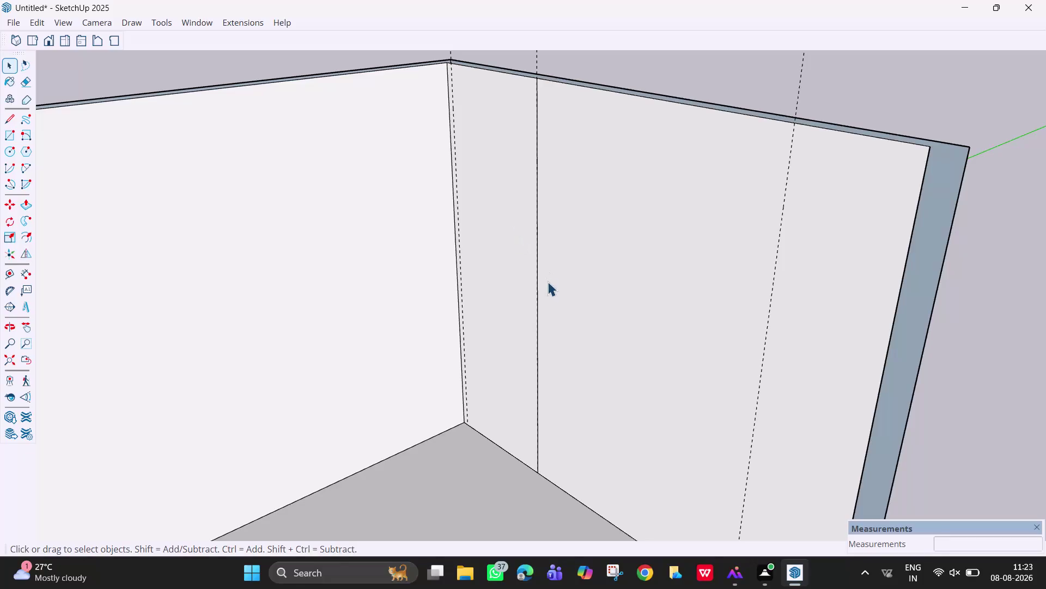
Push/Pull the narrow corner strip out 2 inches from the wall.
middle_drag(575, 302, 623, 335)
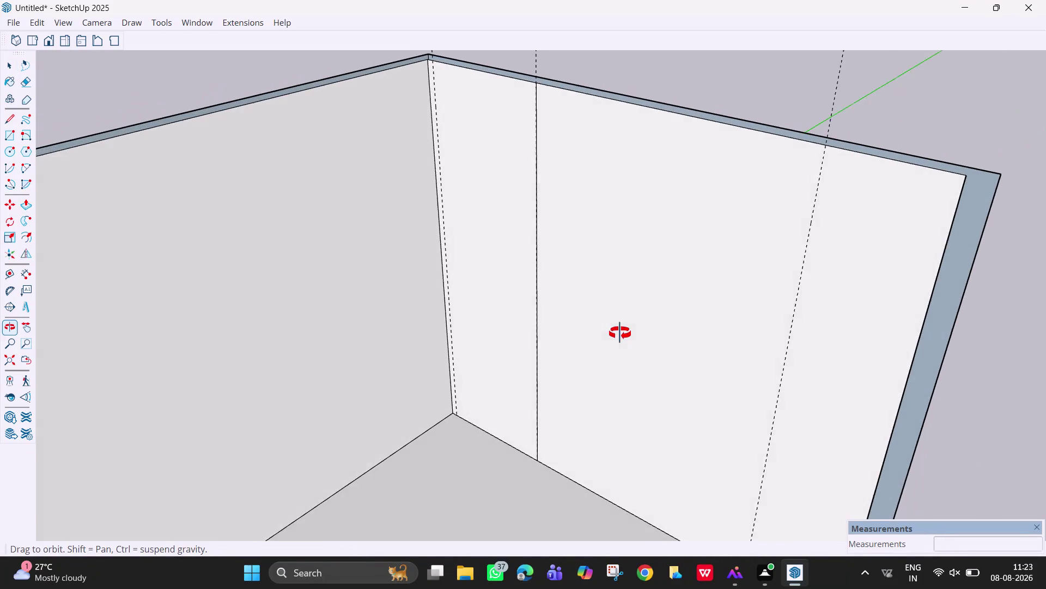
middle_drag(623, 335, 638, 334)
key(p)
drag(496, 264, 490, 264)
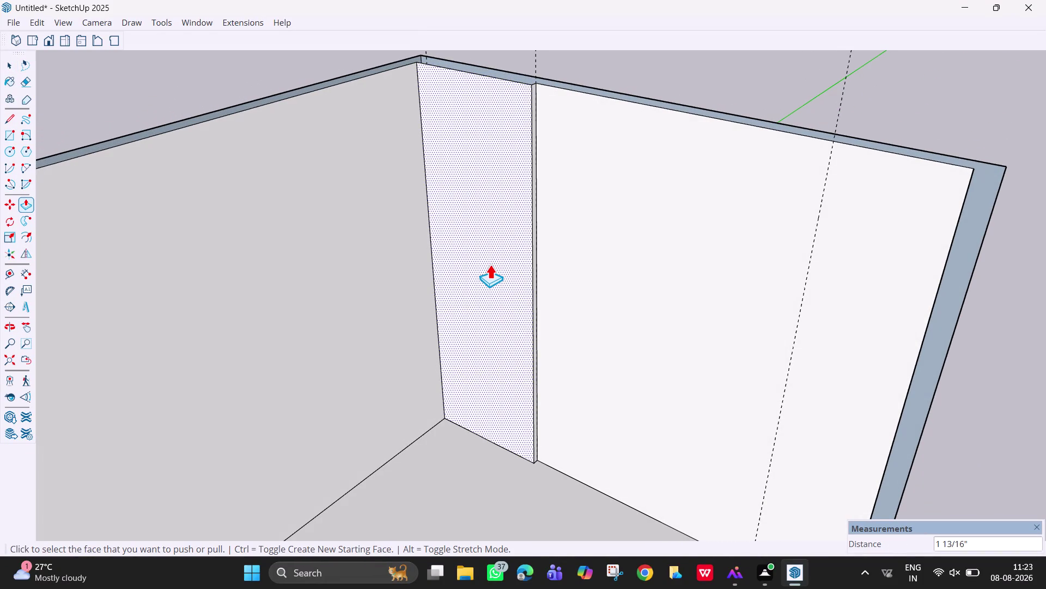
key(2)
key(shift+quotedbl)
key(Return)
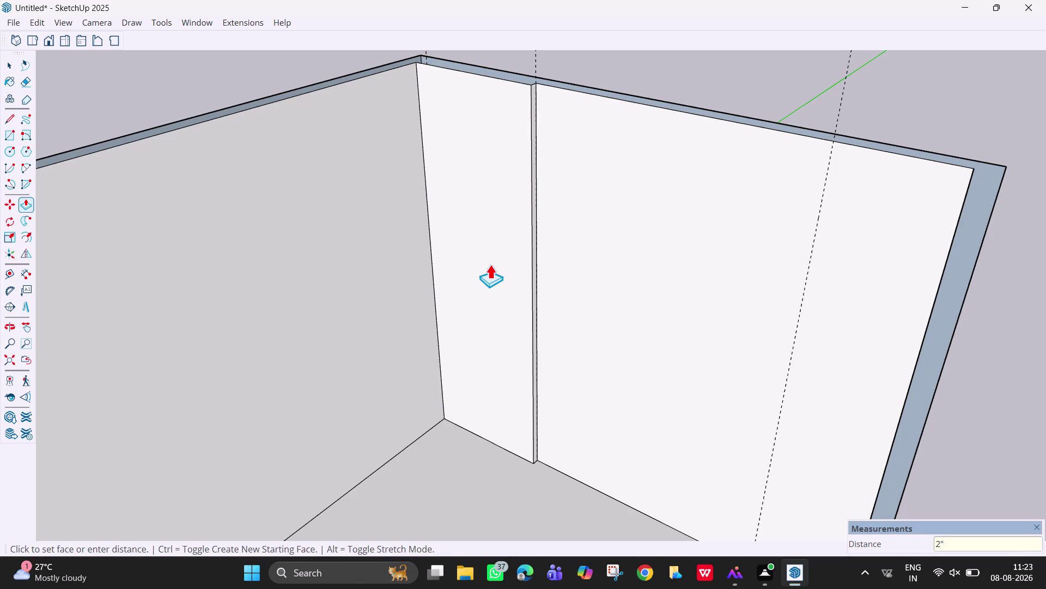
Orbit along the back wall to inspect the thickened strip's edge.
middle_drag(626, 228, 730, 190)
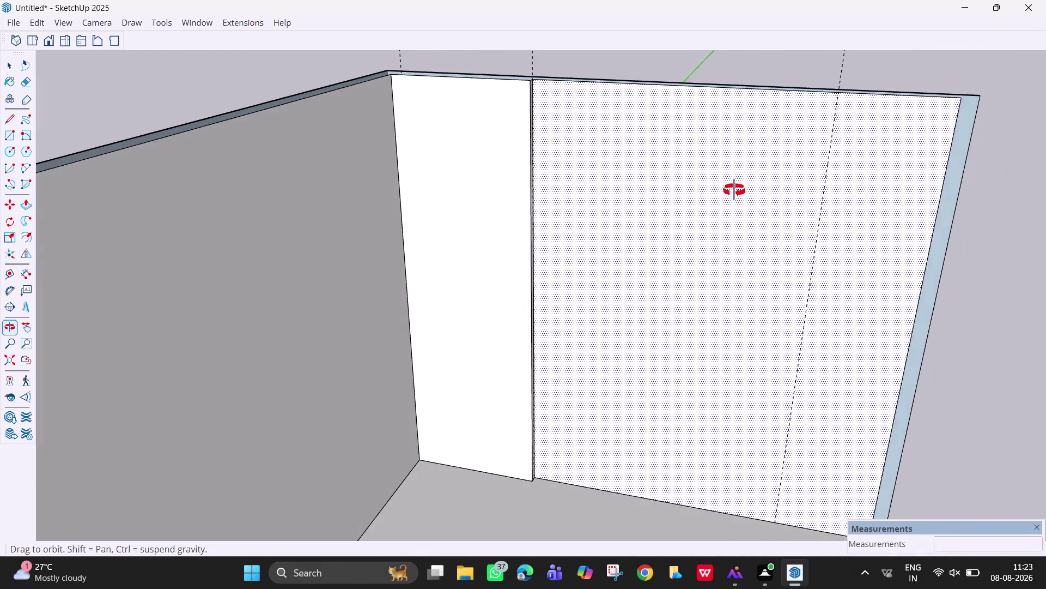
middle_drag(730, 190, 779, 196)
middle_click(780, 196)
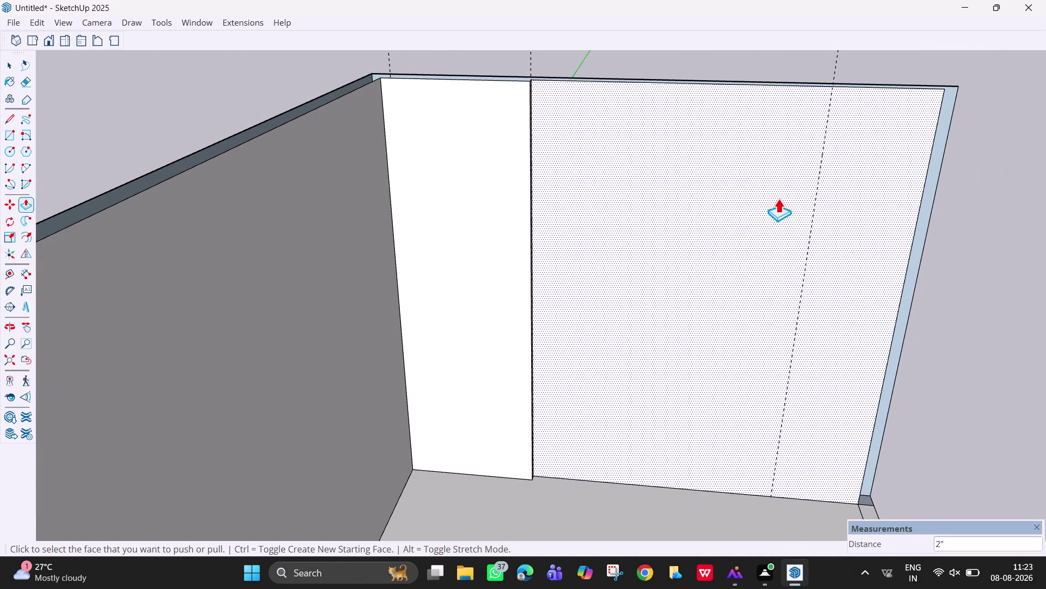
key(Escape)
middle_drag(577, 223, 513, 225)
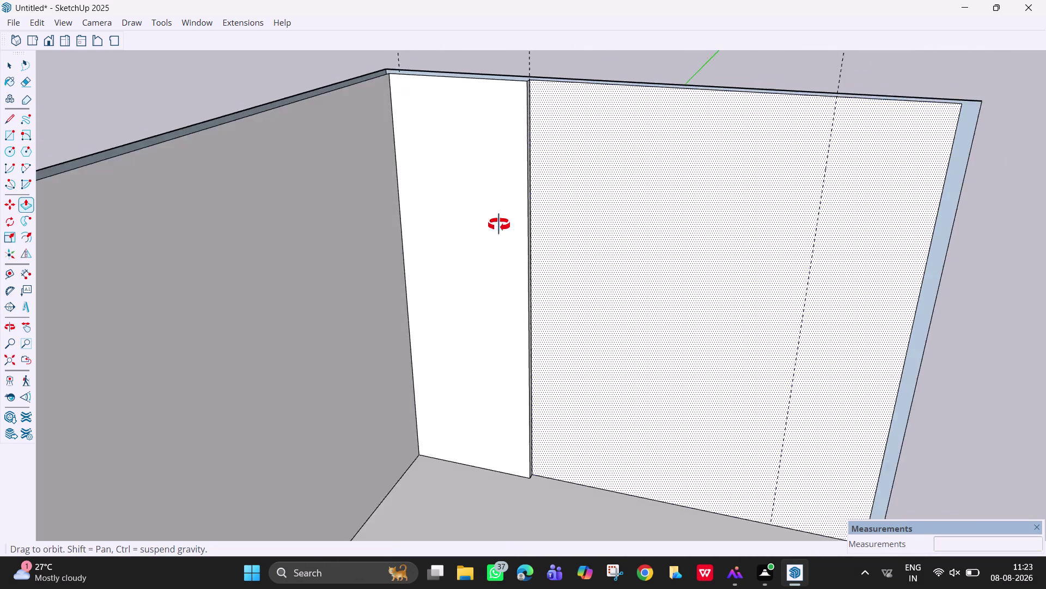
middle_drag(512, 224, 528, 234)
middle_drag(711, 168, 704, 167)
key(Escape)
key(r)
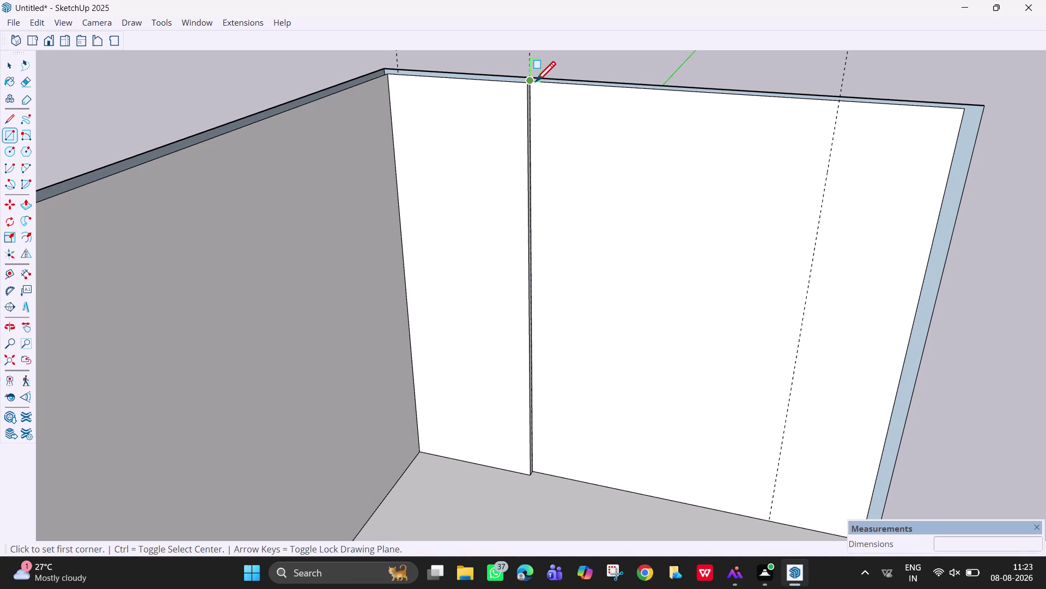
Draw a rectangle from the strip's top corner to the right guide line's base.
click(535, 83)
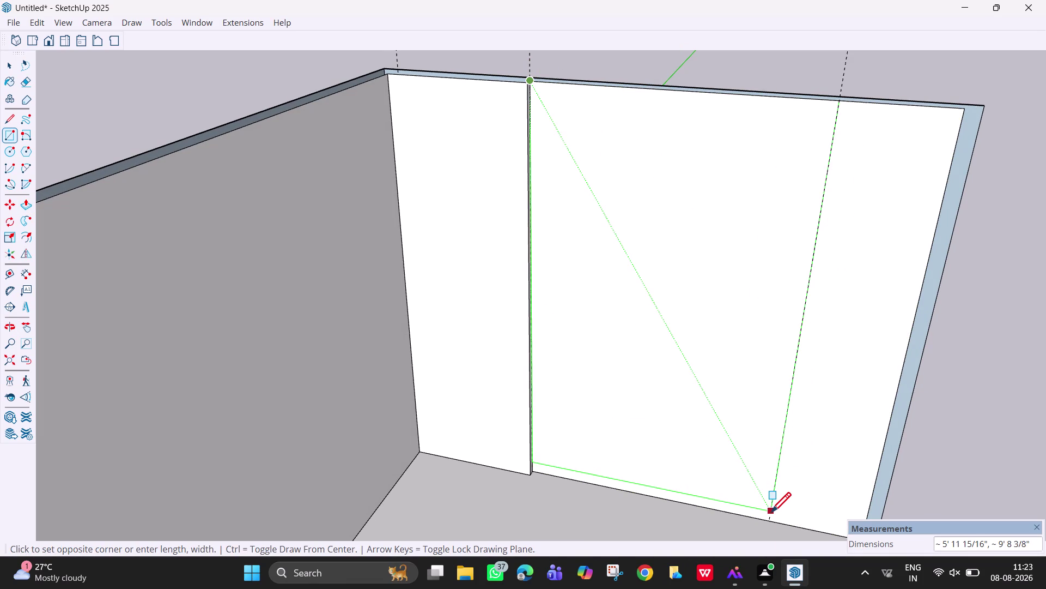
click(770, 518)
middle_drag(699, 317, 703, 319)
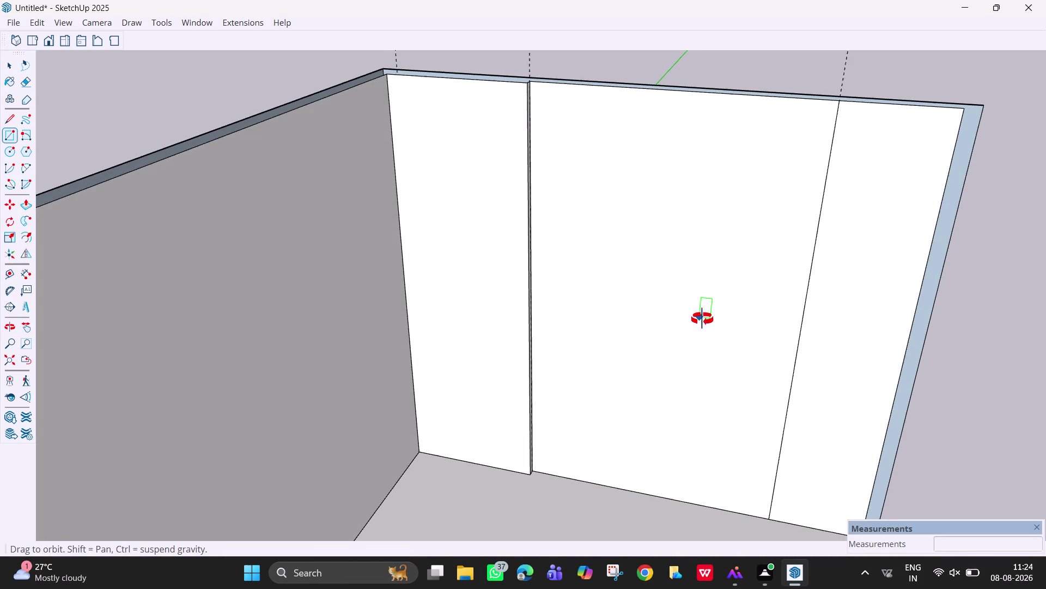
middle_drag(703, 319, 785, 304)
key(Escape)
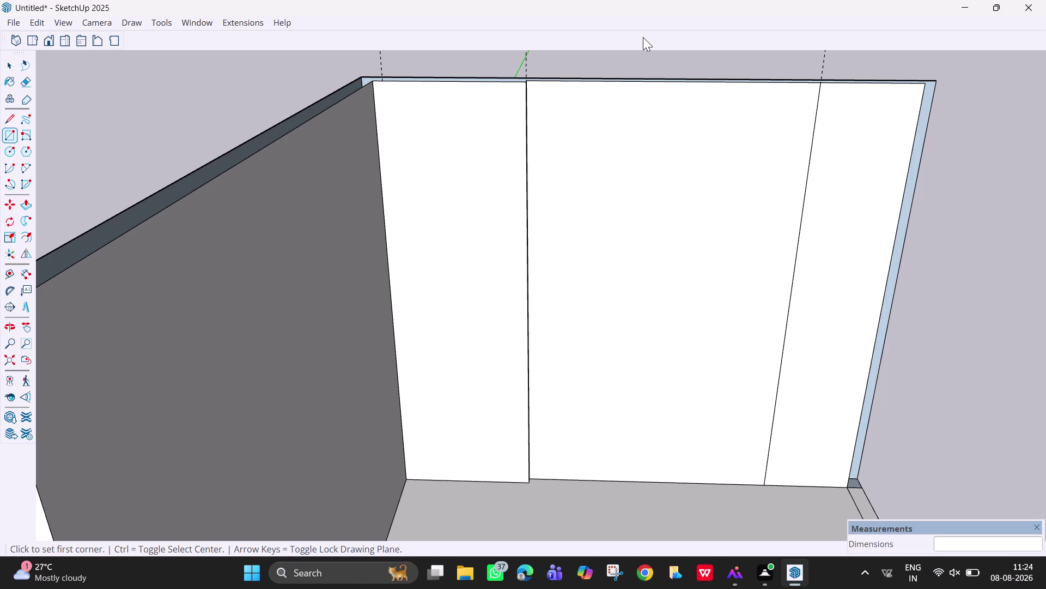
Show the 1001bit tools toolbar and dock it along the top.
right_click(644, 38)
click(663, 47)
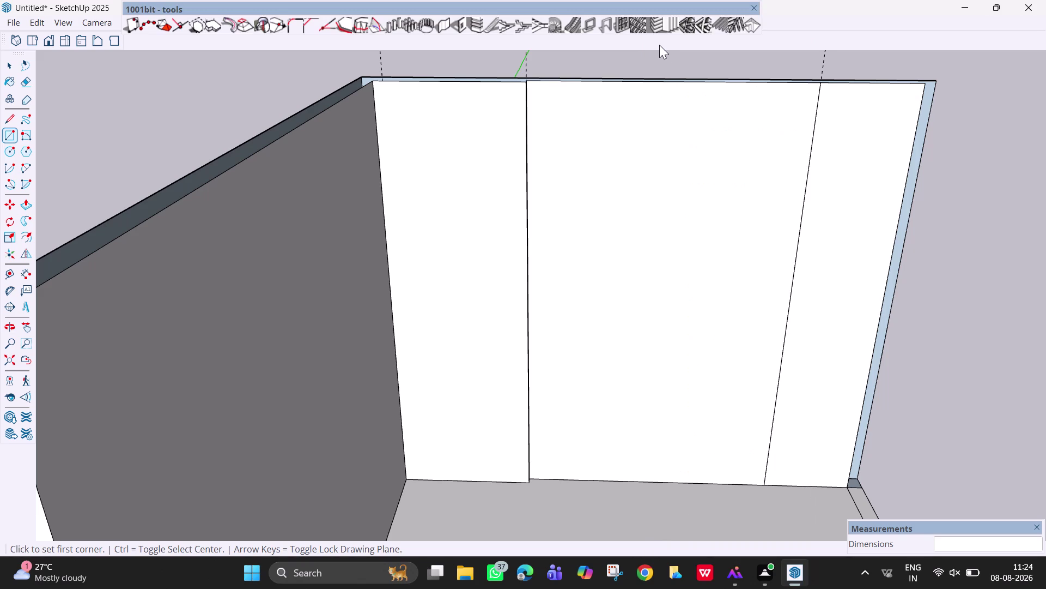
drag(620, 6, 636, 13)
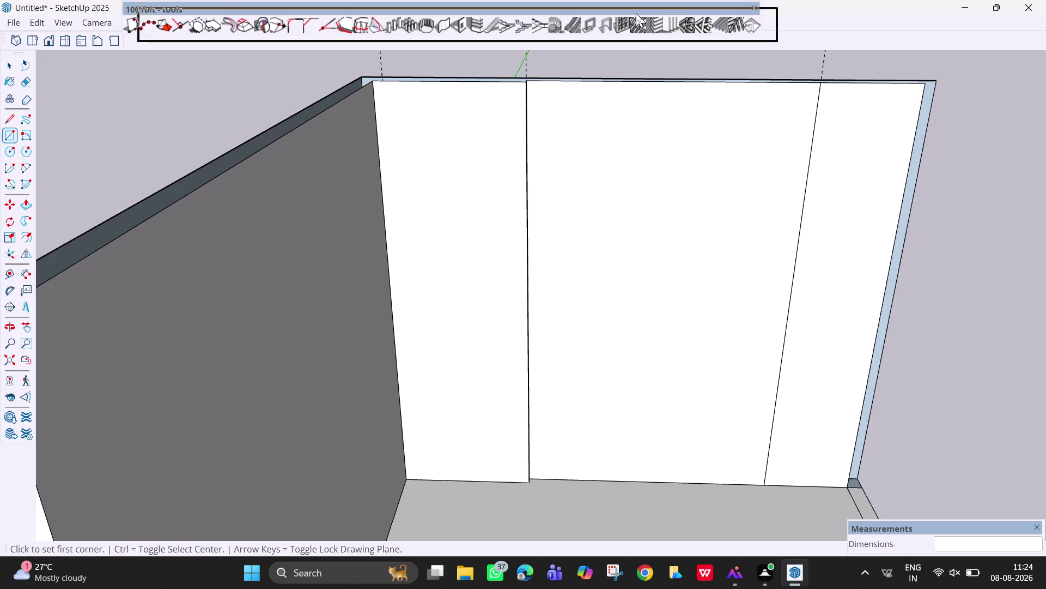
drag(636, 13, 620, 23)
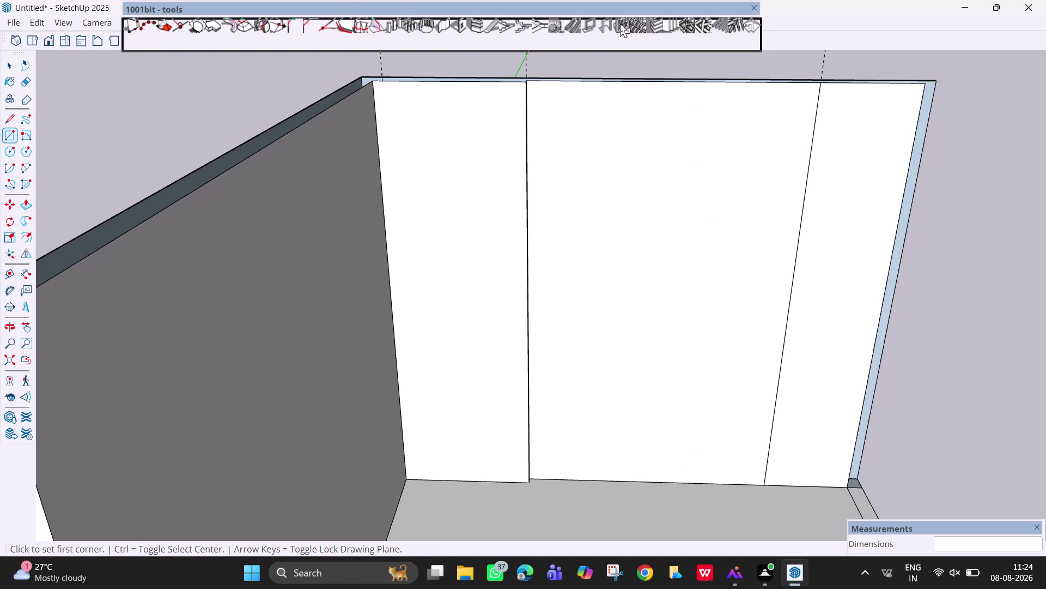
drag(620, 23, 710, 0)
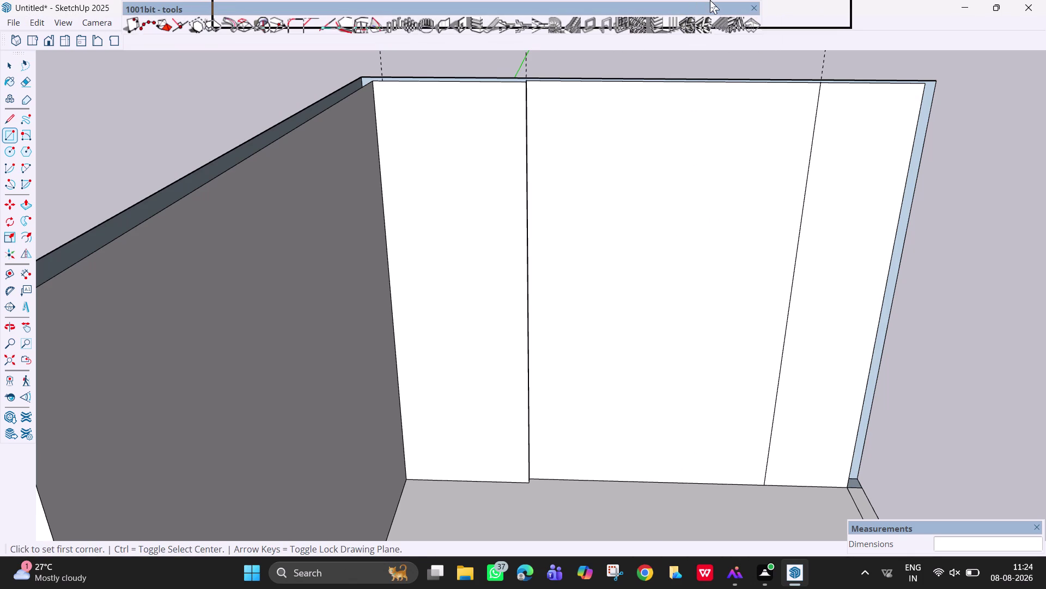
drag(710, 0, 714, 0)
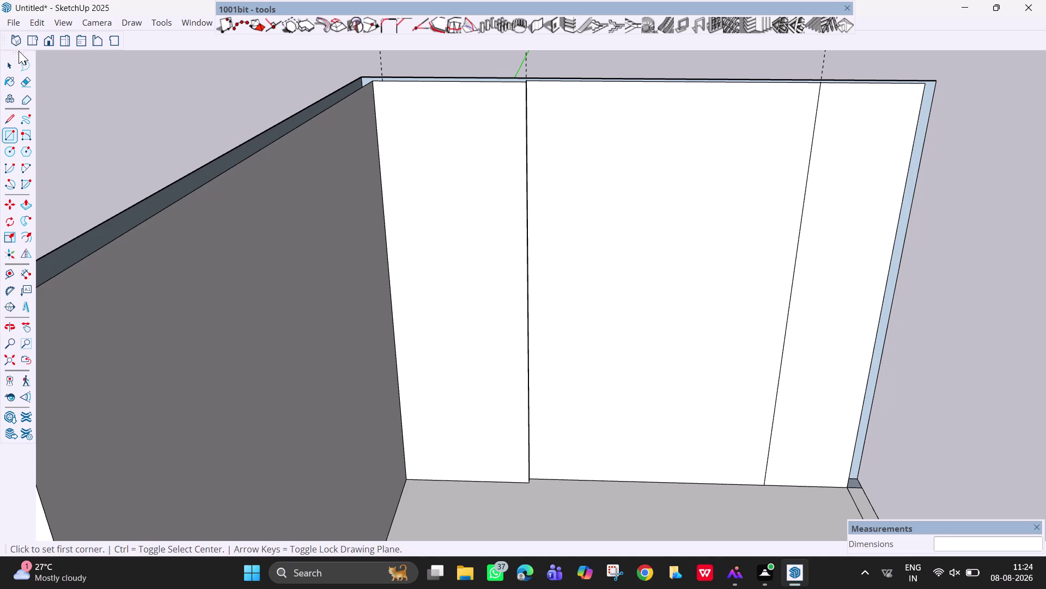
Move the Views toolbar over to the left edge.
drag(22, 53, 5, 167)
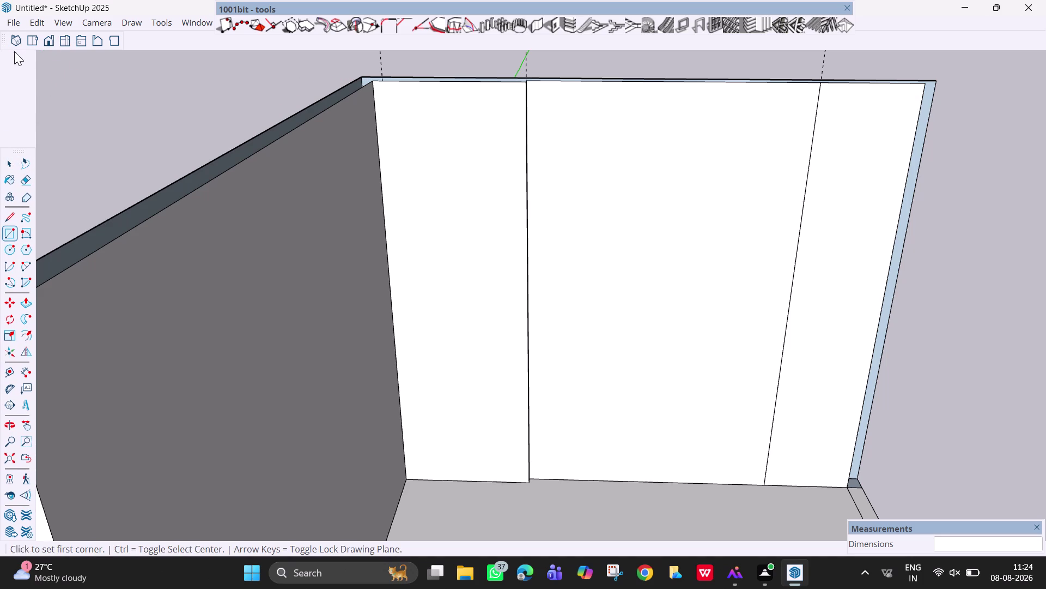
drag(4, 41, 0, 43)
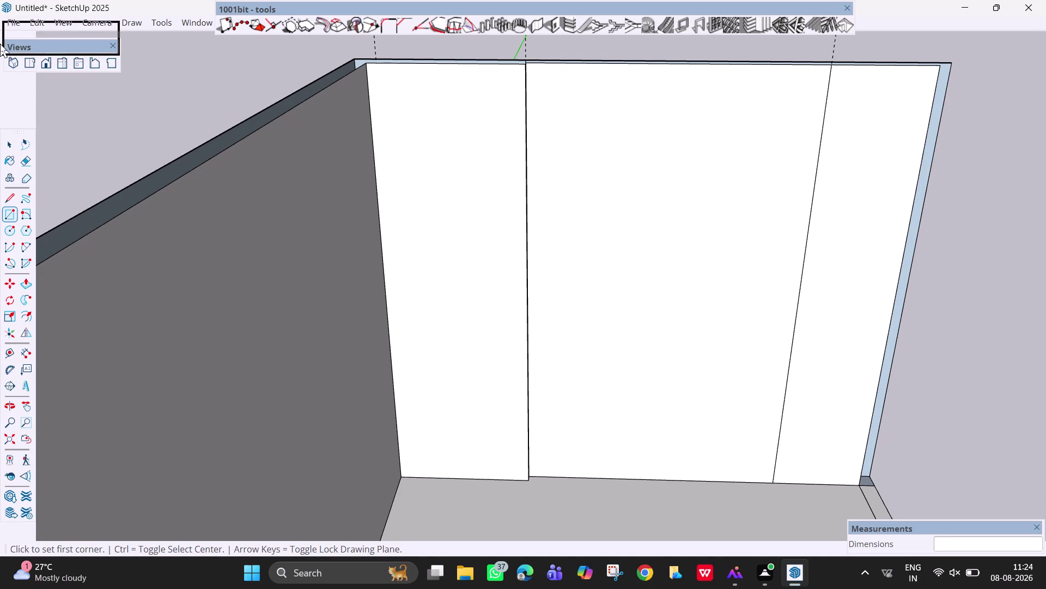
drag(0, 43, 0, 36)
drag(75, 19, 70, 31)
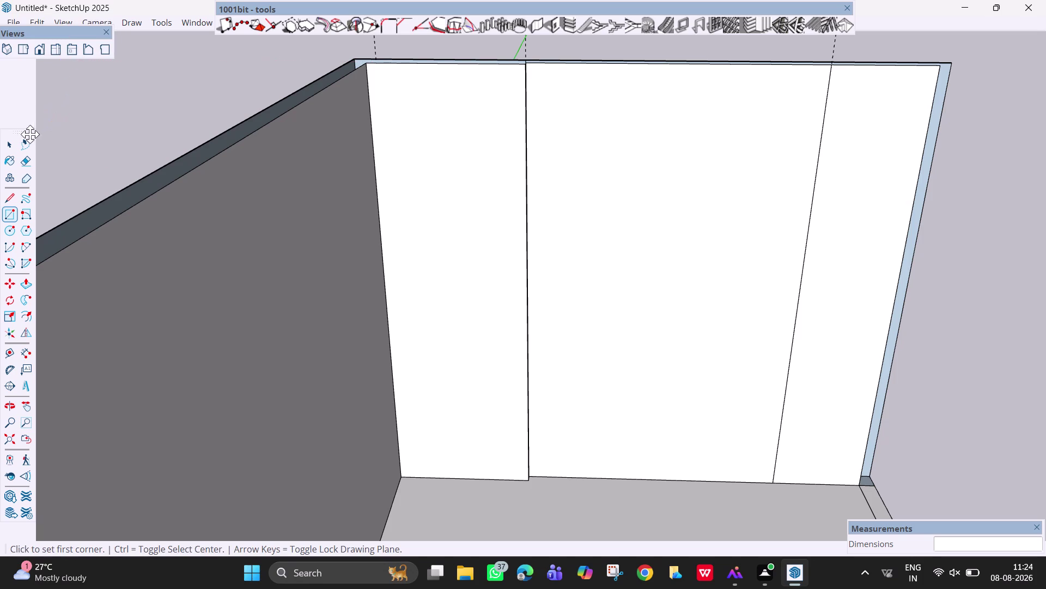
Place the Large Tool Set toolbar below the Views toolbar.
drag(18, 134, 25, 21)
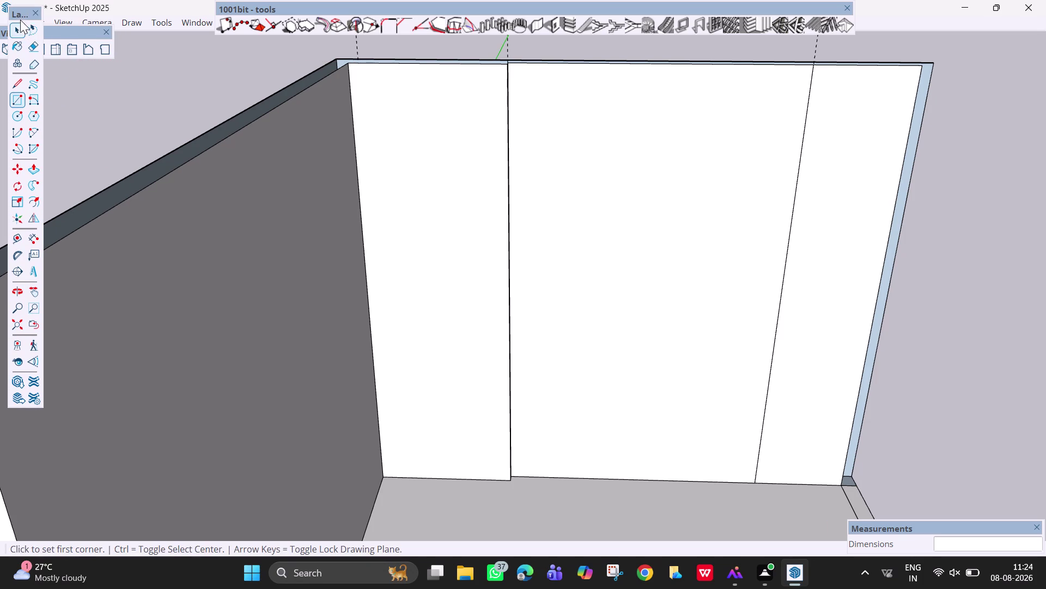
drag(20, 12, 13, 66)
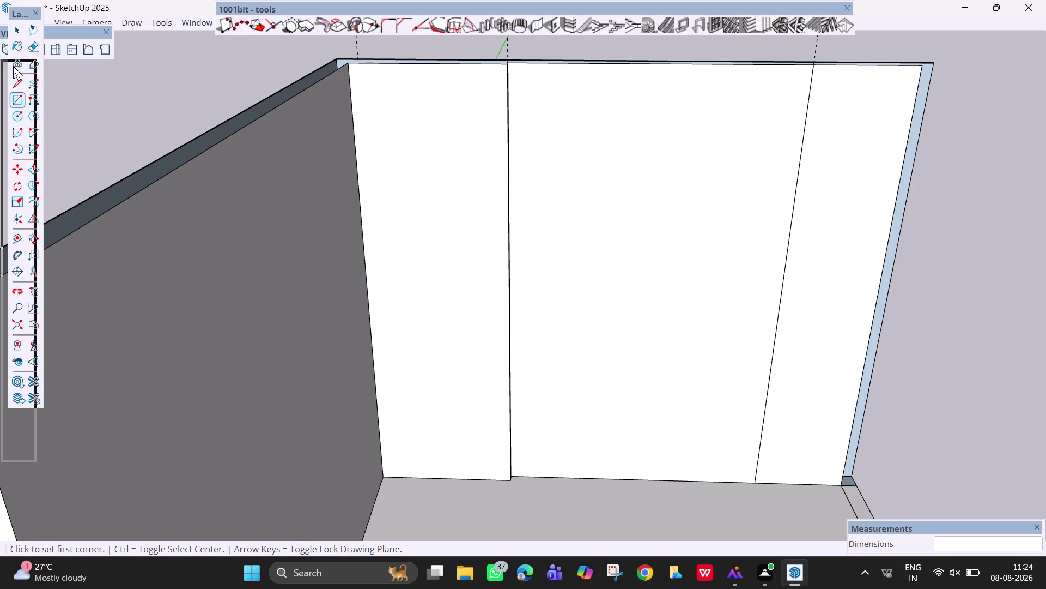
drag(13, 66, 14, 66)
drag(44, 30, 44, 41)
drag(44, 41, 48, 37)
click(49, 32)
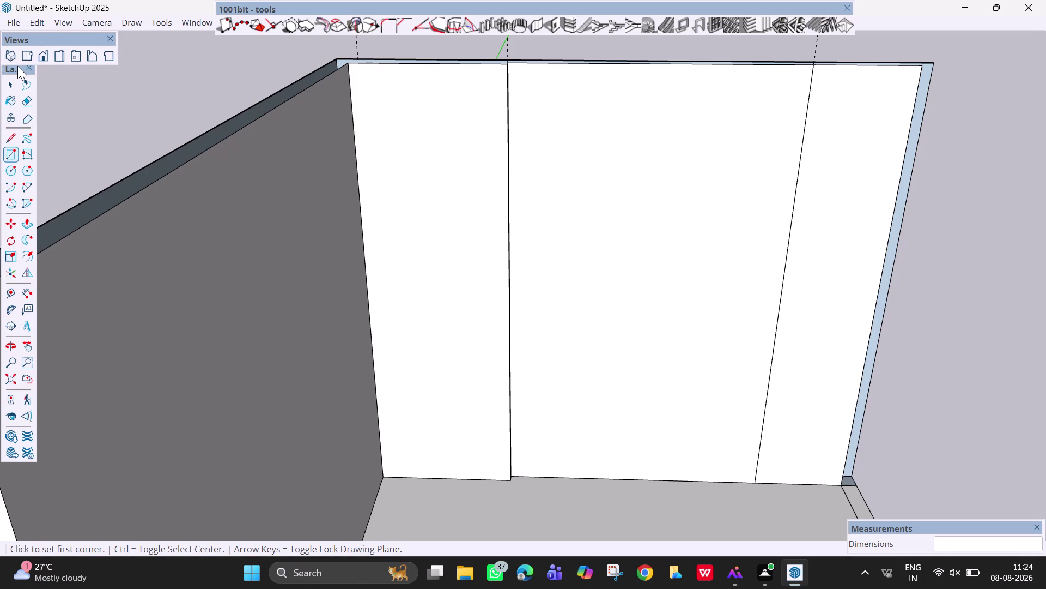
drag(17, 66, 15, 82)
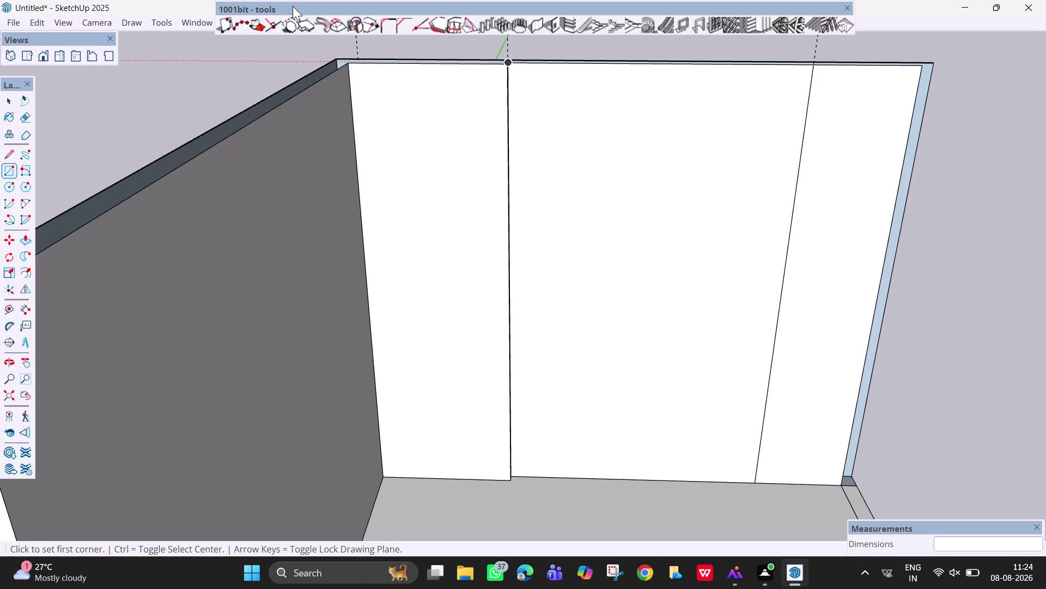
drag(918, 26, 918, 34)
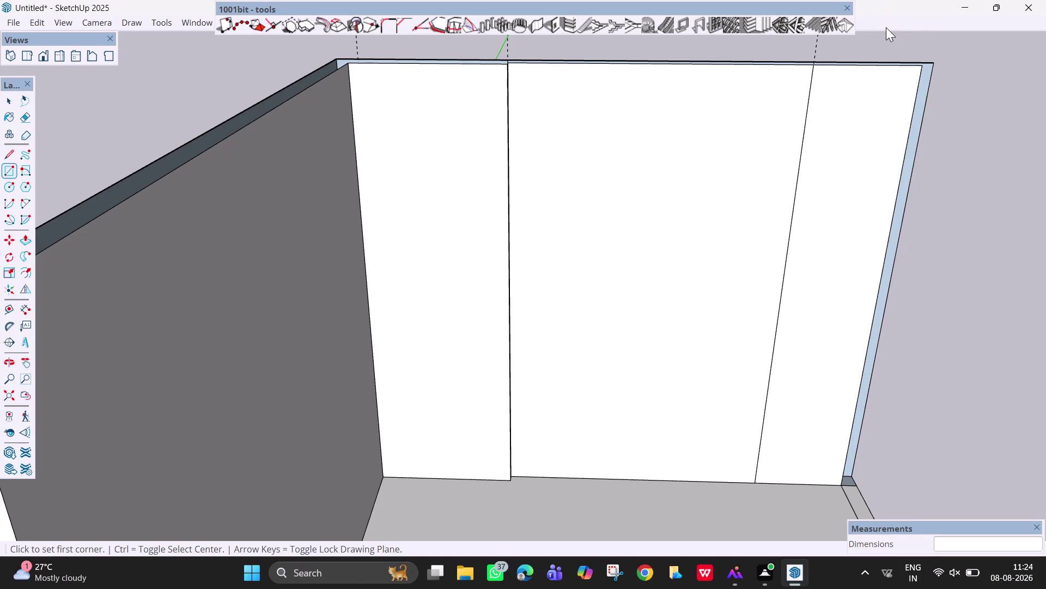
click(766, 21)
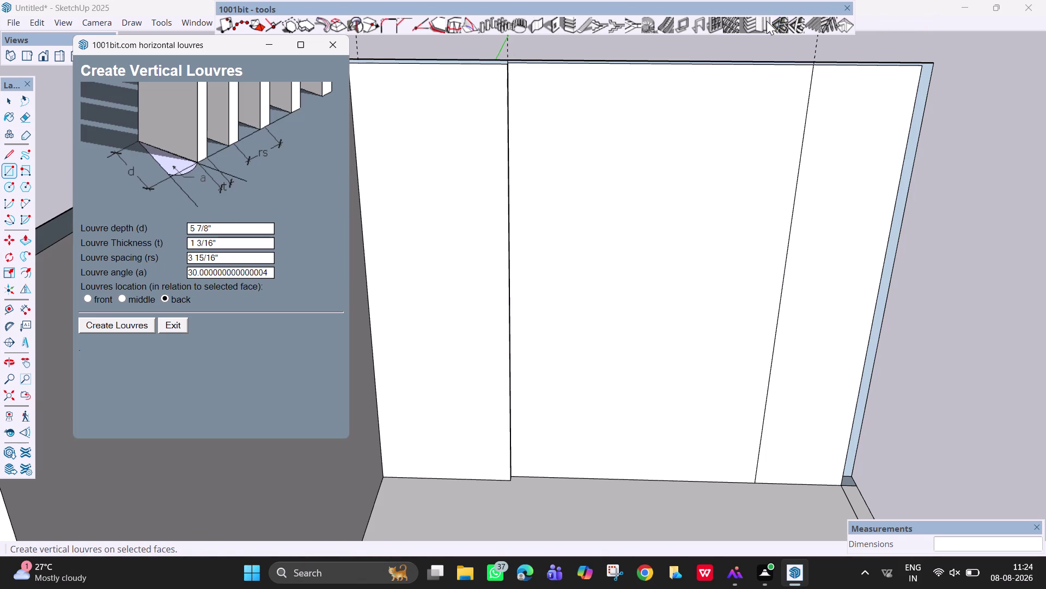
Enter louvre depth 1", thickness 2", spacing 3", angle 0° on the front, and create.
click(224, 229)
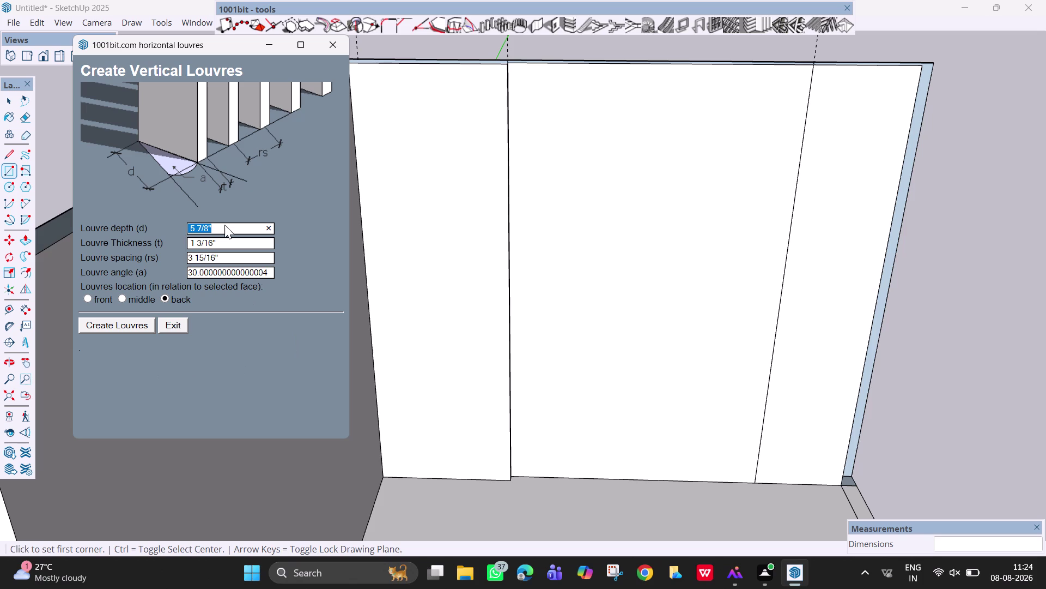
key(BackSpace)
text(1)
text(")
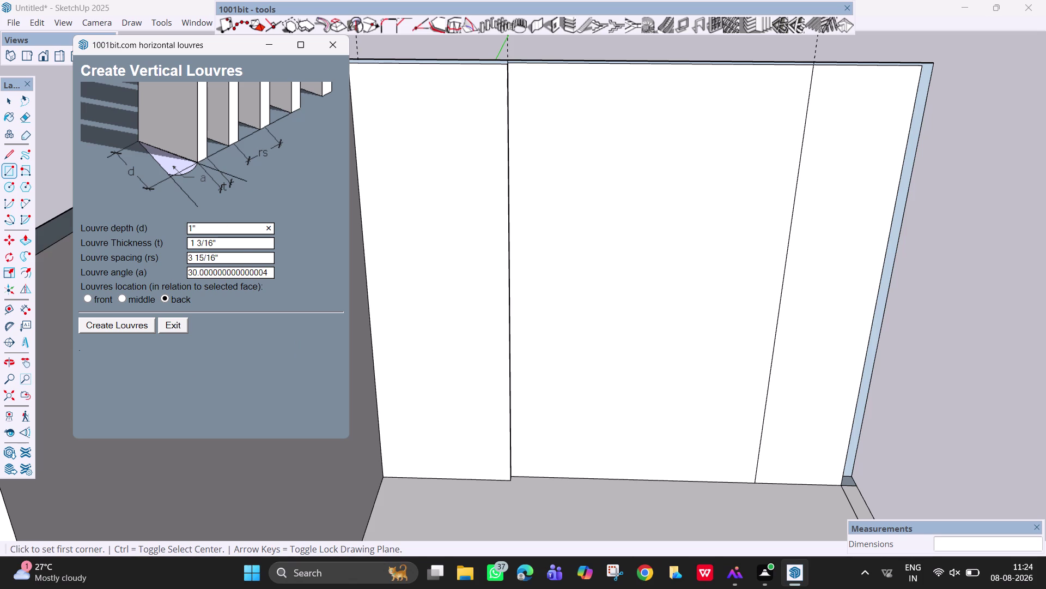
click(235, 247)
key(BackSpace)
key(2)
key(shift+quotedbl)
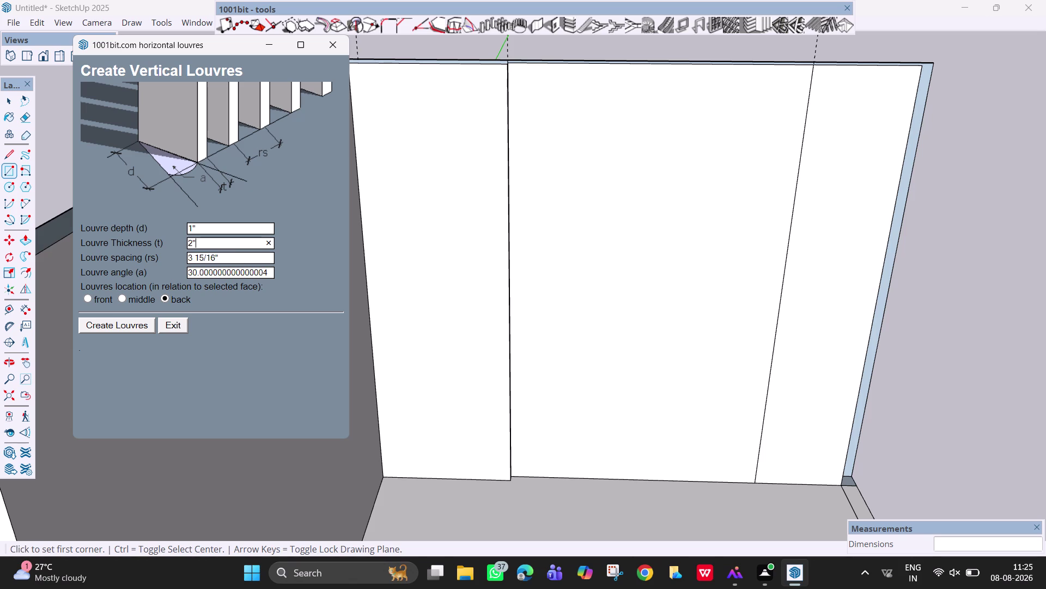
click(237, 258)
key(BackSpace)
text(3")
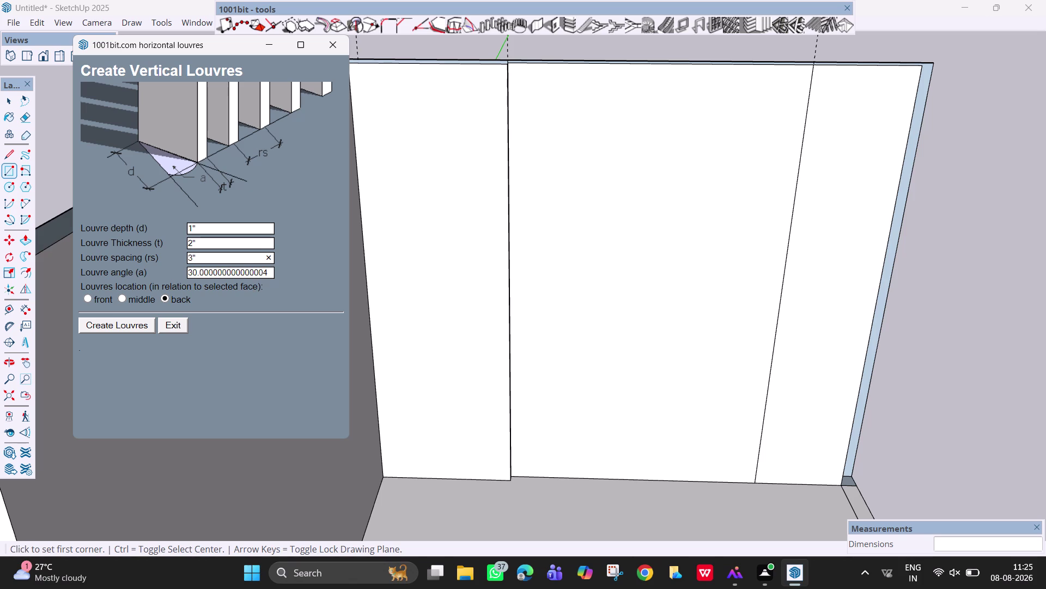
click(248, 273)
key(BackSpace)
key(0)
click(88, 297)
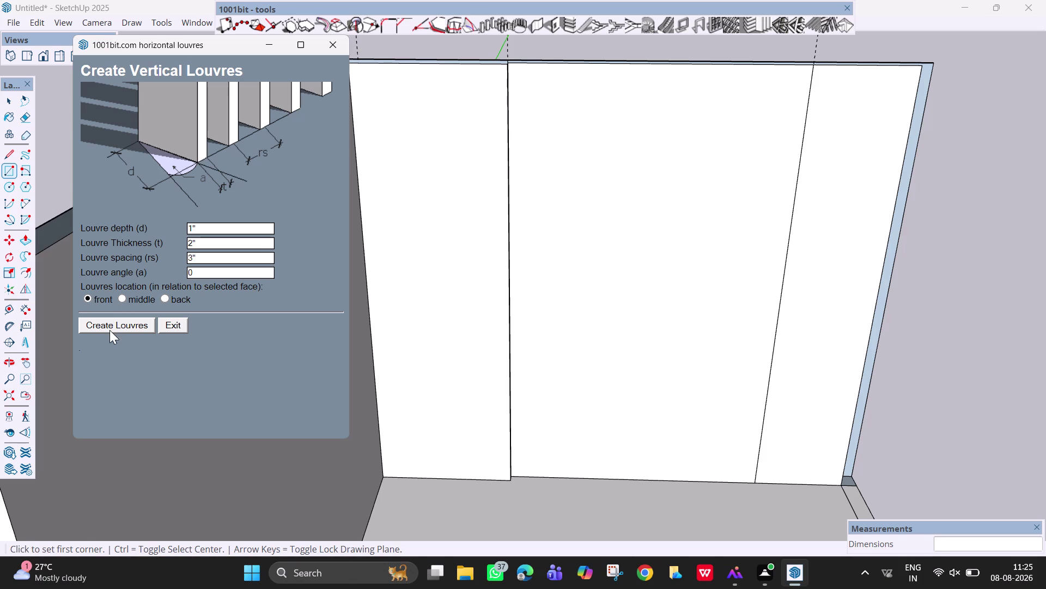
click(110, 330)
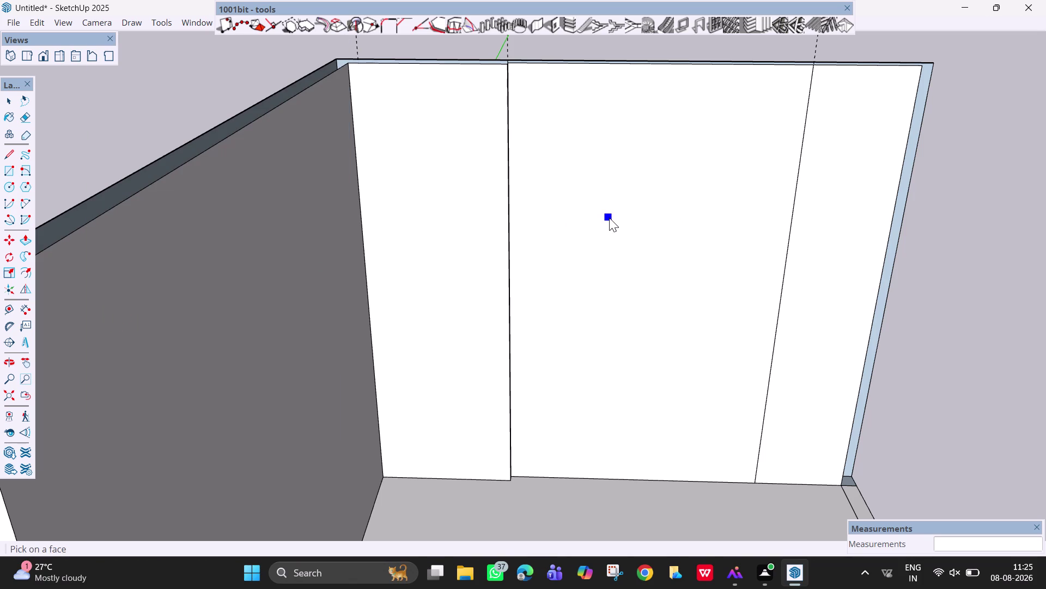
Apply the louvres to the large back-wall panel and orbit to inspect them.
click(609, 217)
scroll(down, 3)
middle_drag(637, 184, 602, 212)
middle_drag(602, 212, 493, 251)
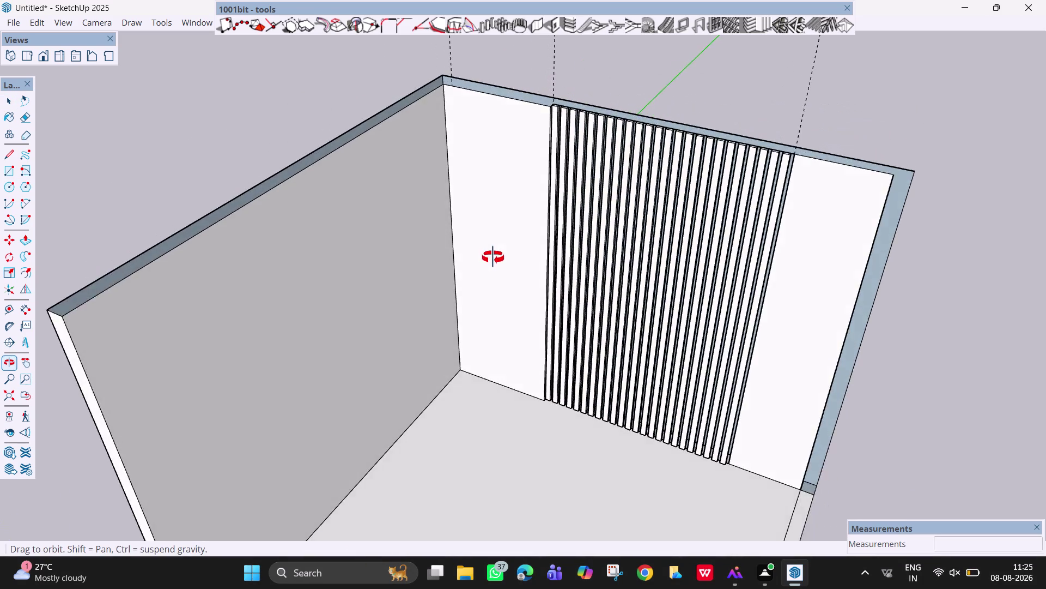
middle_drag(493, 251, 626, 280)
middle_drag(618, 209, 629, 103)
middle_drag(634, 250, 633, 246)
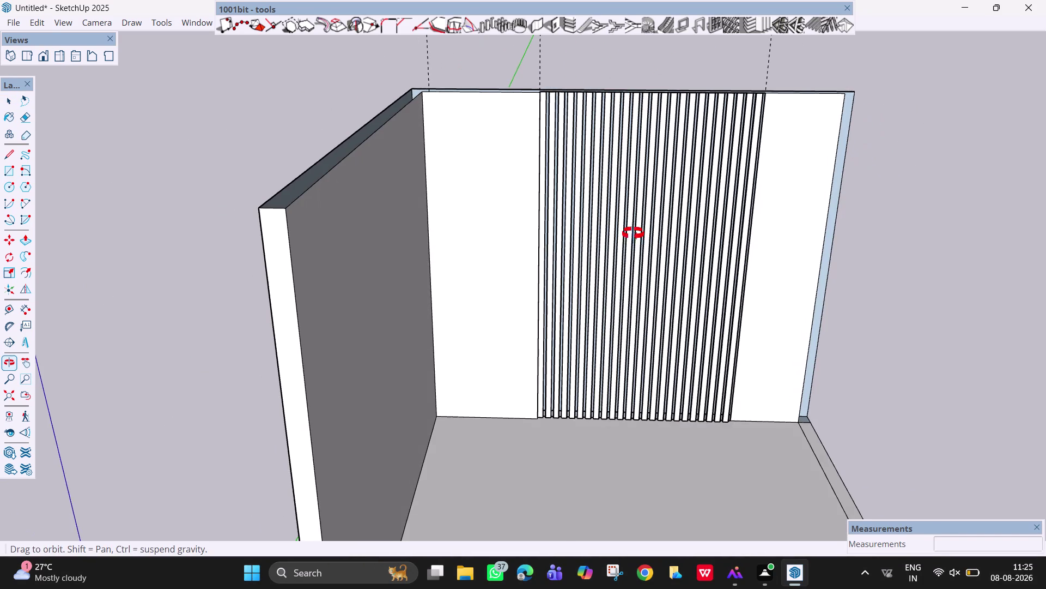
middle_drag(634, 246, 625, 197)
Look down into the room corner, then undo the louvres.
scroll(down, 3)
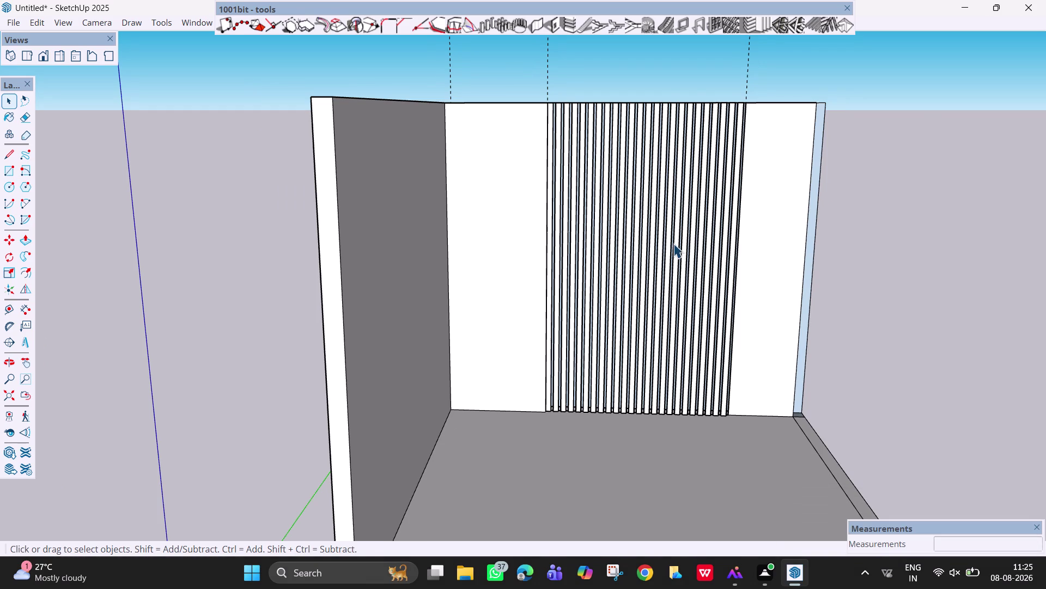
scroll(up, 3)
middle_drag(673, 244, 662, 243)
scroll(down, 3)
scroll(down, 3)
middle_drag(662, 243, 561, 476)
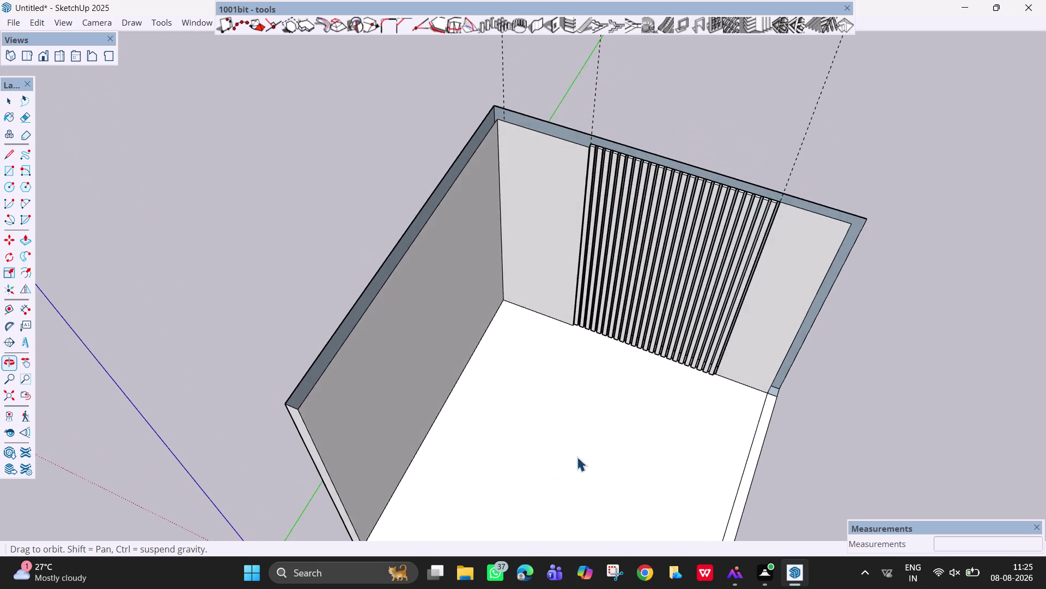
middle_drag(582, 439, 671, 300)
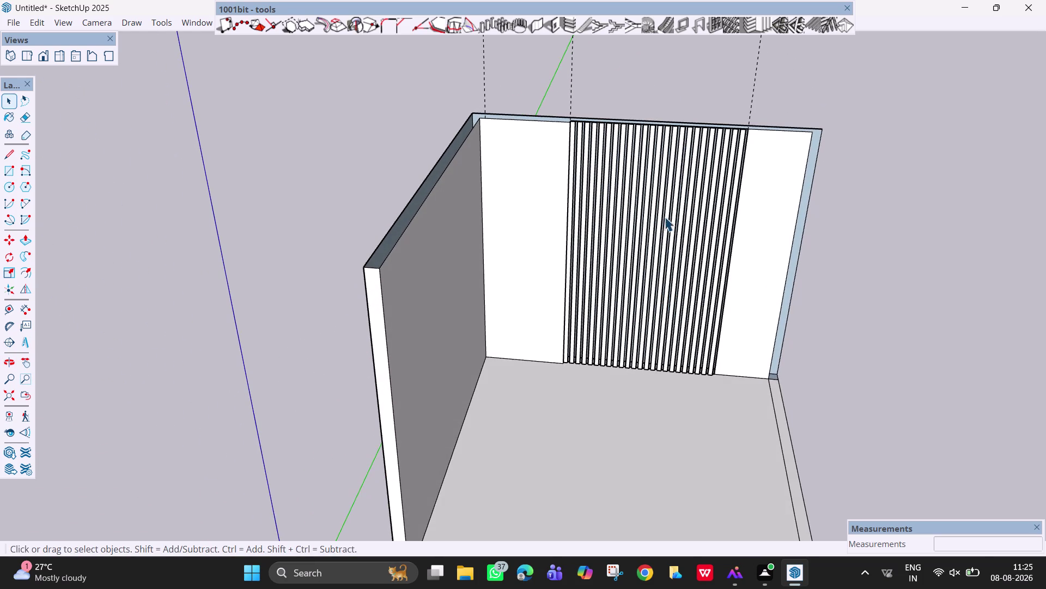
key(ctrl+z)
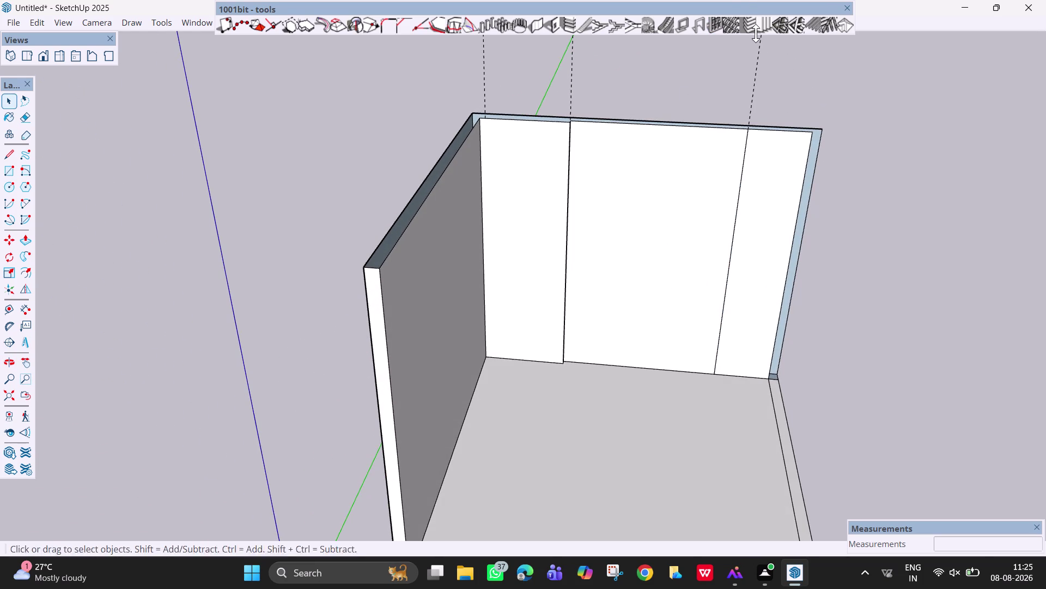
Set louvre thickness to 1.5, re-enter 2" in the next field, and create louvres.
click(766, 19)
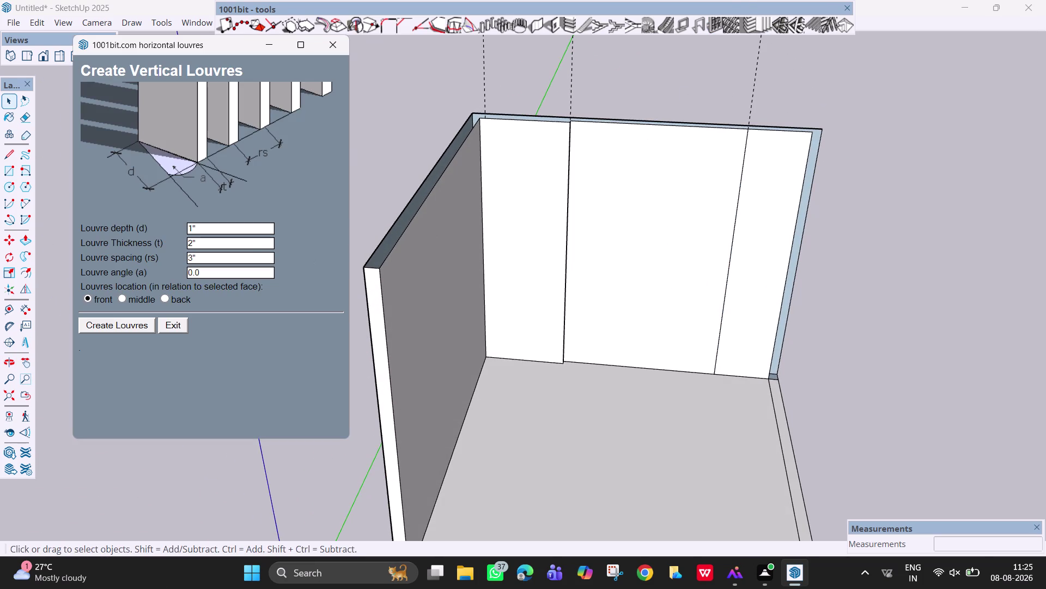
click(230, 242)
key(BackSpace)
text(1.5)
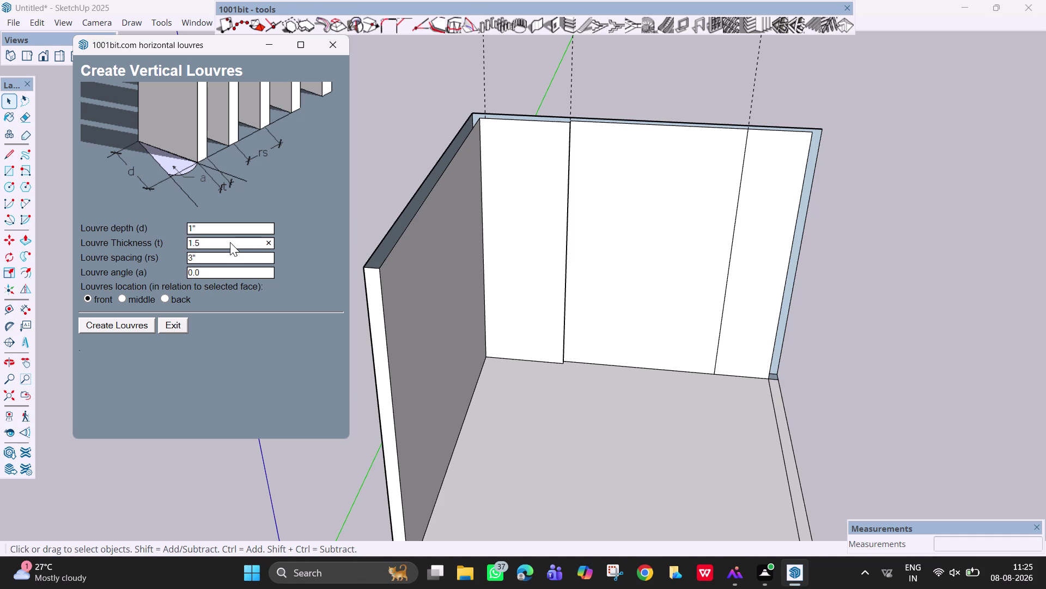
click(202, 258)
key(BackSpace)
key(2)
key(shift+quotedbl)
click(121, 323)
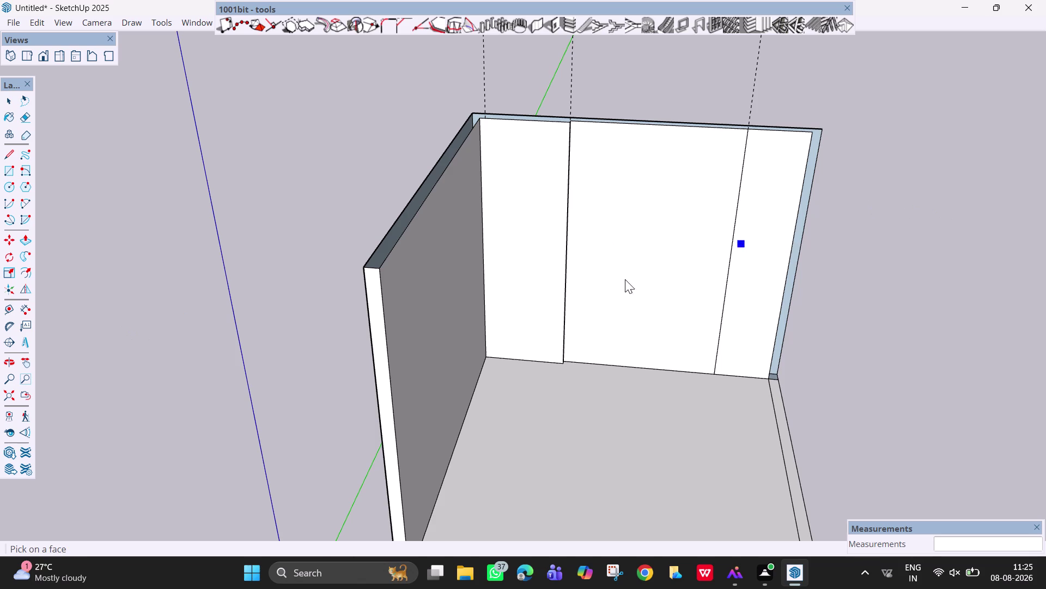
Apply the 1.5-thick louvres to the middle wall panel and zoom in on the slats.
click(588, 285)
scroll(down, 3)
middle_drag(688, 174, 684, 100)
scroll(up, 3)
middle_drag(687, 192, 696, 350)
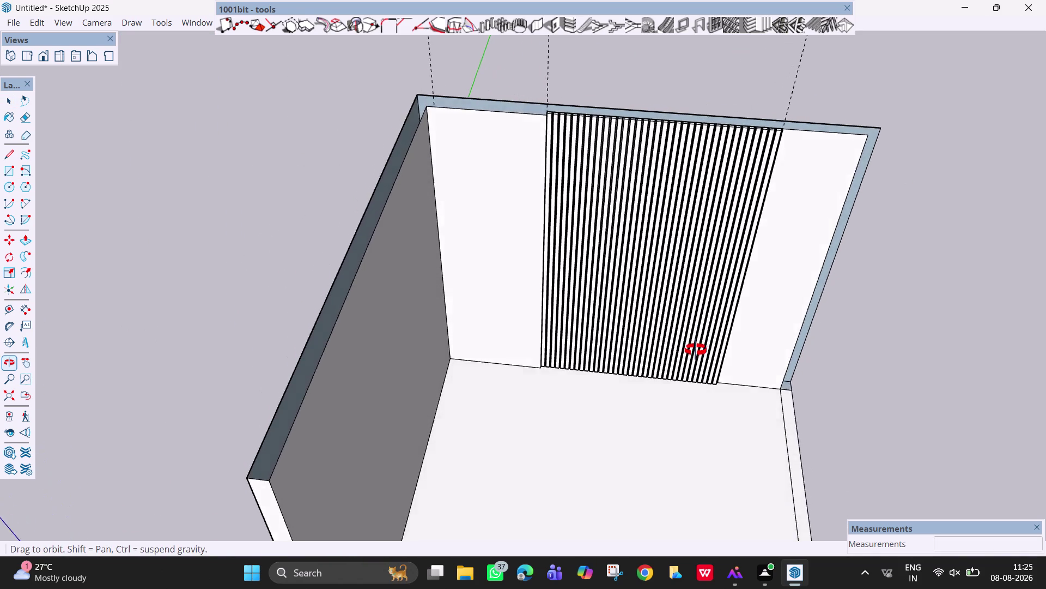
middle_drag(696, 350, 682, 331)
middle_drag(672, 156, 672, 252)
scroll(up, 3)
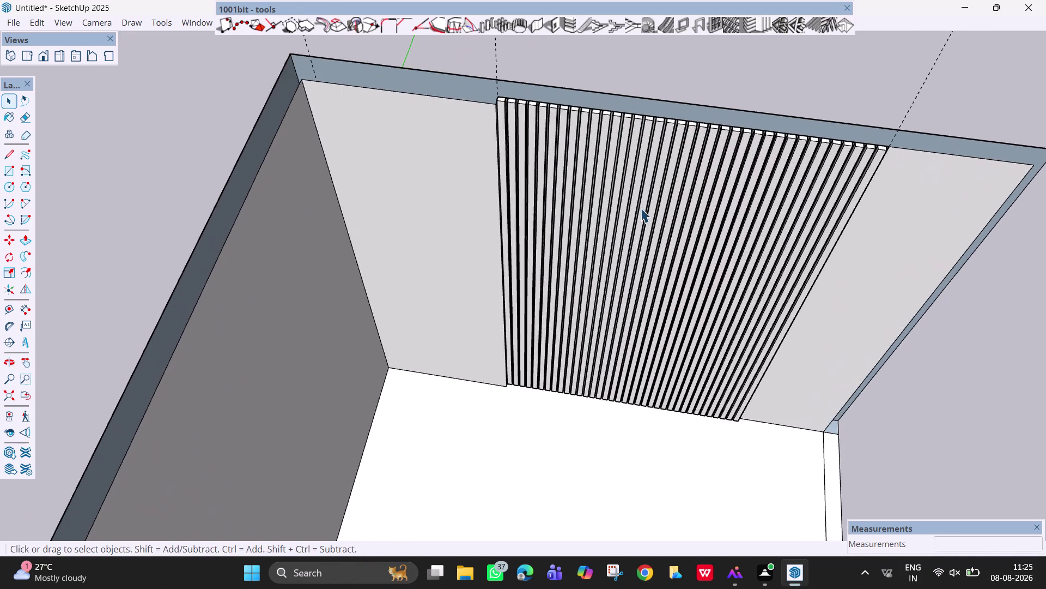
scroll(up, 3)
middle_drag(642, 210, 656, 138)
scroll(up, 3)
scroll(up, 3)
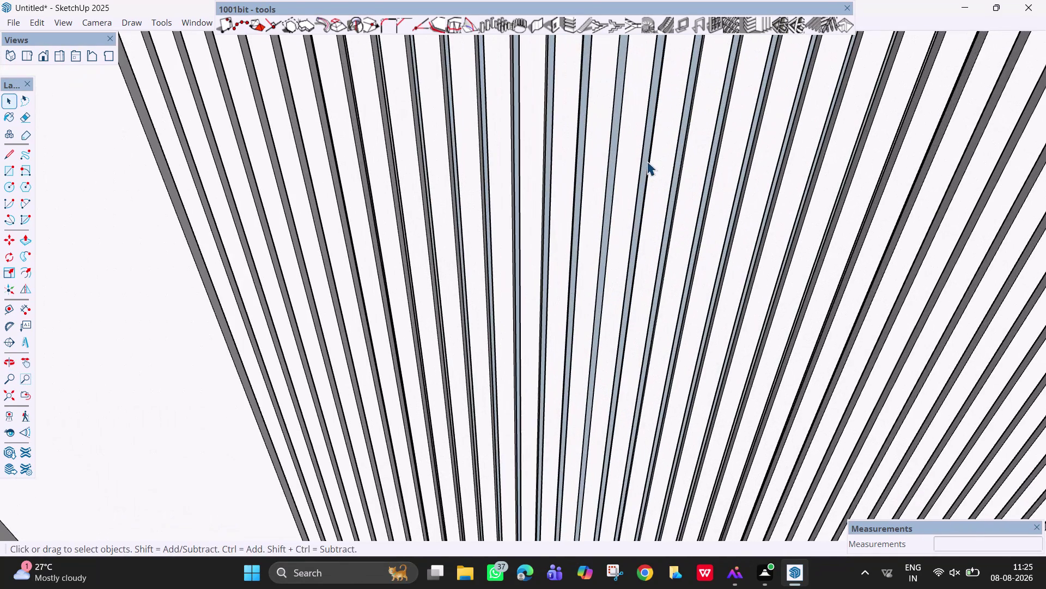
middle_drag(652, 165, 621, 178)
scroll(down, 3)
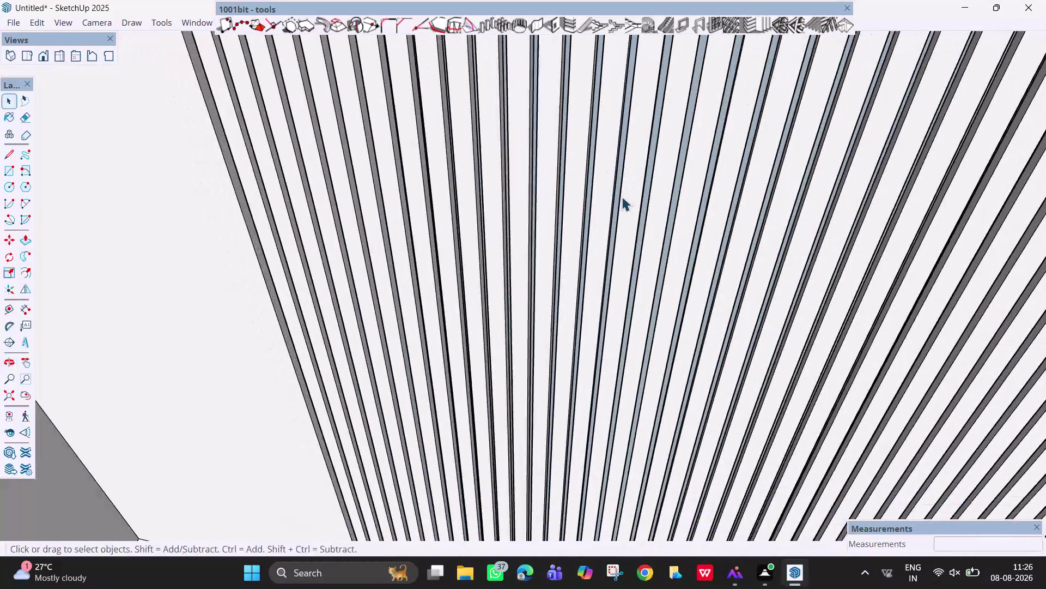
scroll(down, 3)
scroll(down, 3)
scroll(down, 3)
Orbit and pan around the room corner to frame the whole louvred back wall.
middle_drag(804, 261, 856, 70)
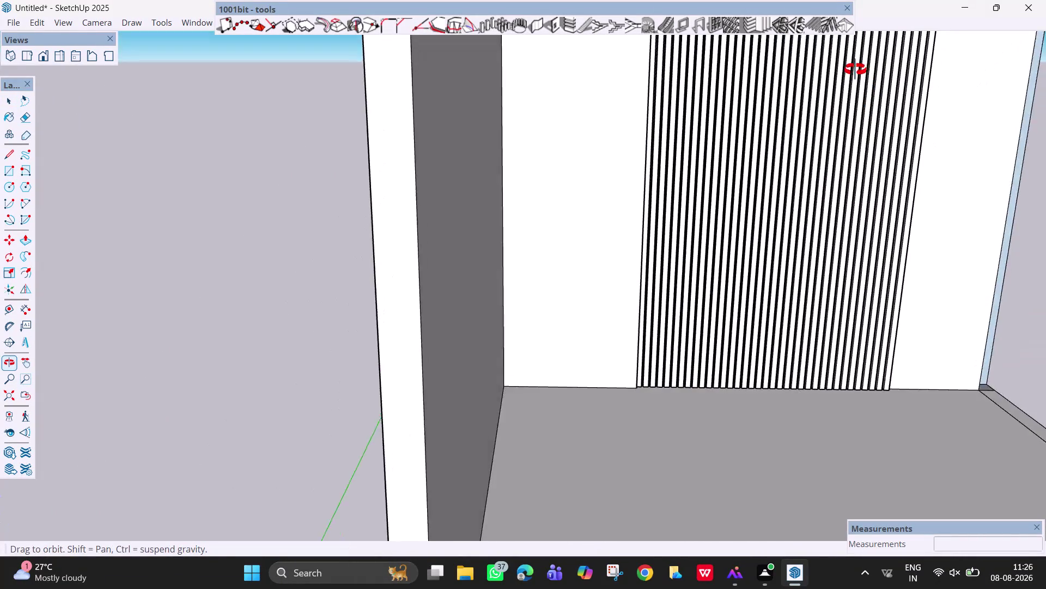
middle_drag(856, 70, 818, 100)
scroll(down, 3)
scroll(down, 3)
middle_drag(762, 222, 768, 203)
key(h)
drag(741, 184, 725, 268)
middle_drag(711, 178, 702, 258)
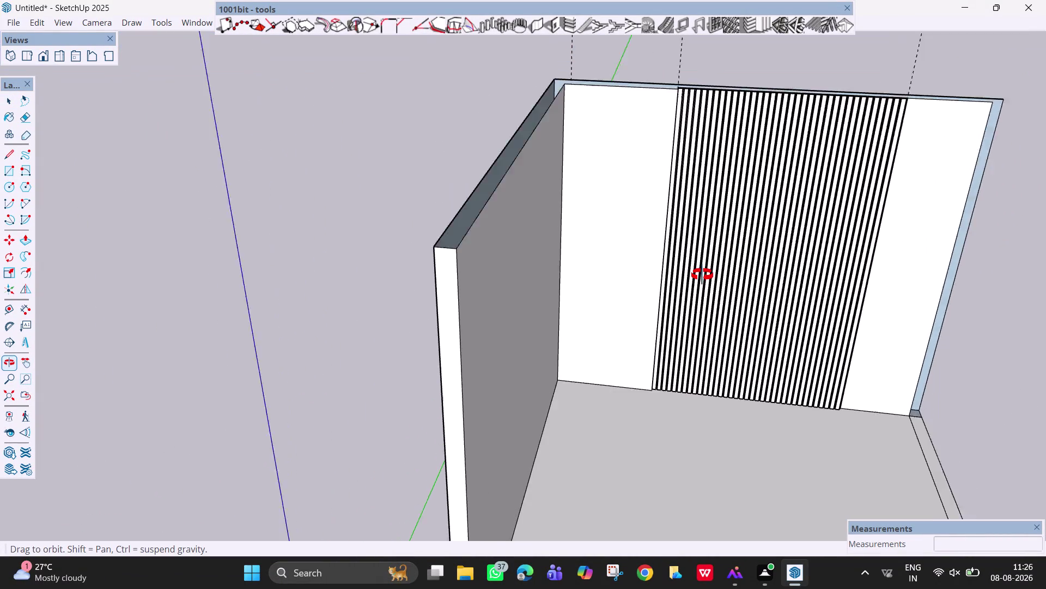
middle_drag(703, 258, 647, 335)
scroll(down, 3)
scroll(up, 3)
middle_drag(694, 171, 597, 243)
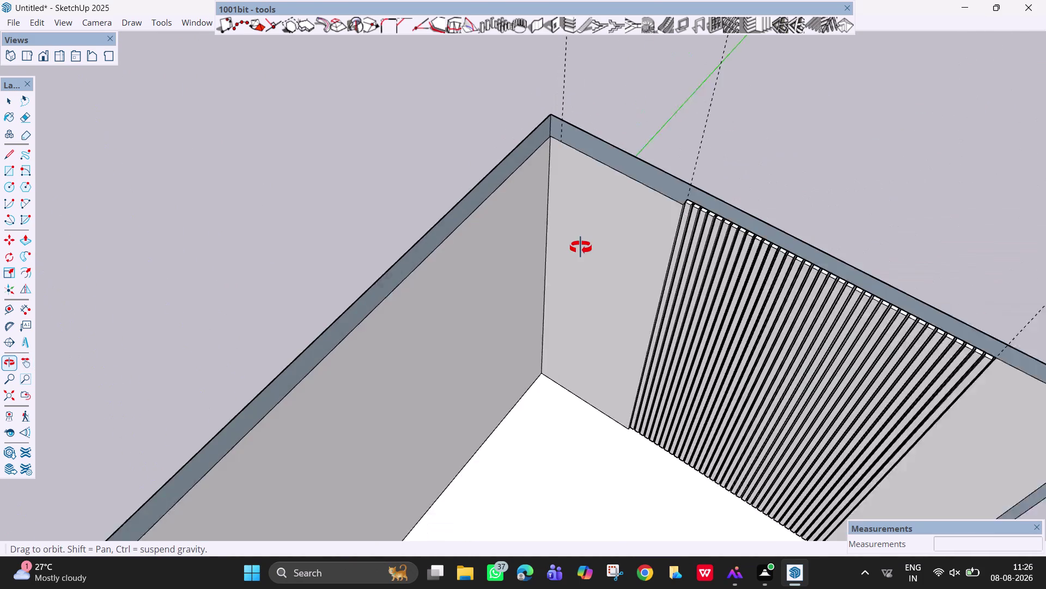
middle_drag(596, 243, 542, 242)
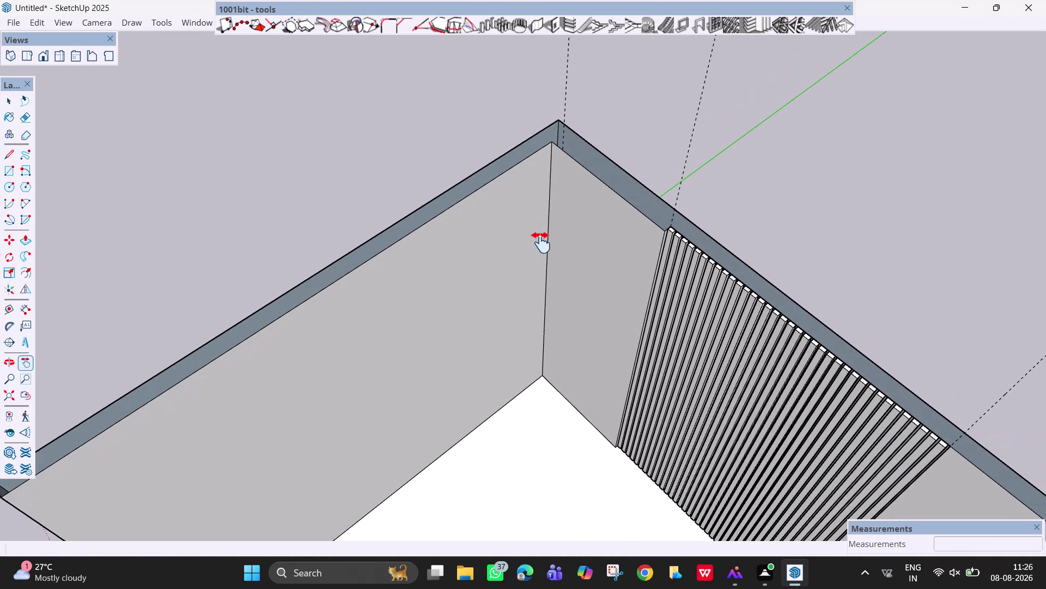
middle_drag(542, 242, 600, 191)
middle_drag(821, 367, 685, 261)
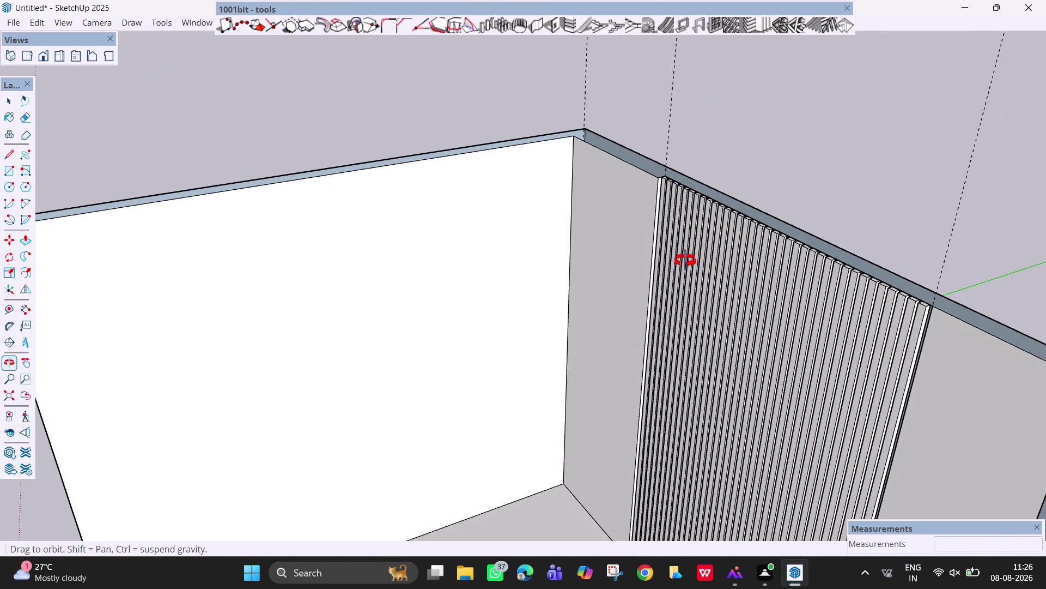
middle_drag(685, 261, 837, 187)
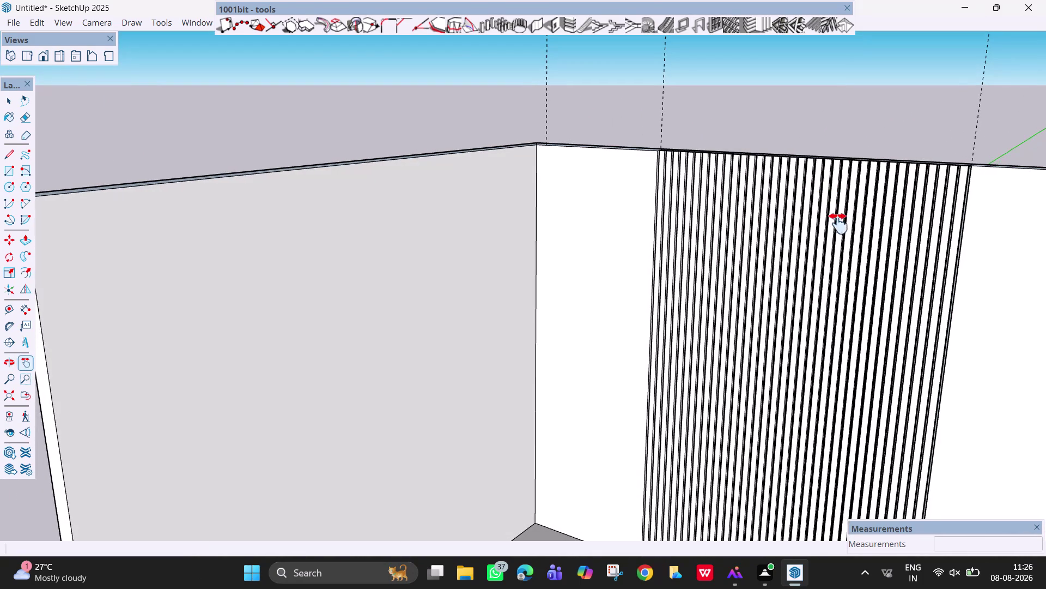
scroll(down, 3)
middle_drag(877, 271, 960, 297)
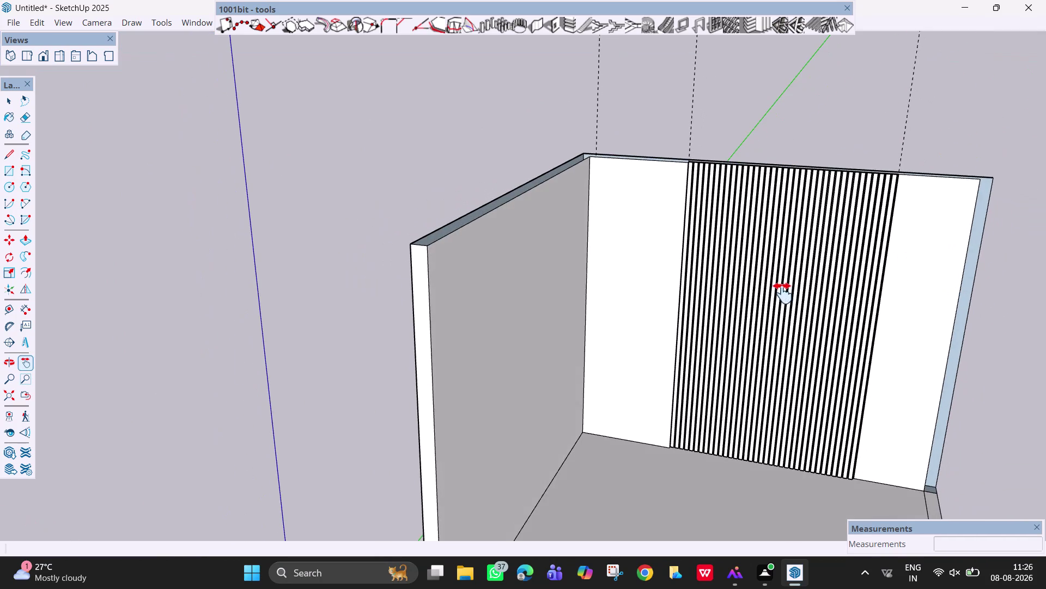
middle_drag(804, 304, 867, 289)
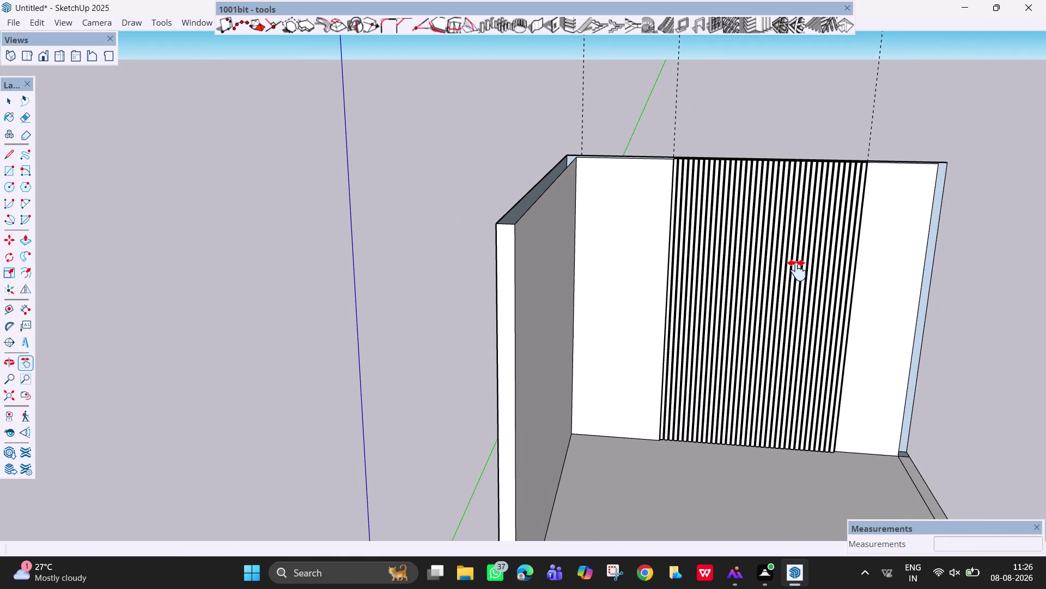
middle_drag(724, 260, 747, 244)
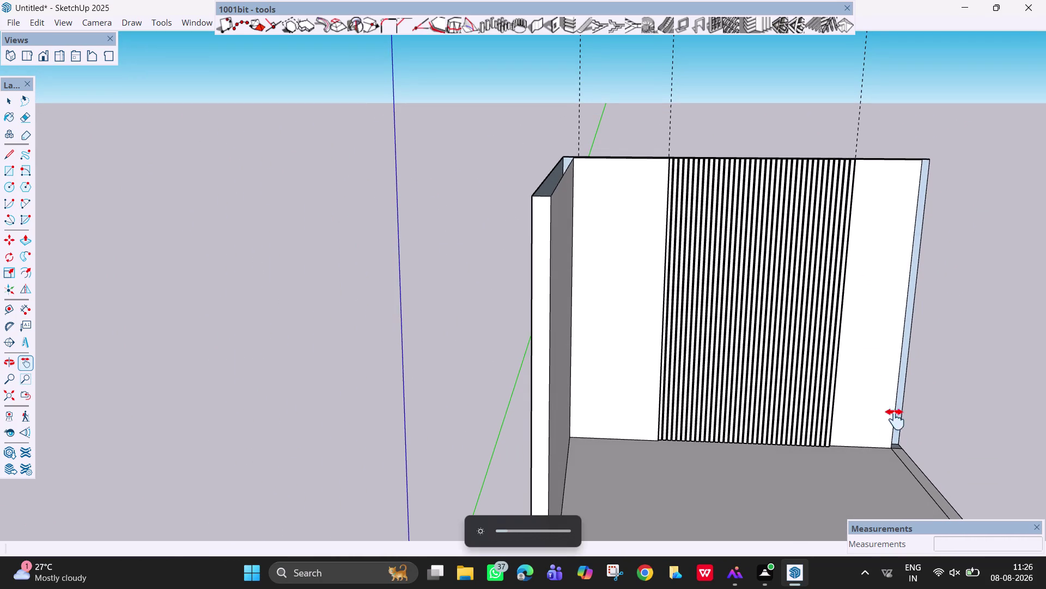
middle_drag(762, 369, 751, 351)
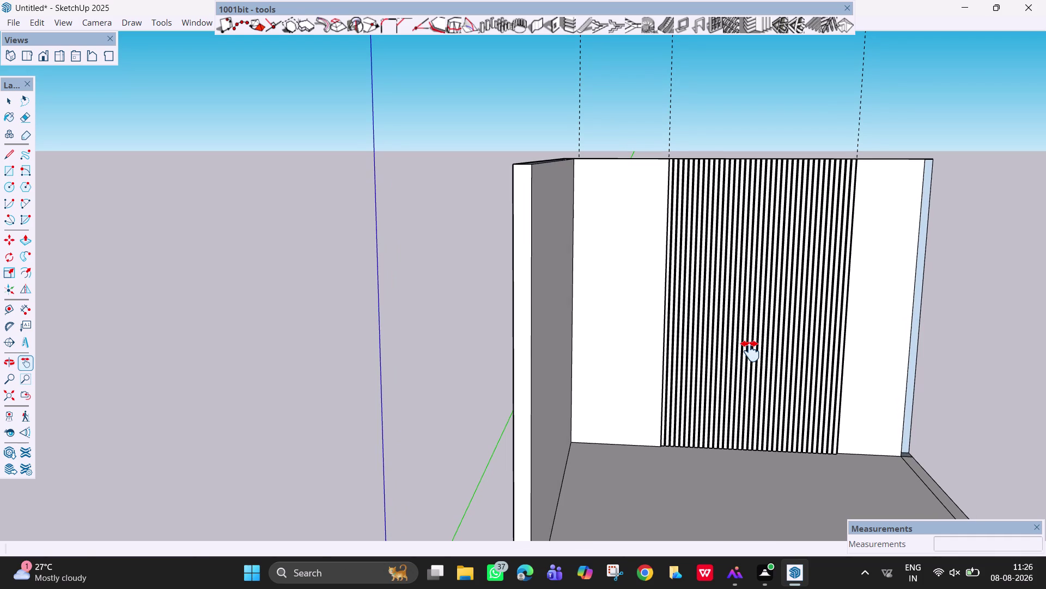
With Tape Measure, place a guide 100 mm above the left panel's bottom edge.
key(t)
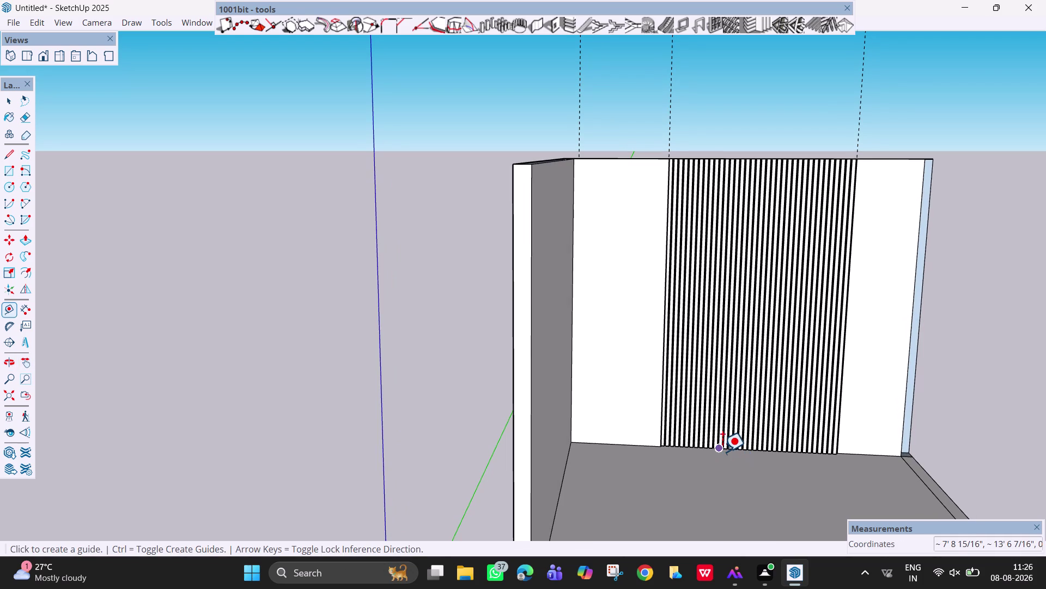
click(722, 450)
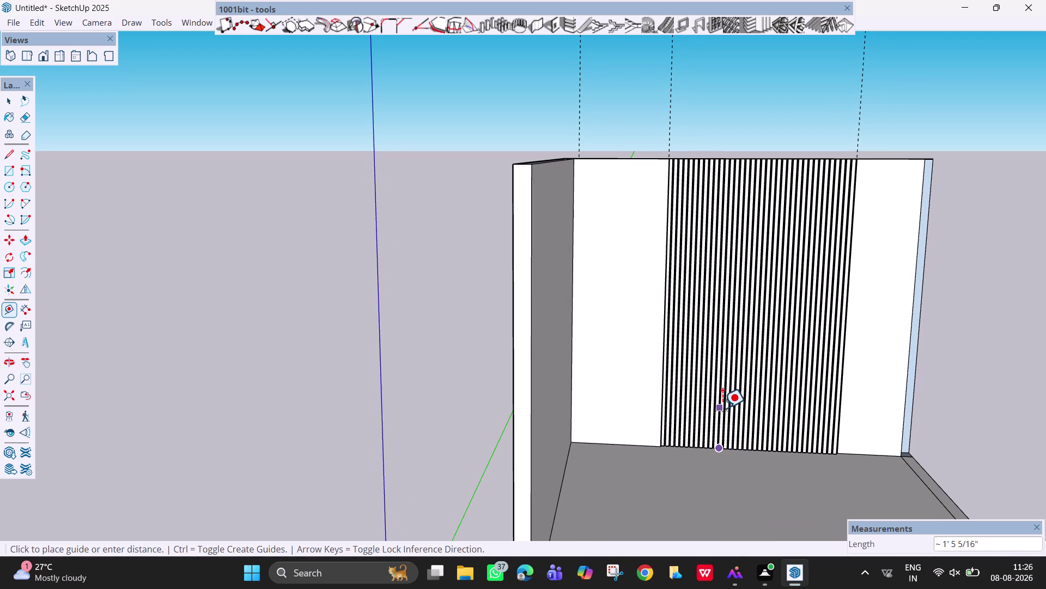
key(Escape)
click(750, 448)
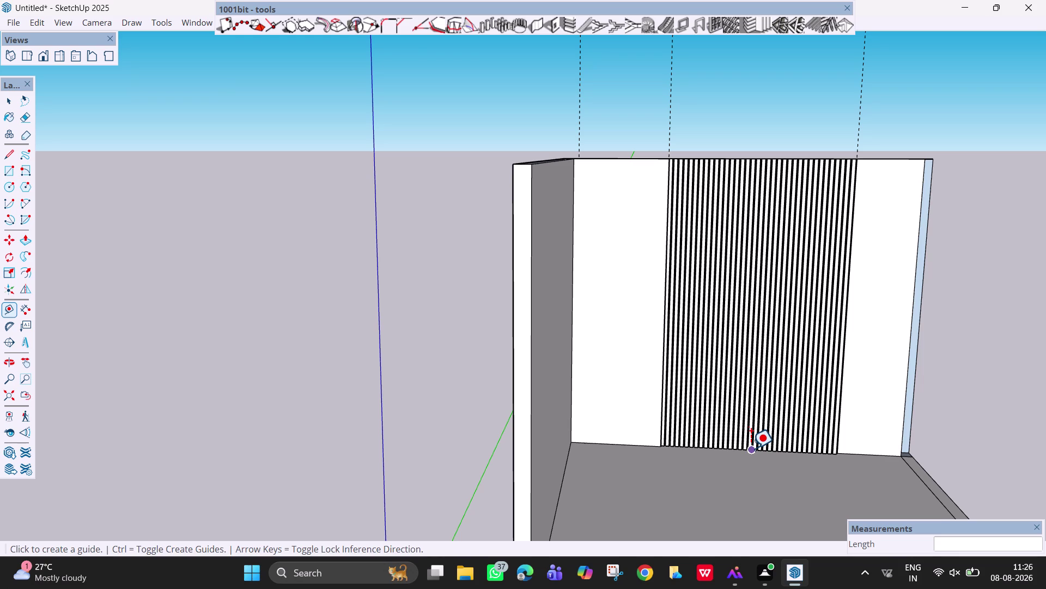
key(Escape)
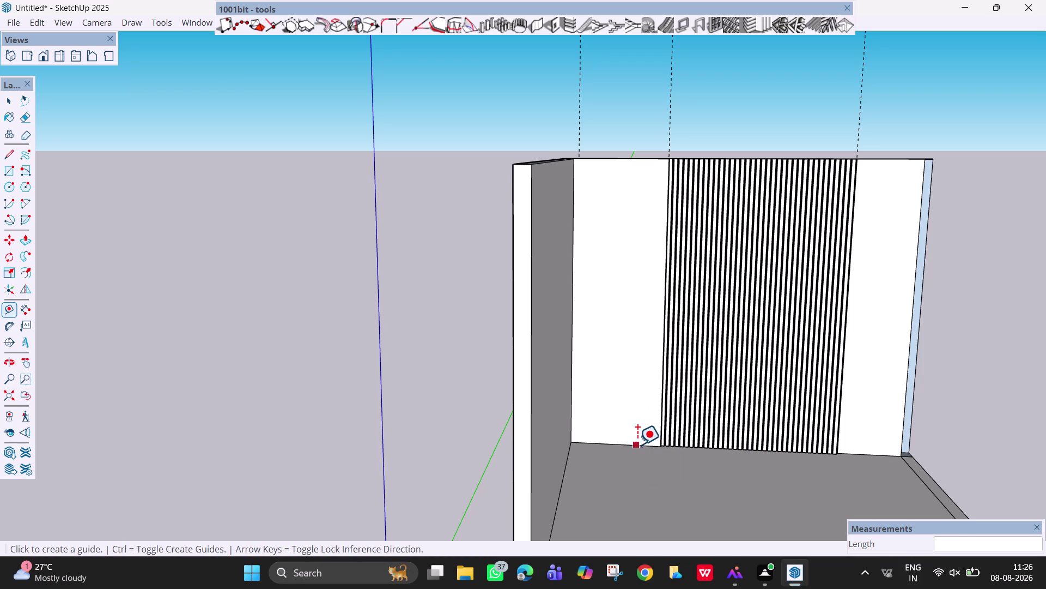
click(636, 444)
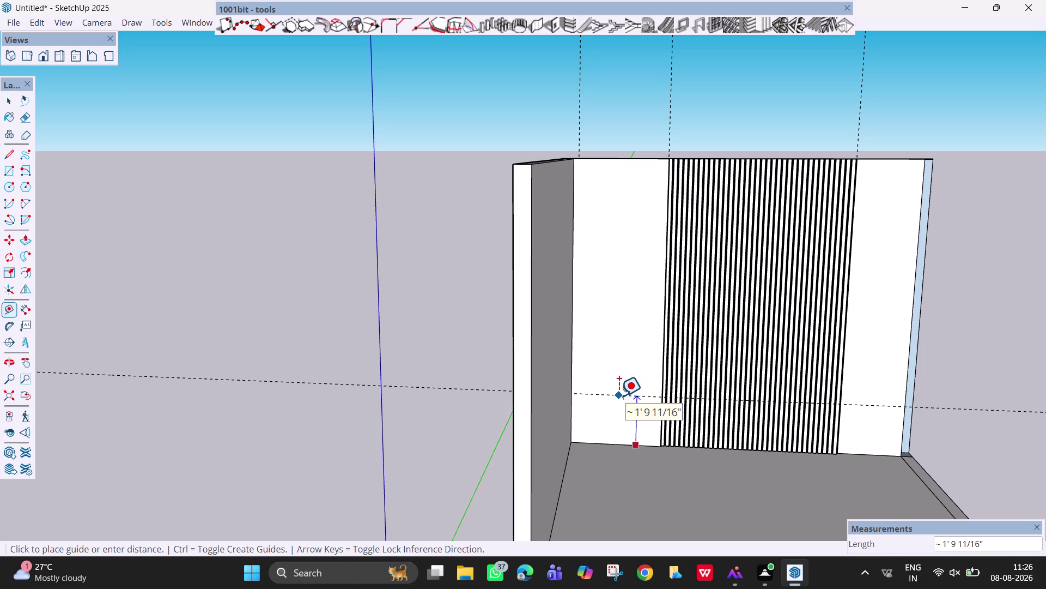
text(100)
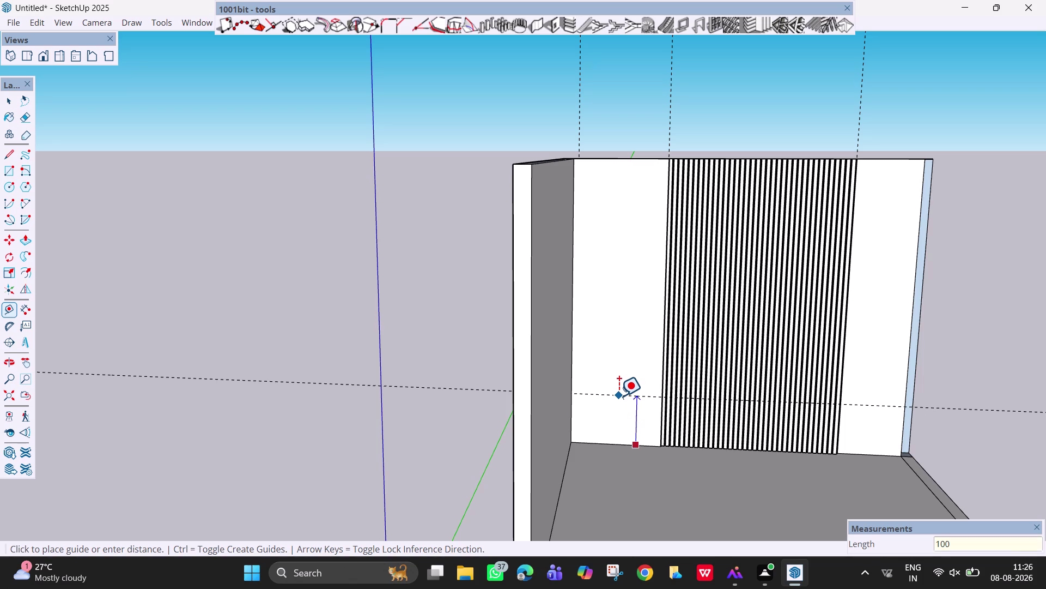
text(mm4)
key(Return)
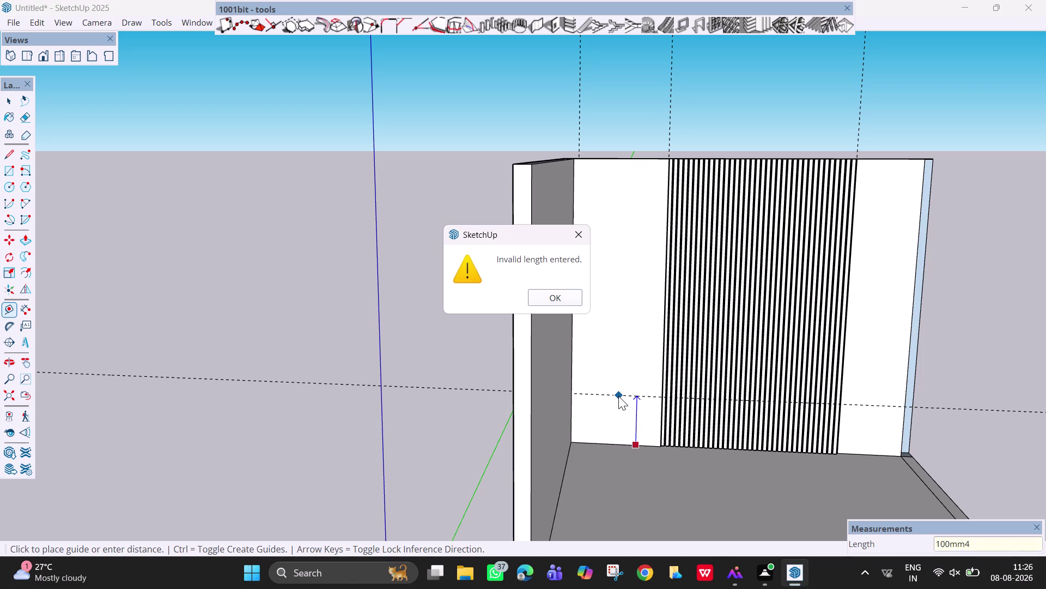
key(Escape)
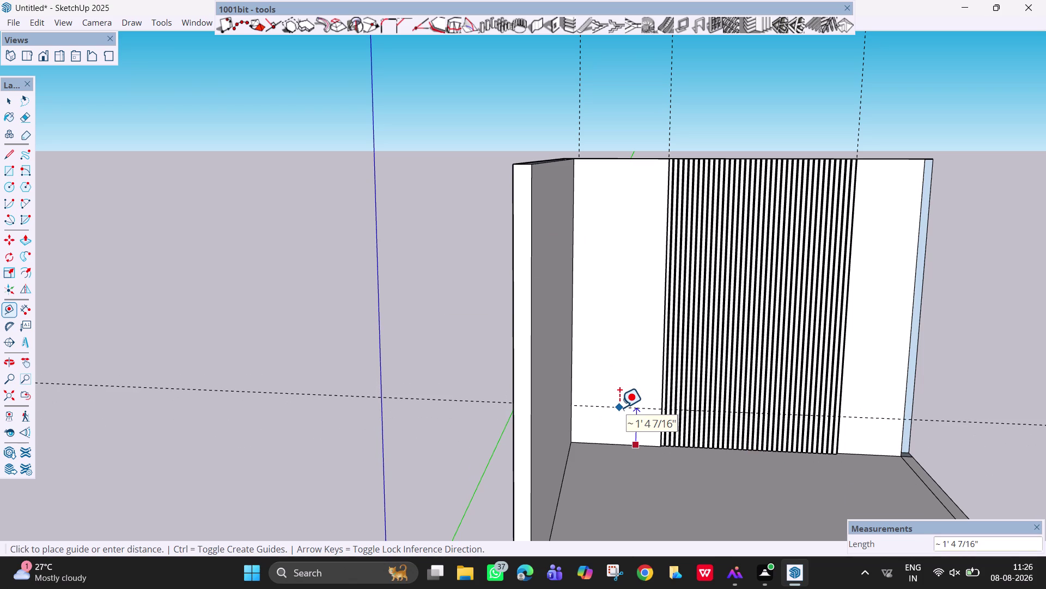
text(100mm)
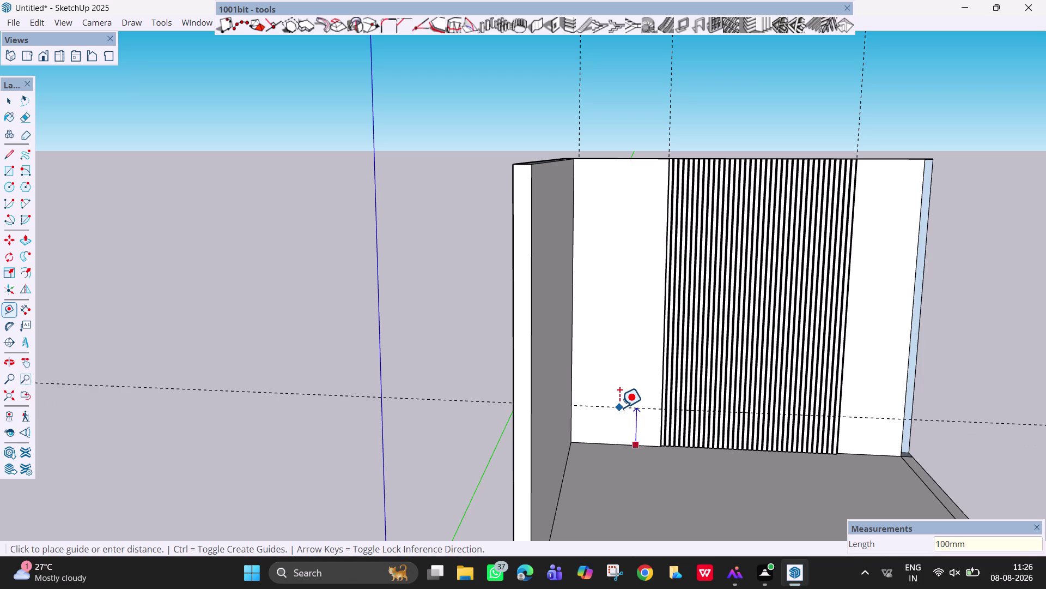
key(Return)
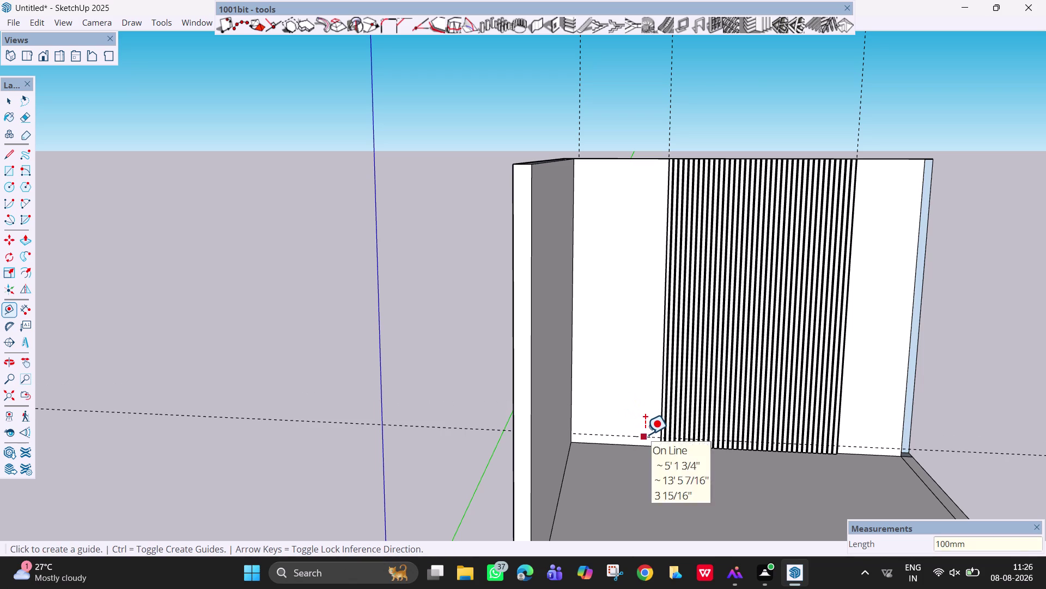
Add a guide 50 mm above the bottom edge and another 2' above it.
click(644, 434)
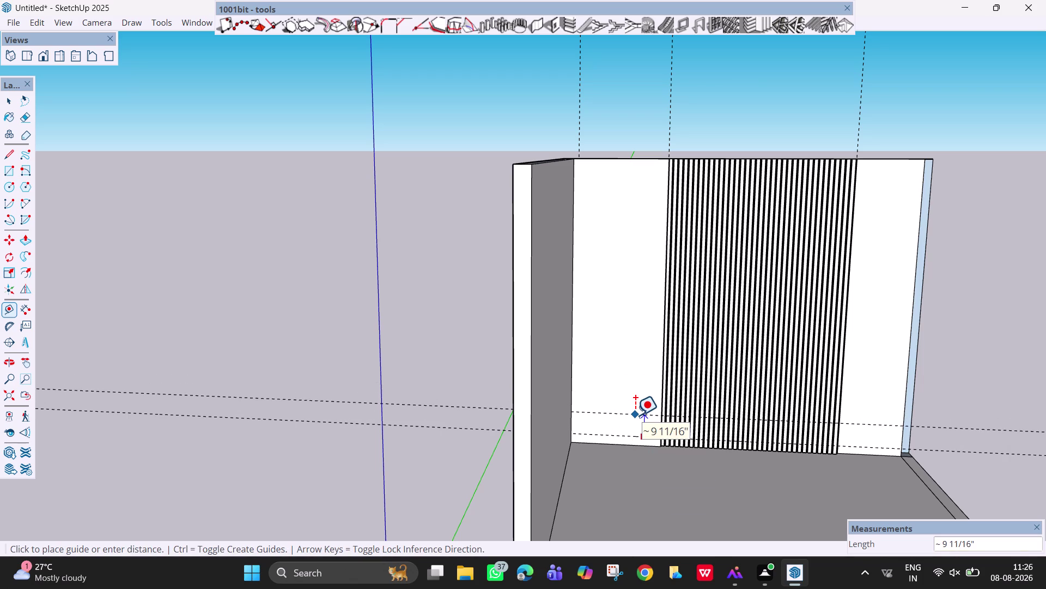
text(50mm)
key(Return)
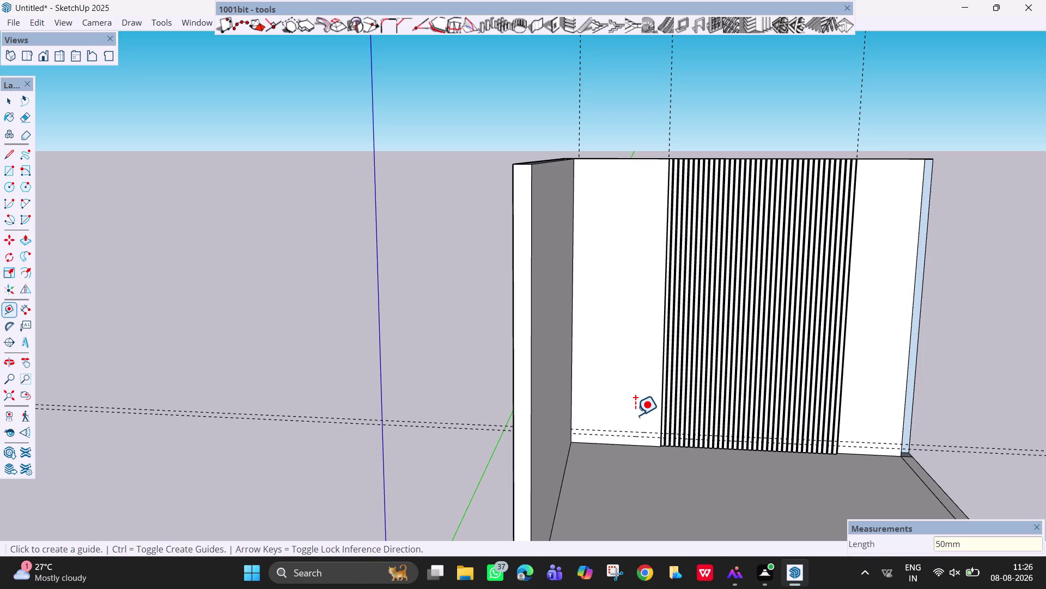
click(640, 431)
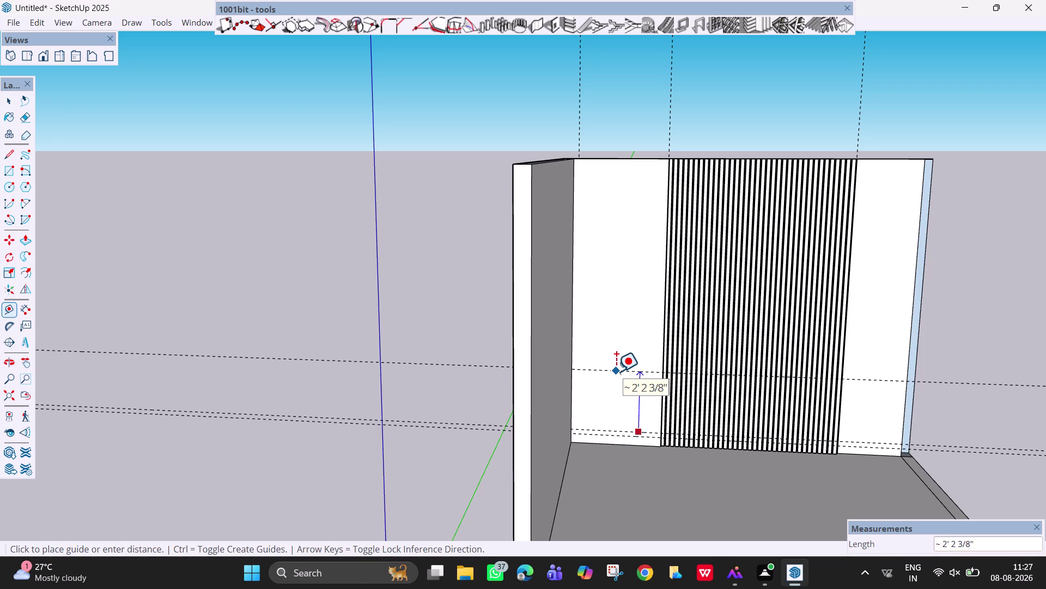
key(2)
key(apostrophe)
key(Return)
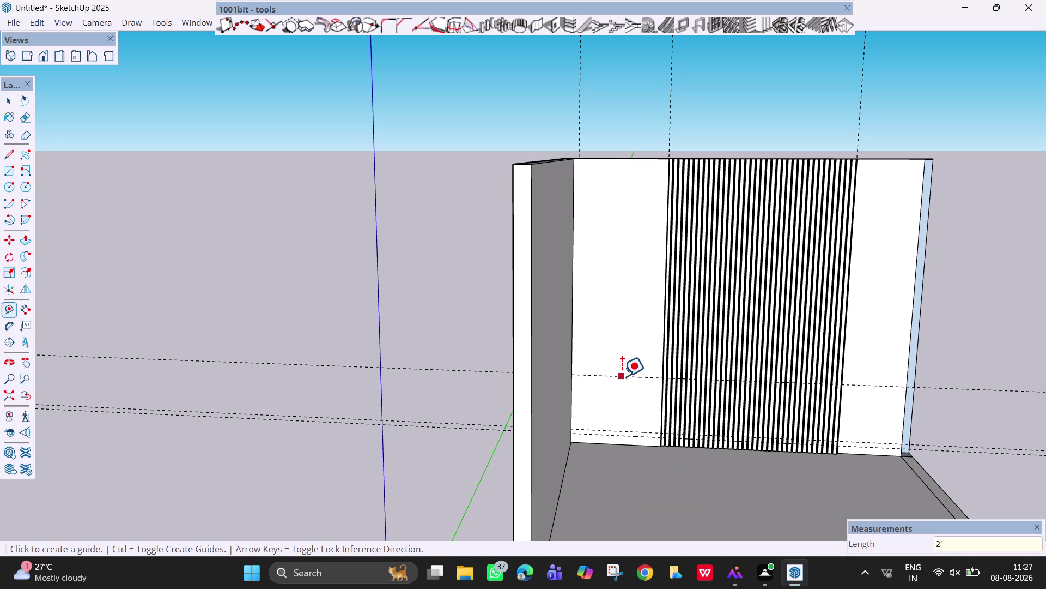
click(622, 376)
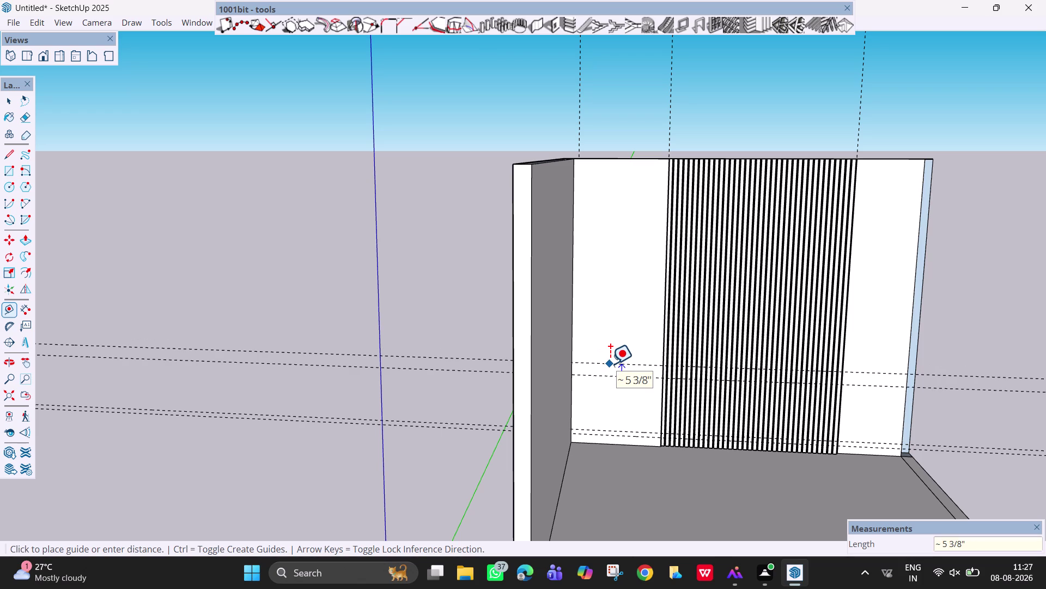
middle_drag(610, 364, 618, 337)
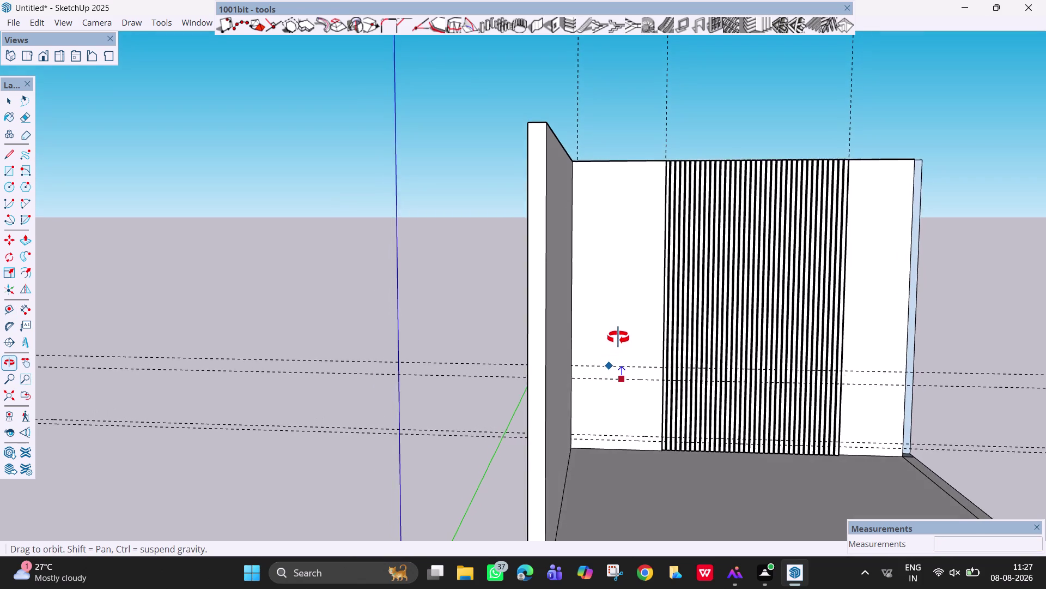
Undo the 2' guide and place a guide 1' above the lower back-wall guide.
middle_drag(618, 338, 611, 332)
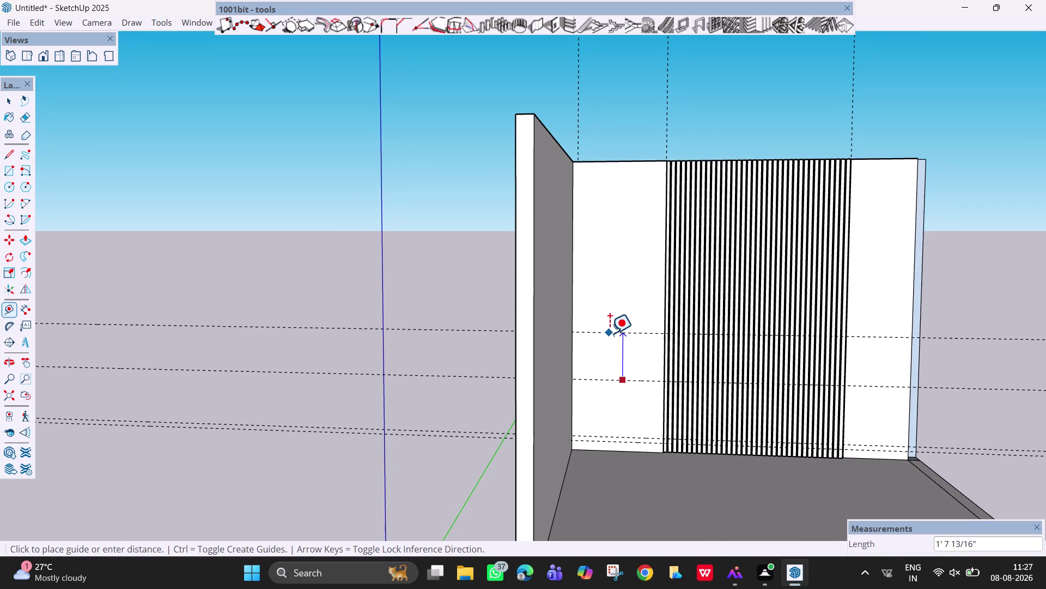
key(Escape)
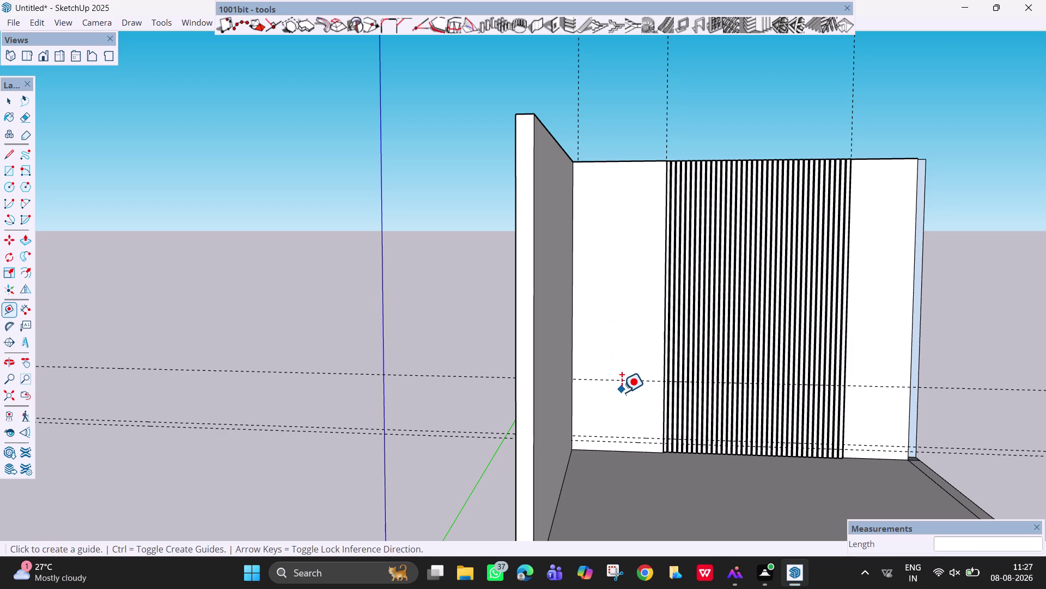
key(ctrl+z)
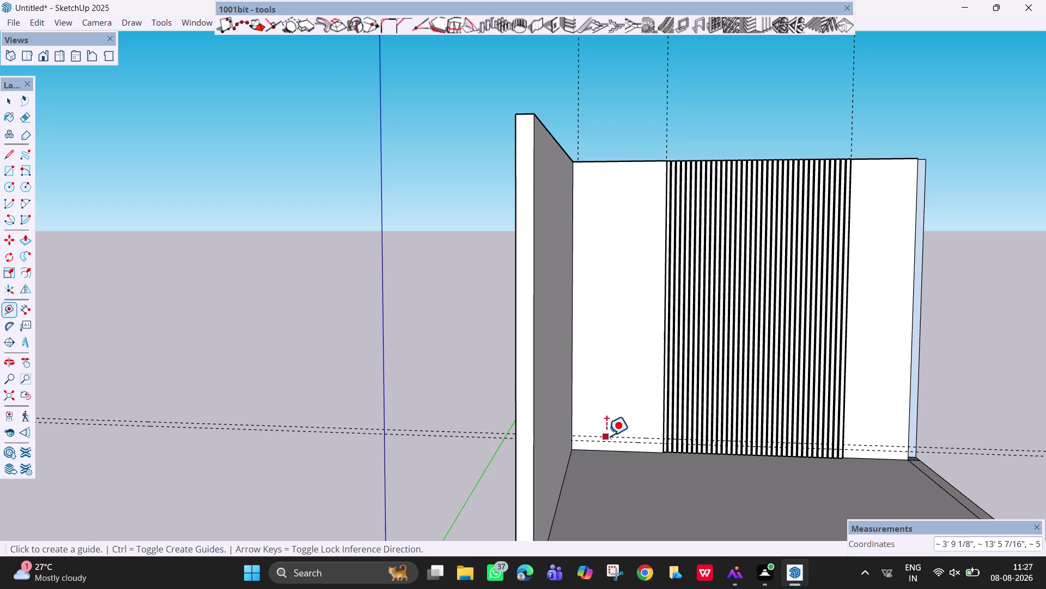
click(606, 436)
text(1)
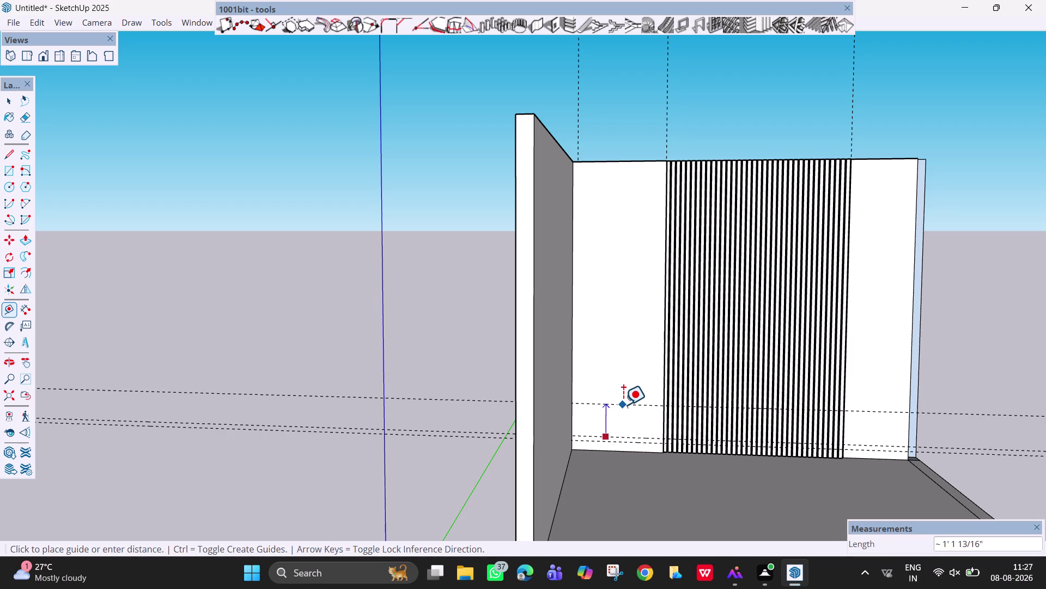
text(')
key(Return)
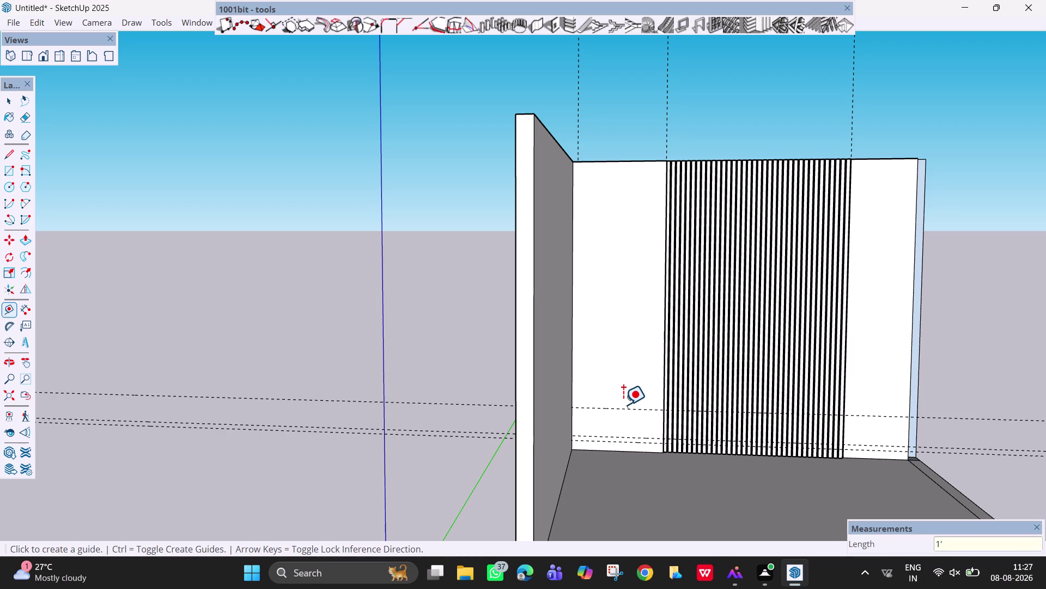
key(Return)
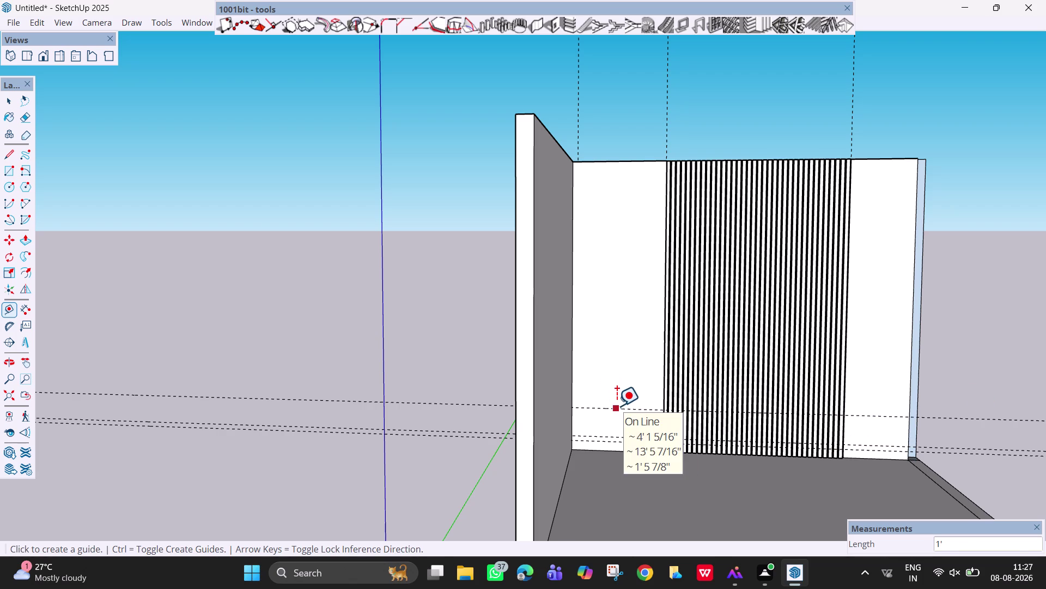
Zoom in and add a guide 20 mm above the 1' guide.
scroll(up, 3)
scroll(up, 3)
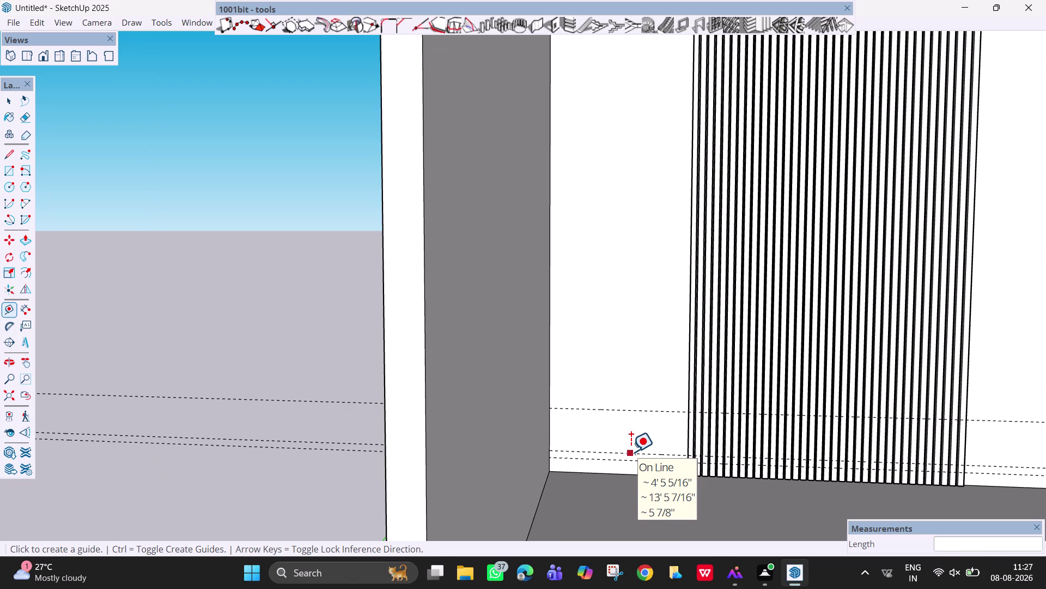
click(654, 410)
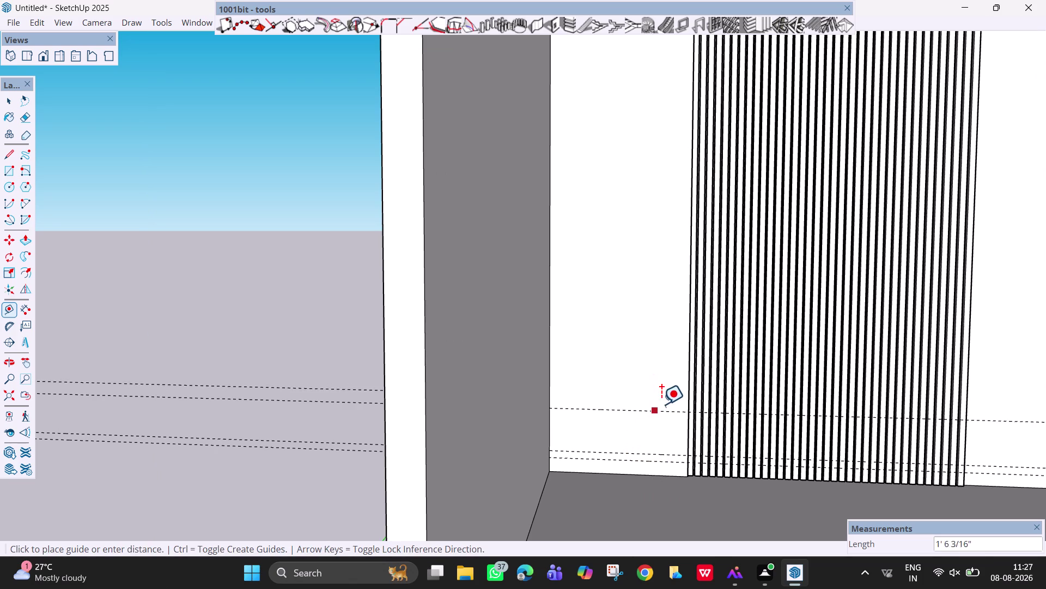
text(20)
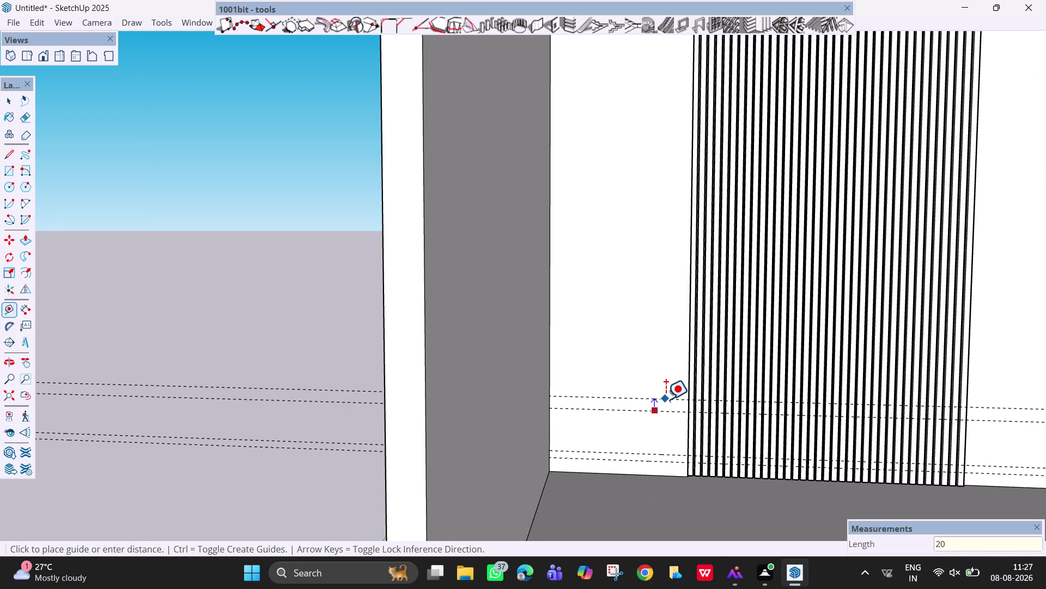
text(mm)
key(Return)
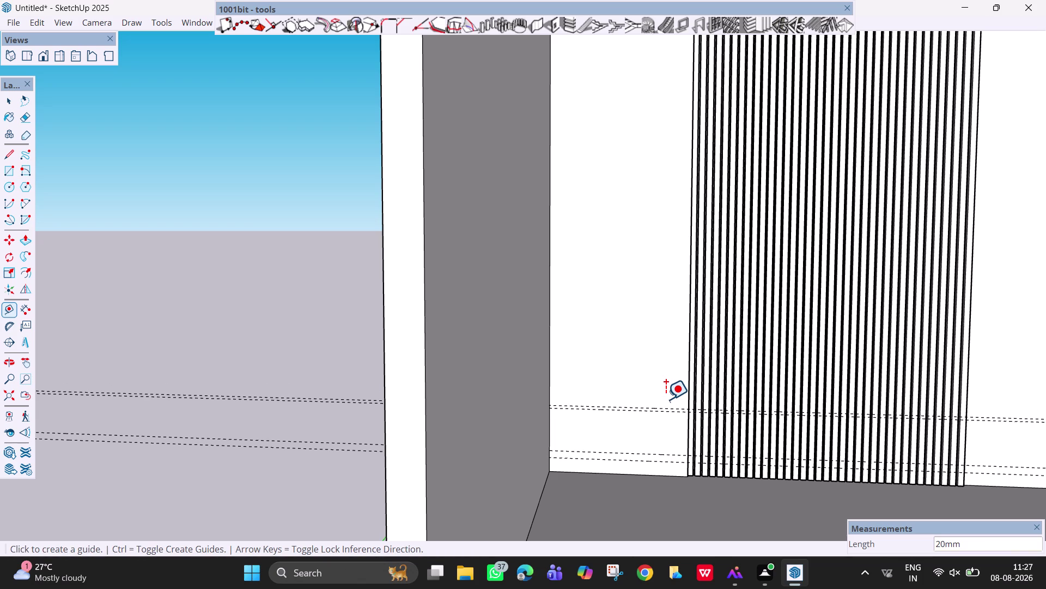
Erase the upper guides on the back wall, keeping only the floor-level guide.
key(Escape)
key(Escape)
key(Escape)
key(Escape)
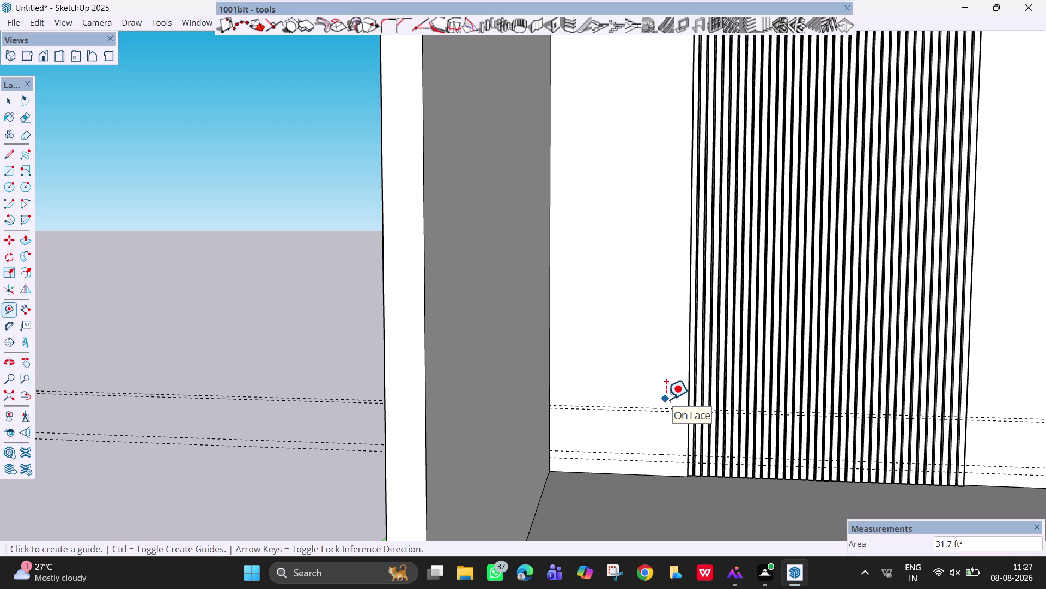
click(676, 463)
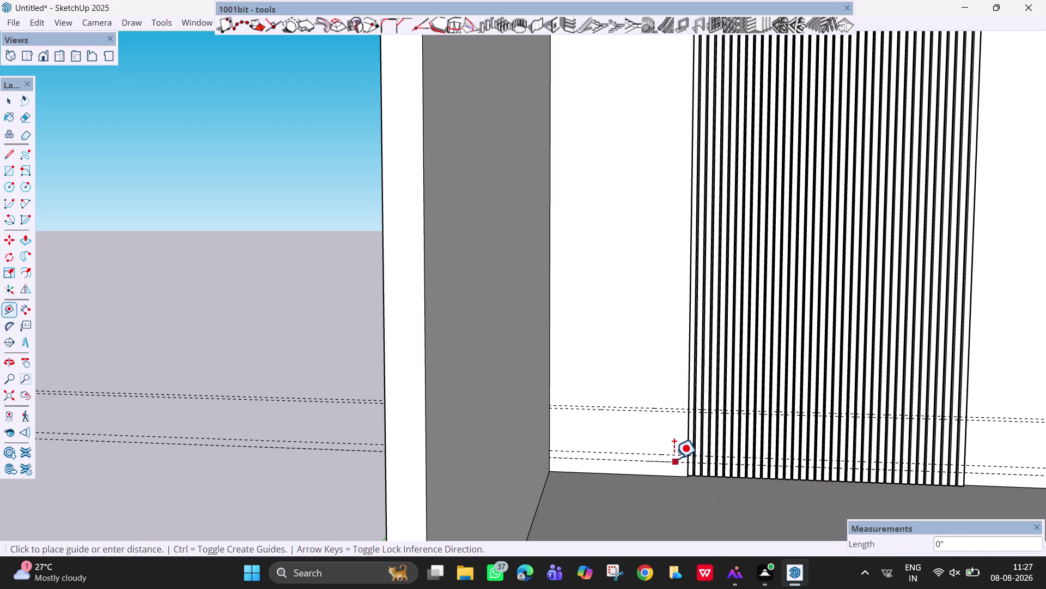
key(Escape)
key(e)
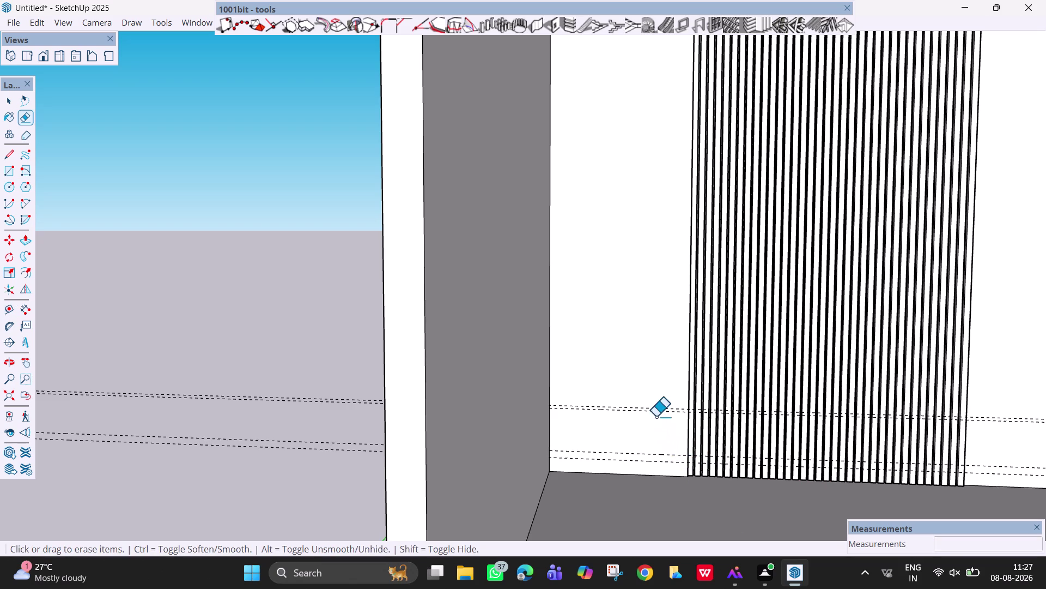
drag(655, 398, 656, 458)
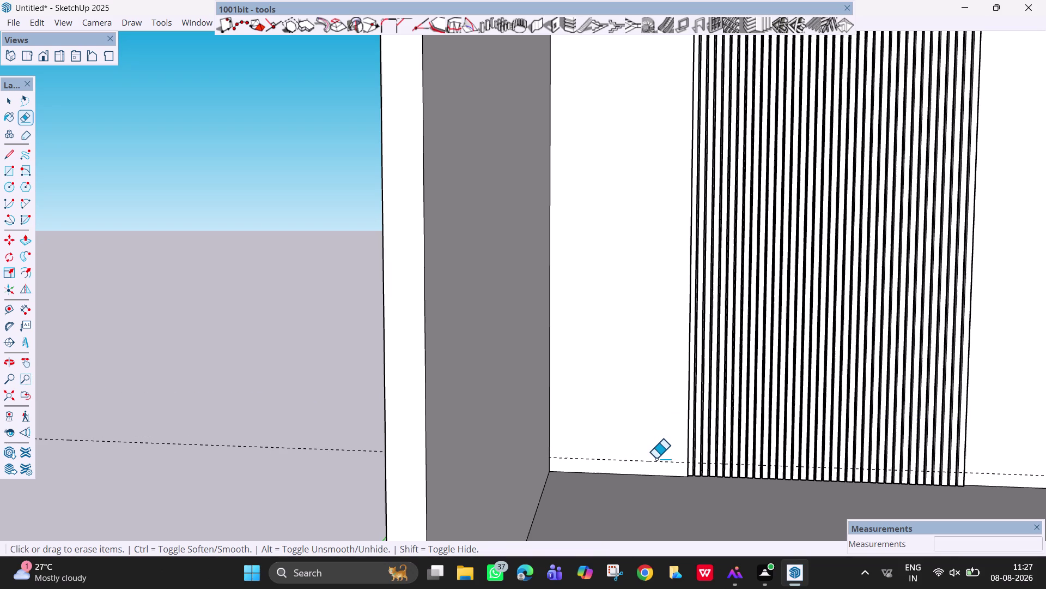
key(t)
click(659, 458)
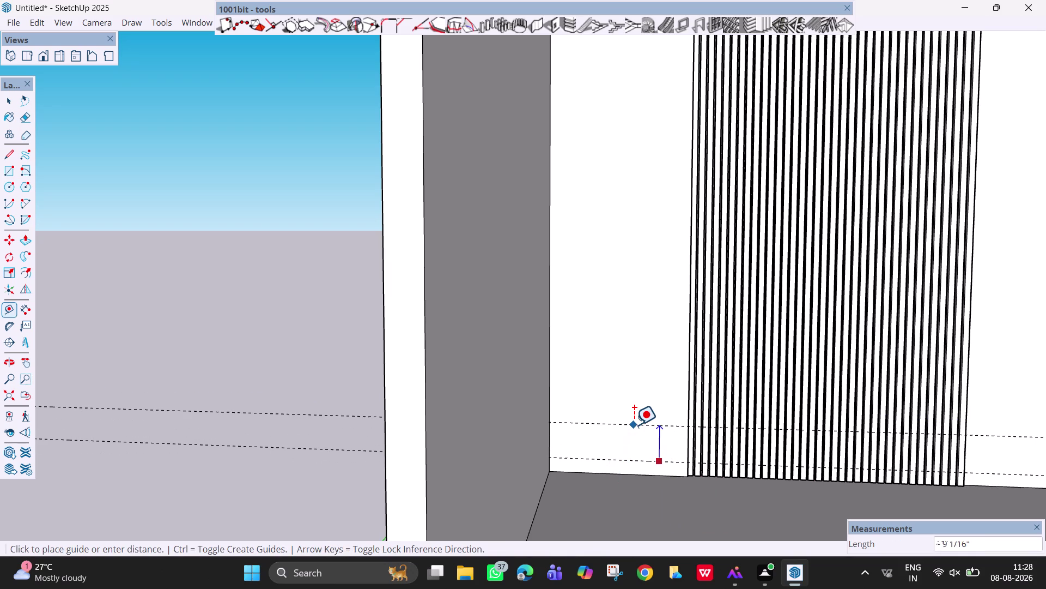
Add guides 20 mm above the floor guide and 1' above that.
text(20)
text(m)
text(m)
key(Return)
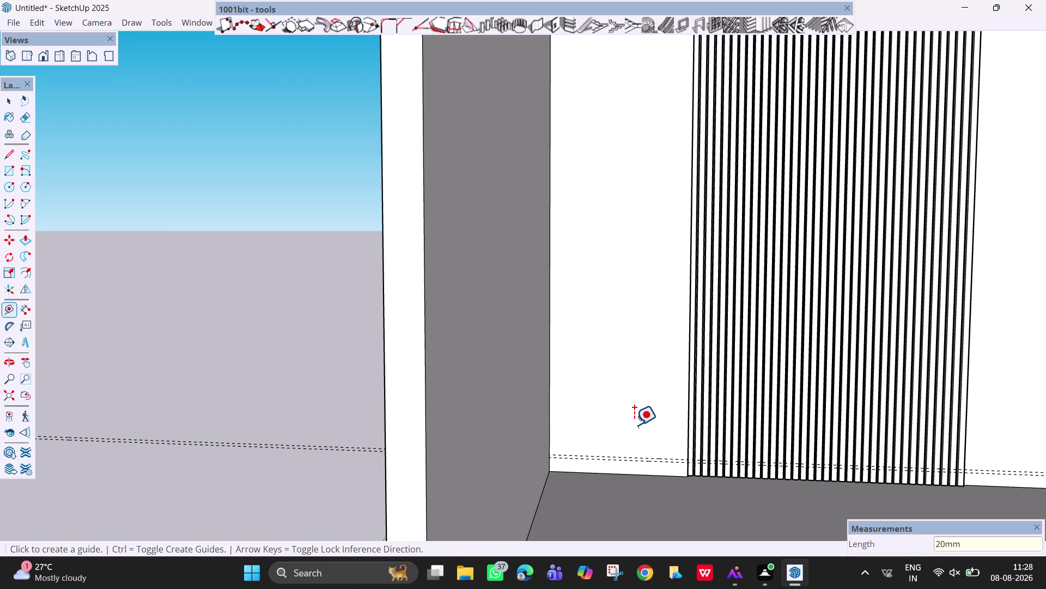
click(664, 456)
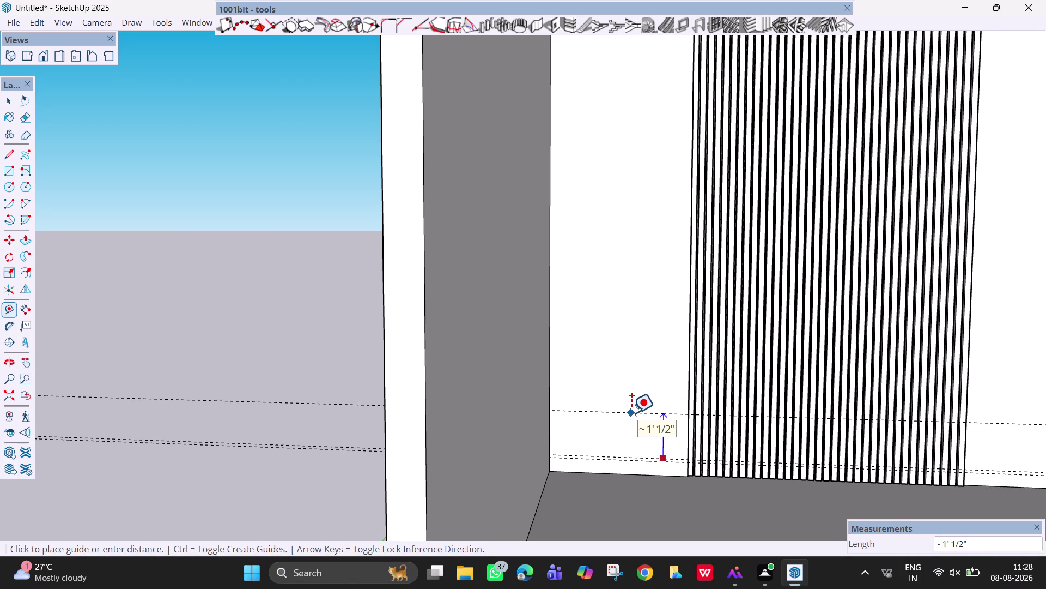
key(1)
key(apostrophe)
key(Return)
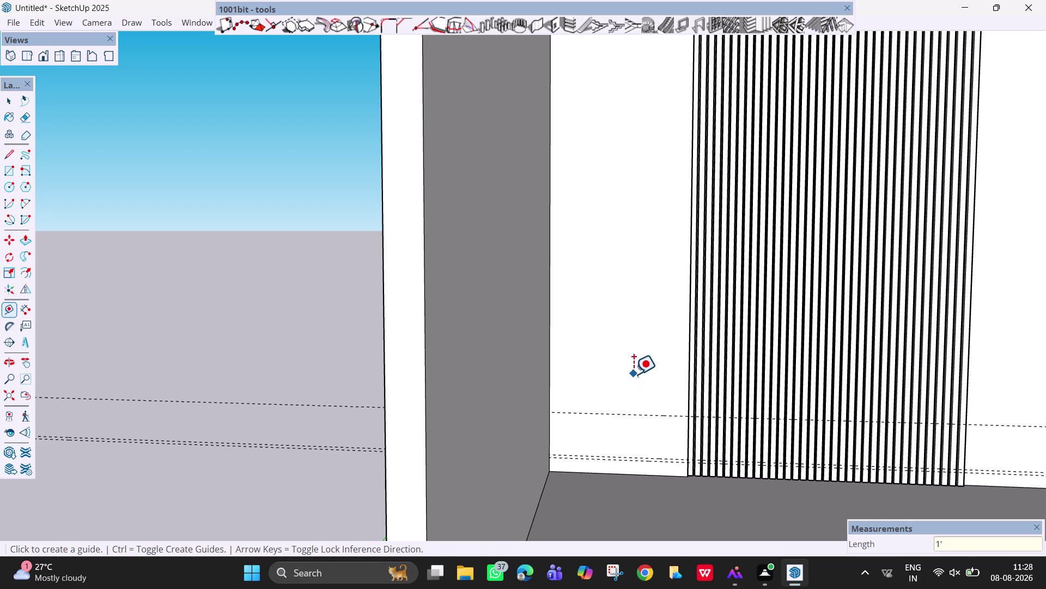
Add another guide 20 mm higher, then orbit and zoom out toward the back wall.
click(646, 415)
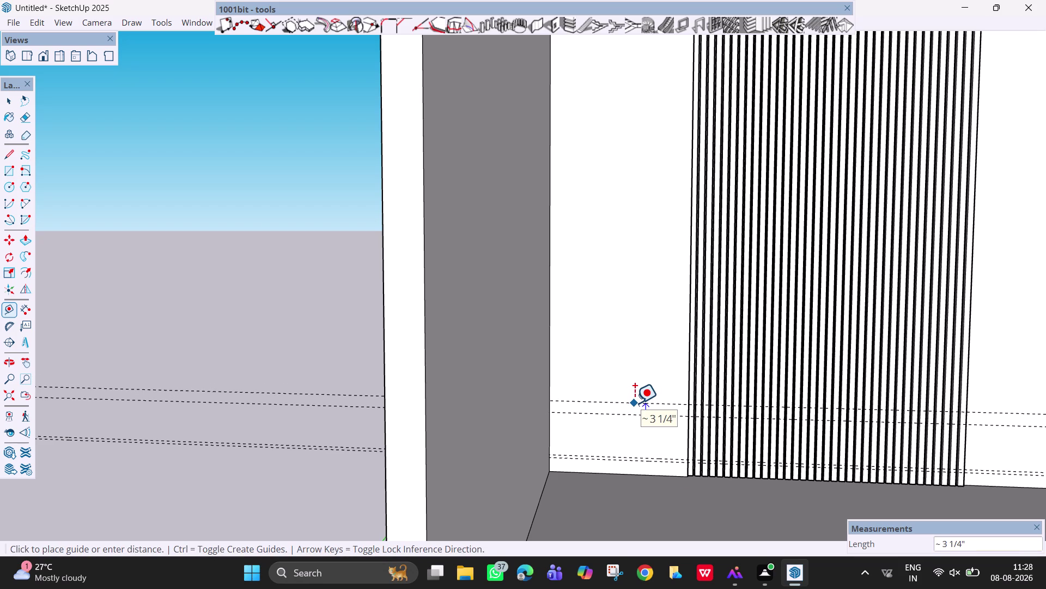
text(20)
text(mm)
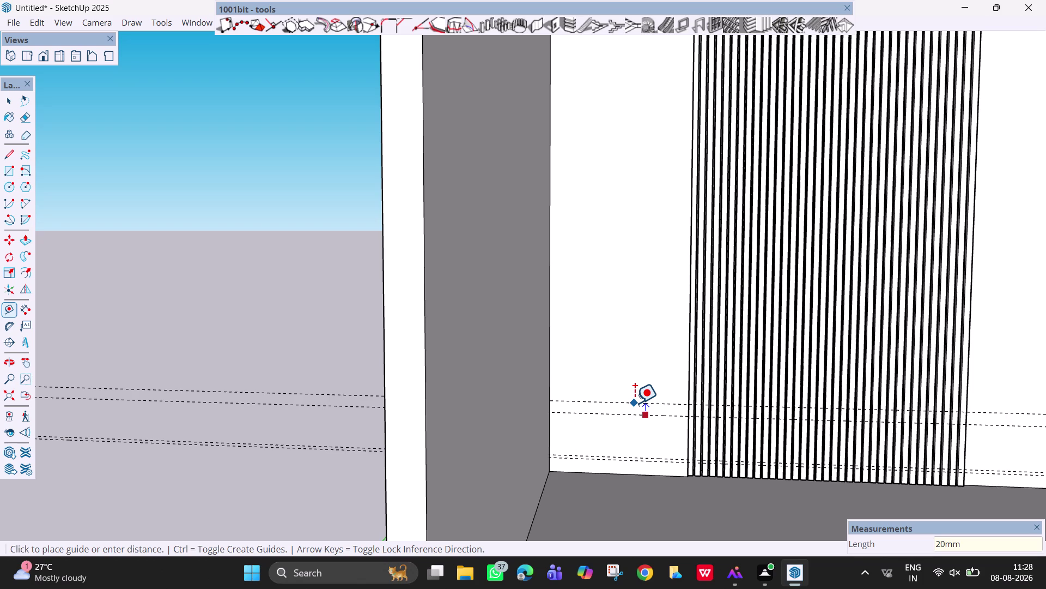
key(Return)
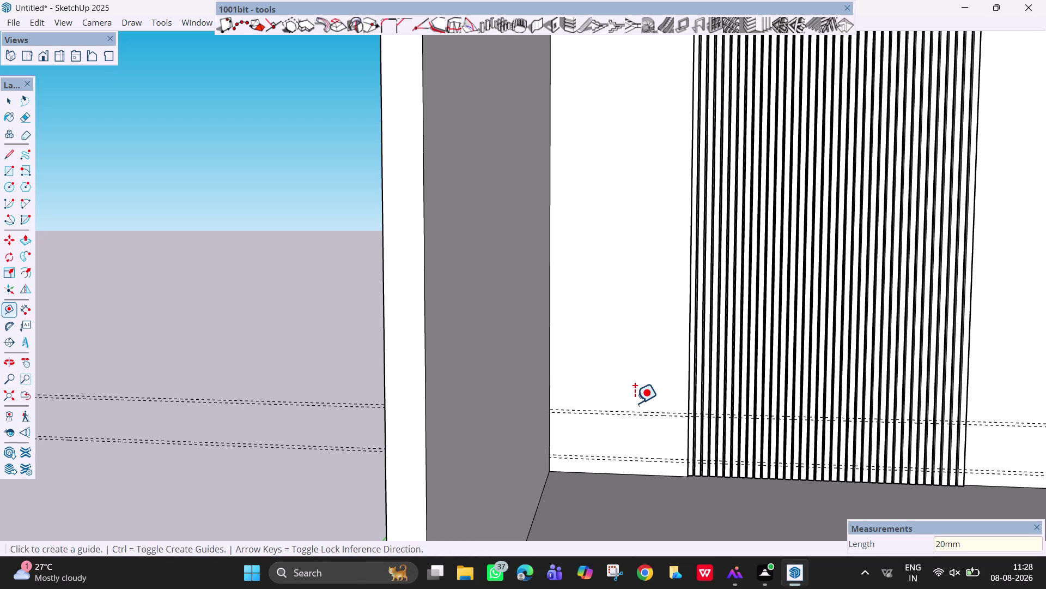
middle_drag(753, 425, 750, 383)
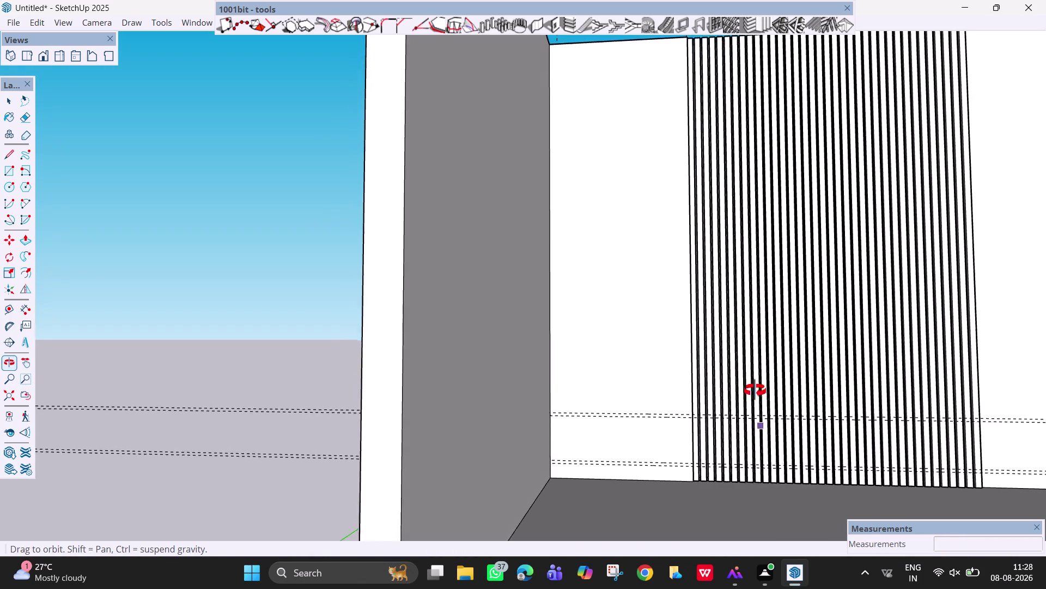
middle_drag(750, 383, 758, 405)
scroll(down, 3)
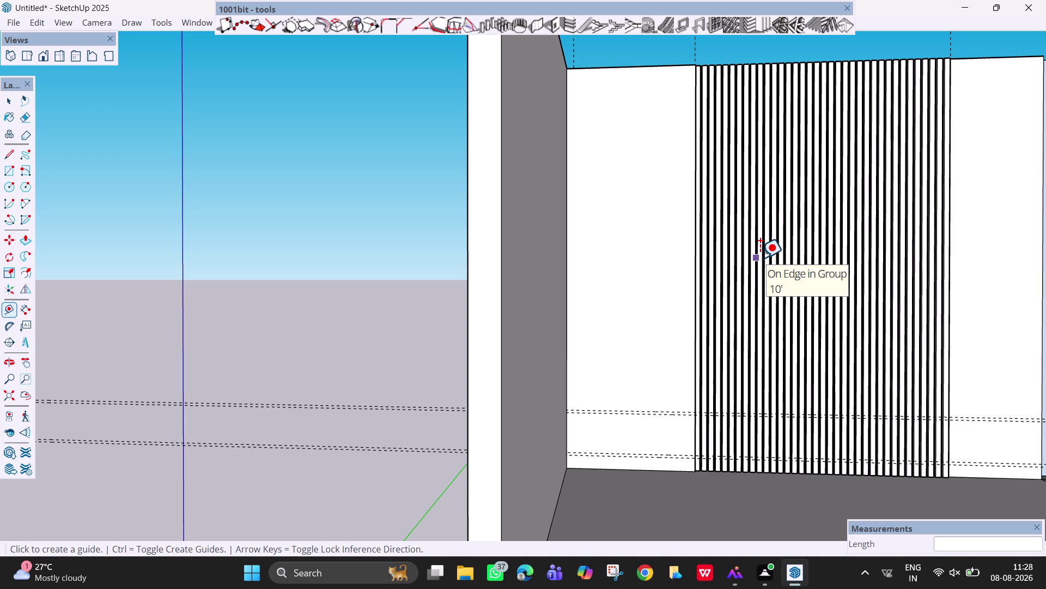
scroll(down, 3)
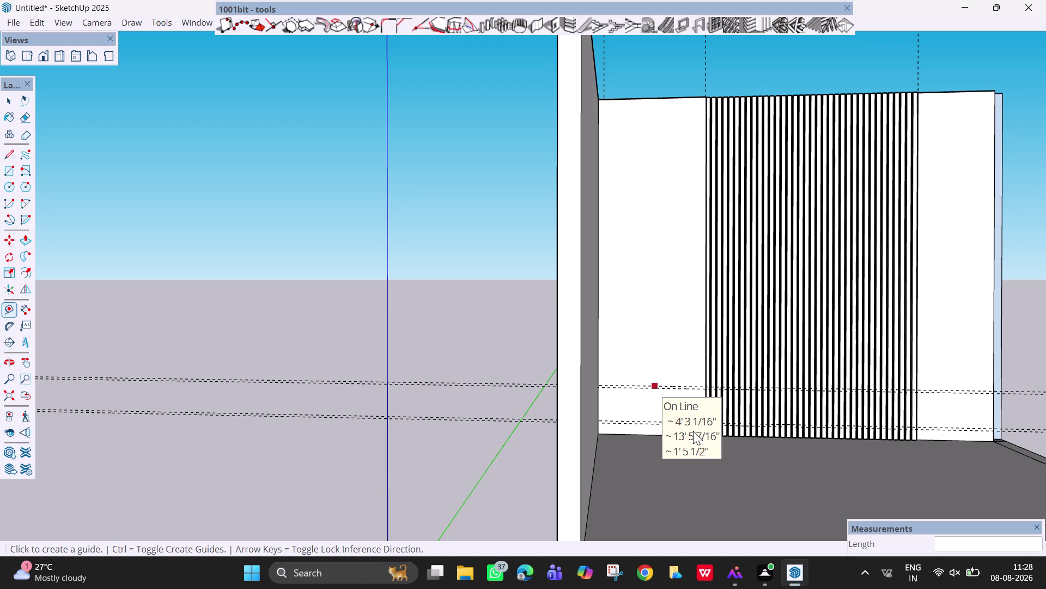
key(Escape)
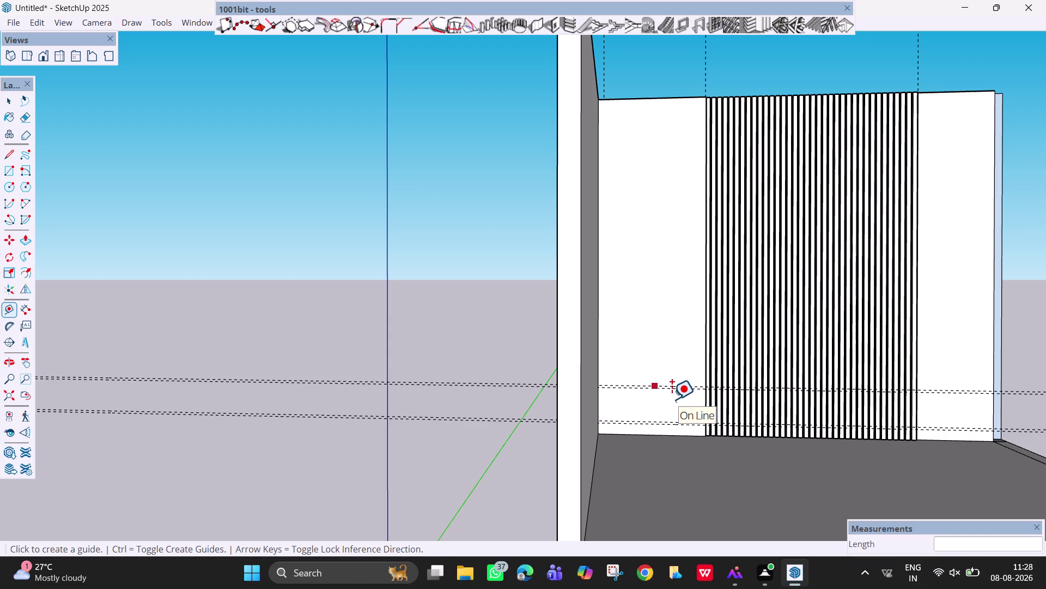
key(space)
Erase the upper pair of guides and add a guide 1'6" above the floor line.
key(e)
drag(669, 394, 661, 376)
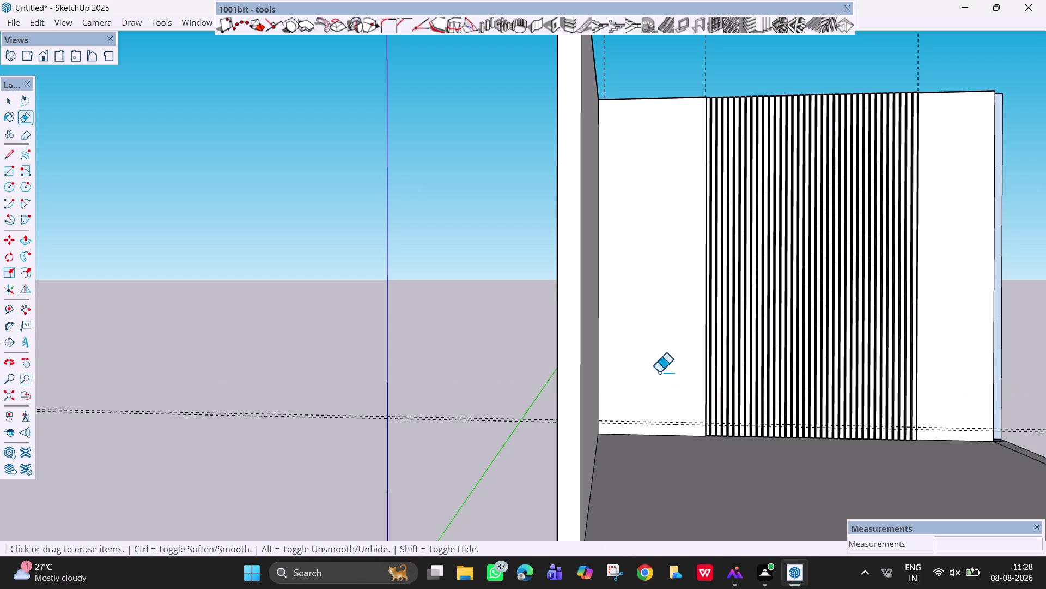
key(l)
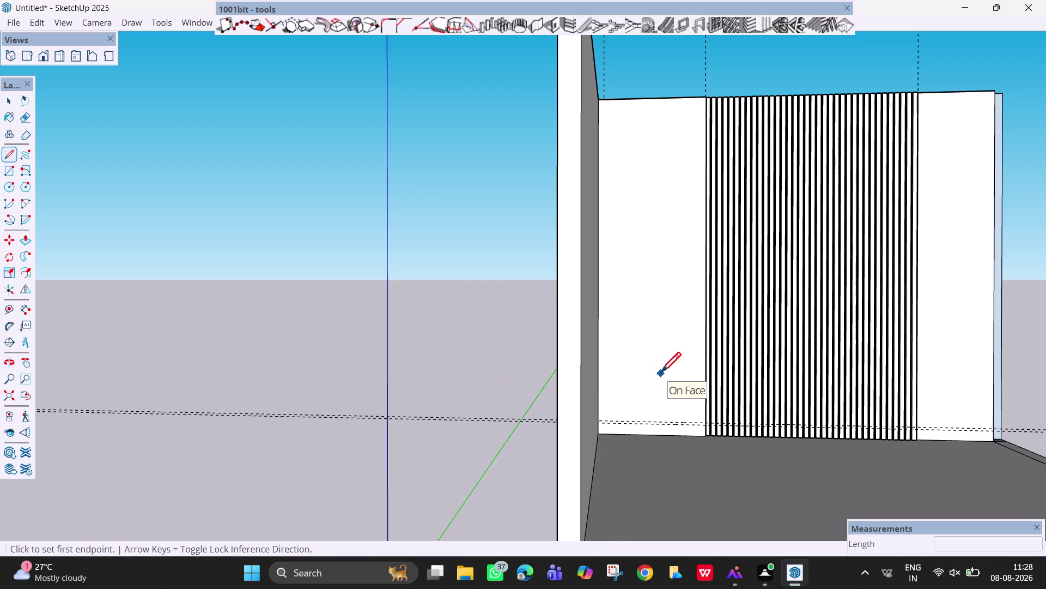
key(t)
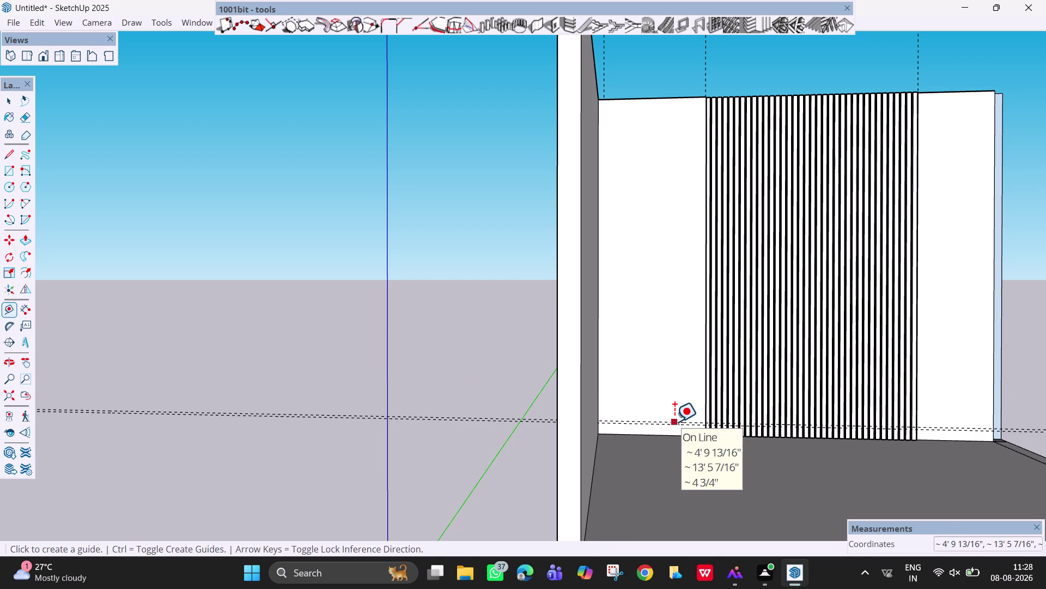
click(674, 422)
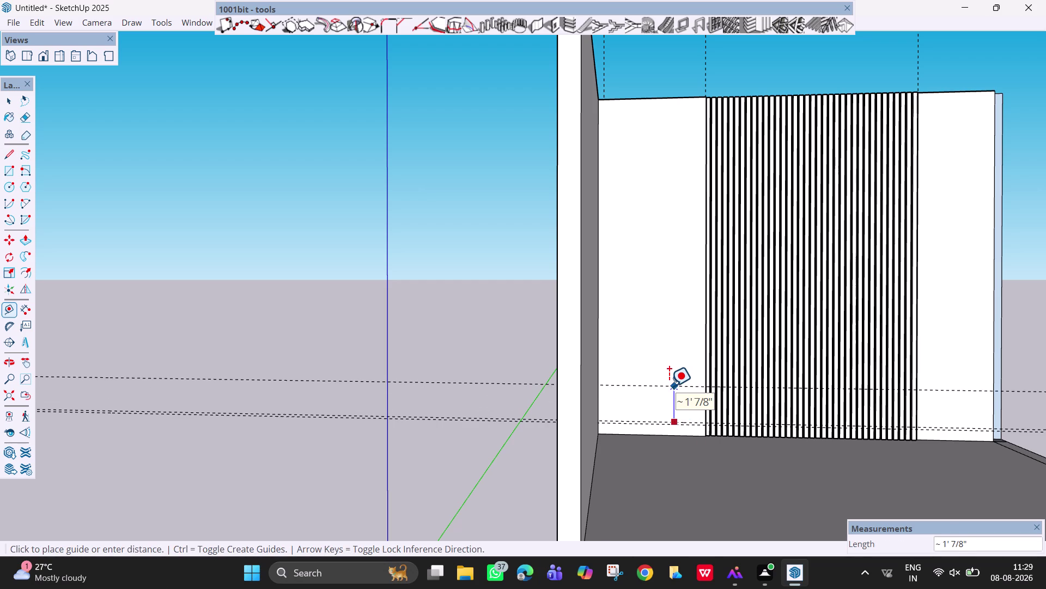
key(1)
text(')
text(6)
key(apostrophe)
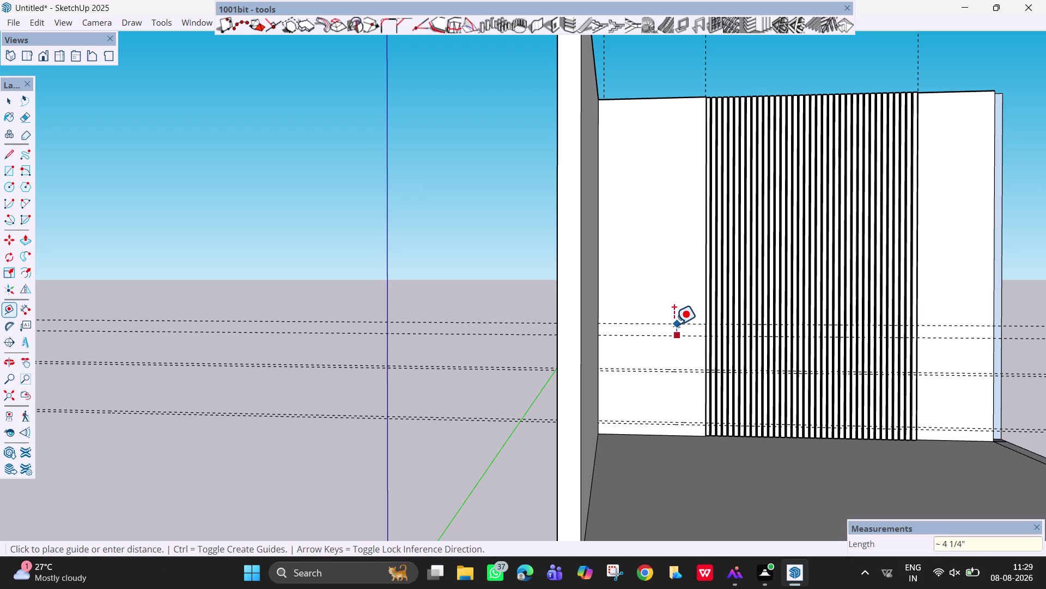
Stack guides 20 mm, 1' and 20 mm above the 1'6" guide.
text(20mm)
key(Return)
scroll(up, 3)
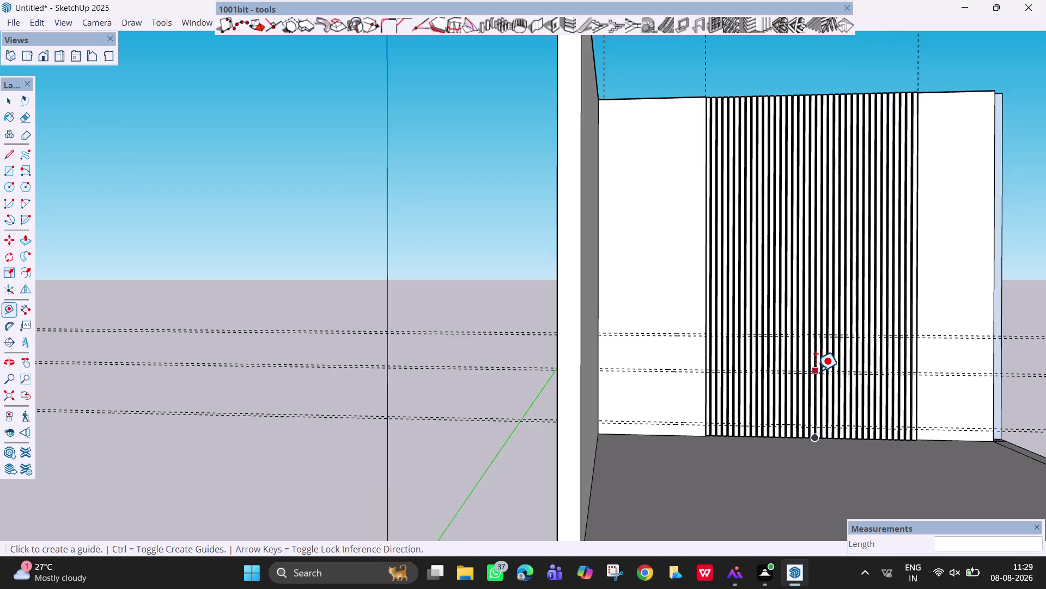
scroll(up, 3)
scroll(up, 3)
scroll(down, 3)
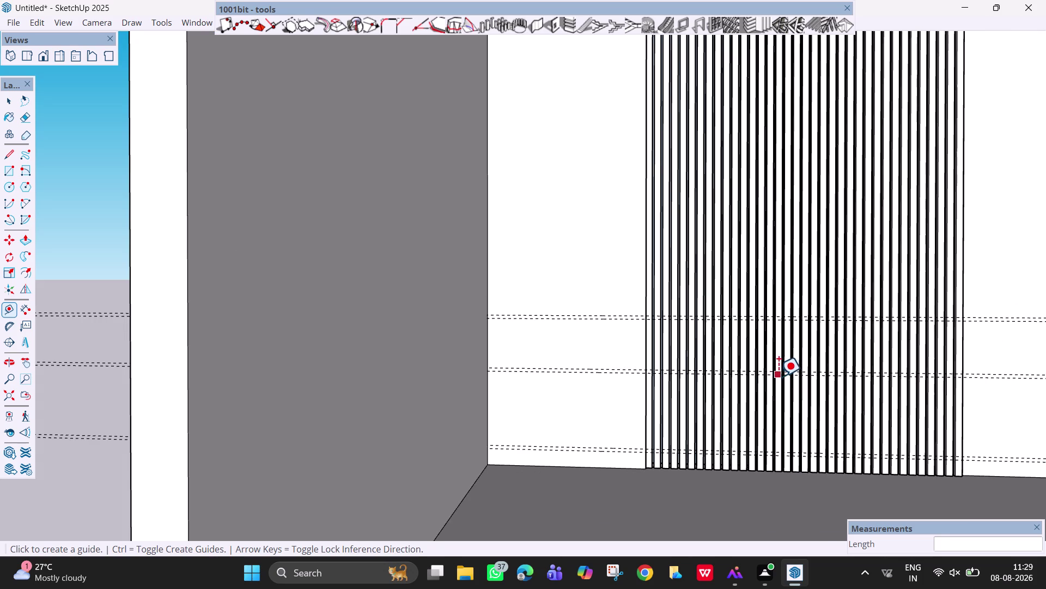
Pan across the louvred wall and attempt a rectangle from its lower left, then cancel.
key(h)
drag(773, 376, 688, 379)
scroll(up, 3)
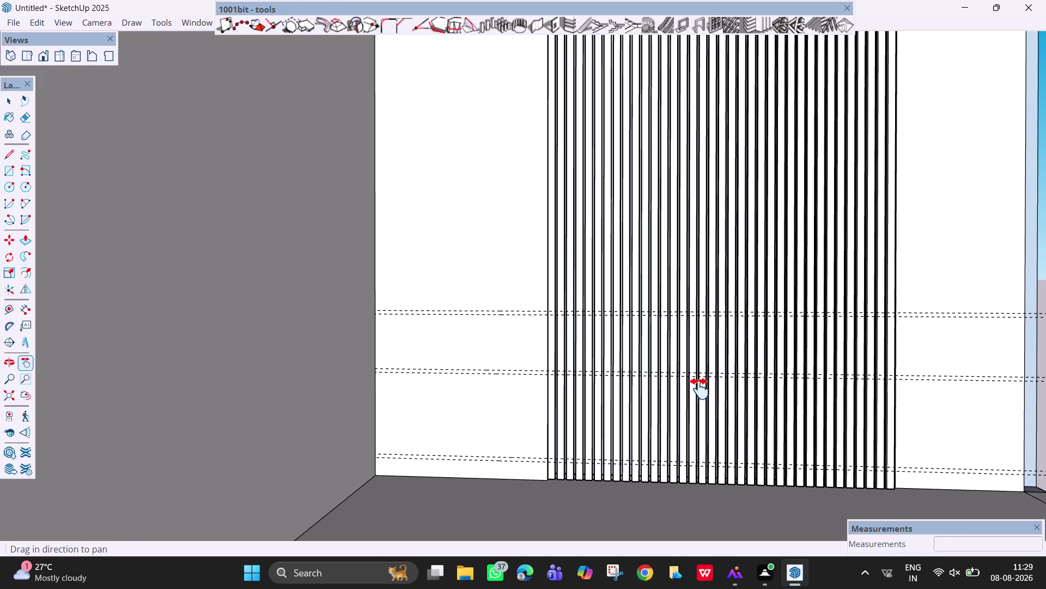
key(space)
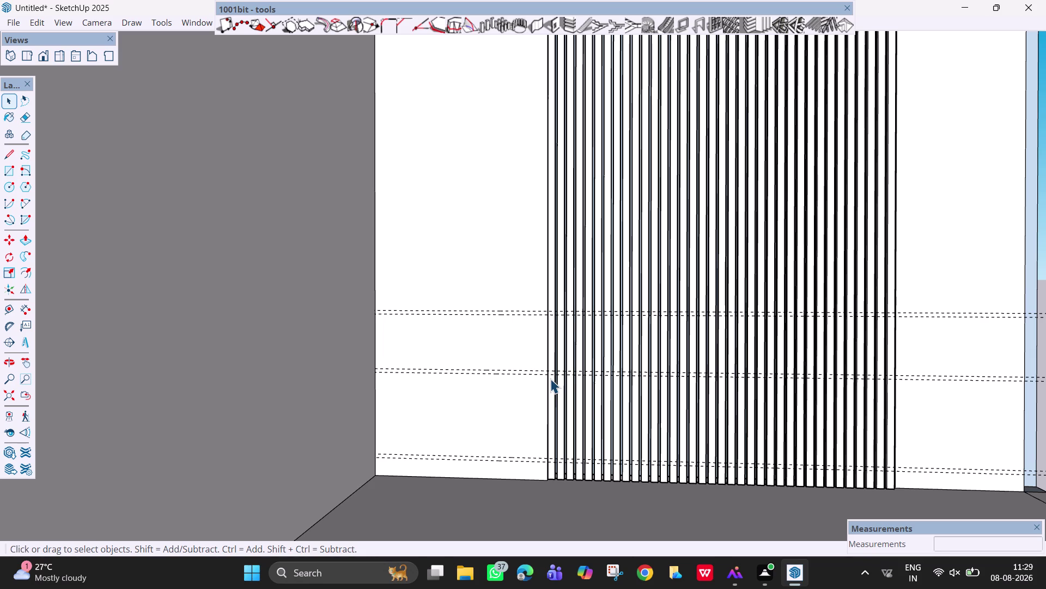
key(r)
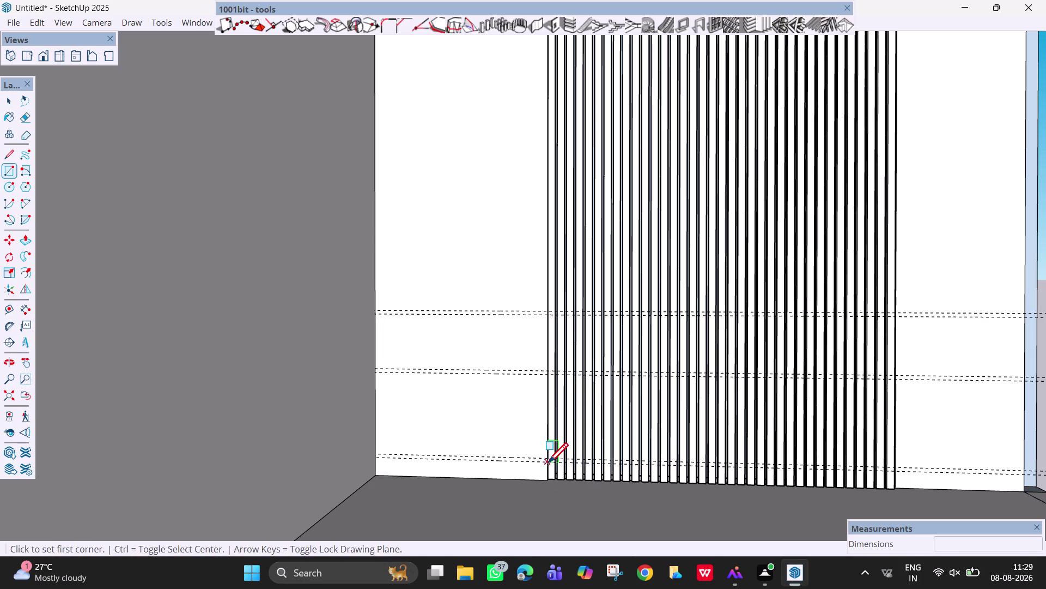
click(548, 464)
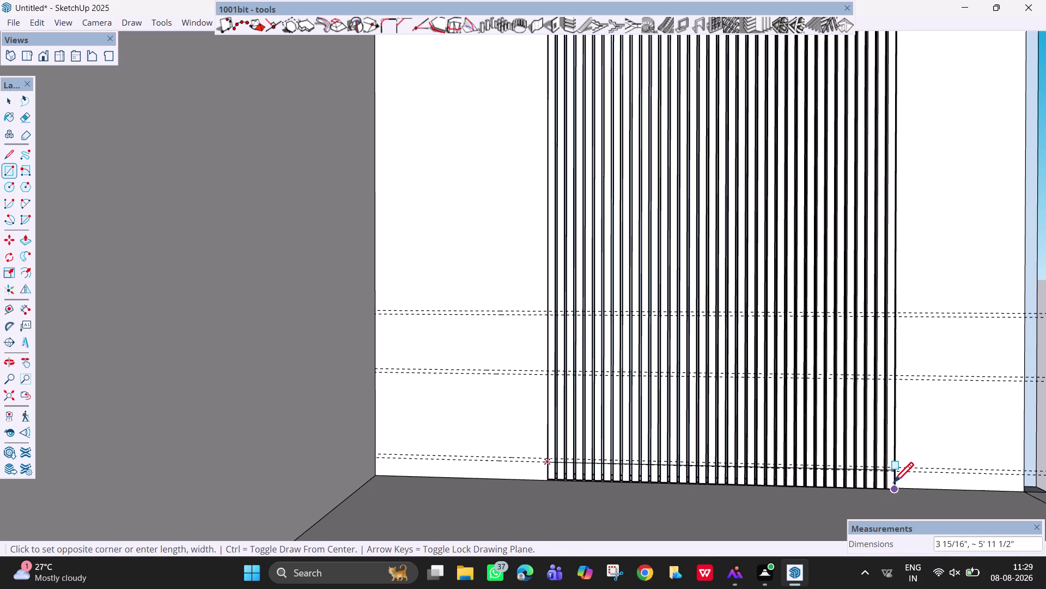
scroll(up, 3)
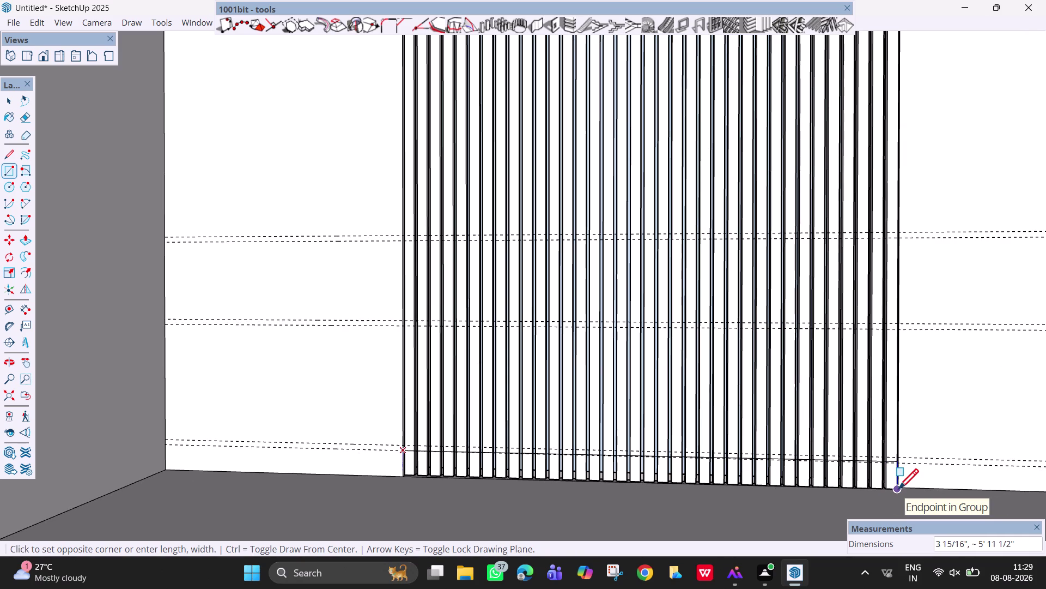
scroll(up, 3)
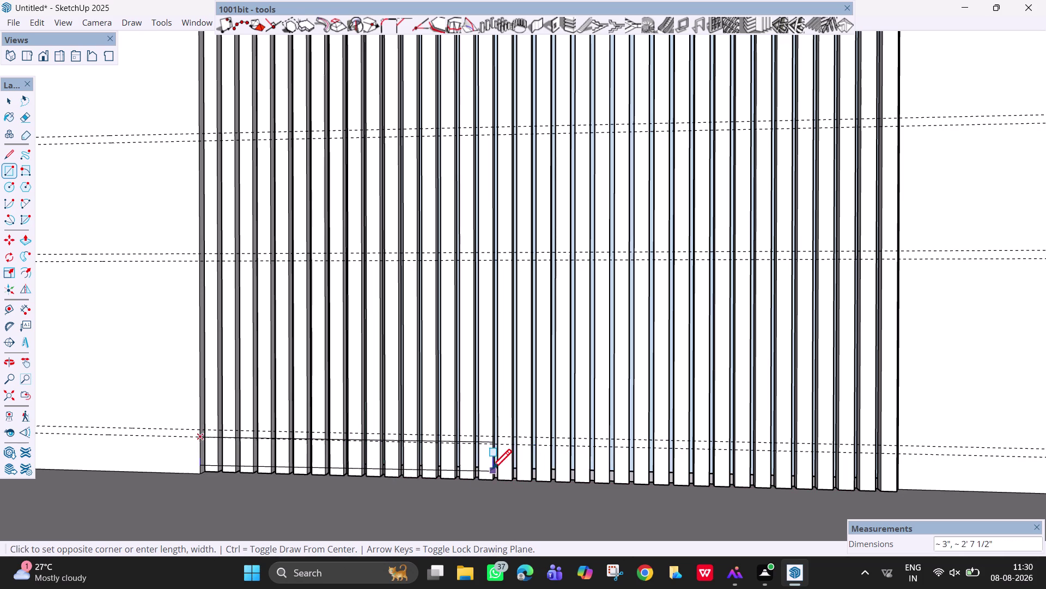
middle_drag(491, 471, 522, 445)
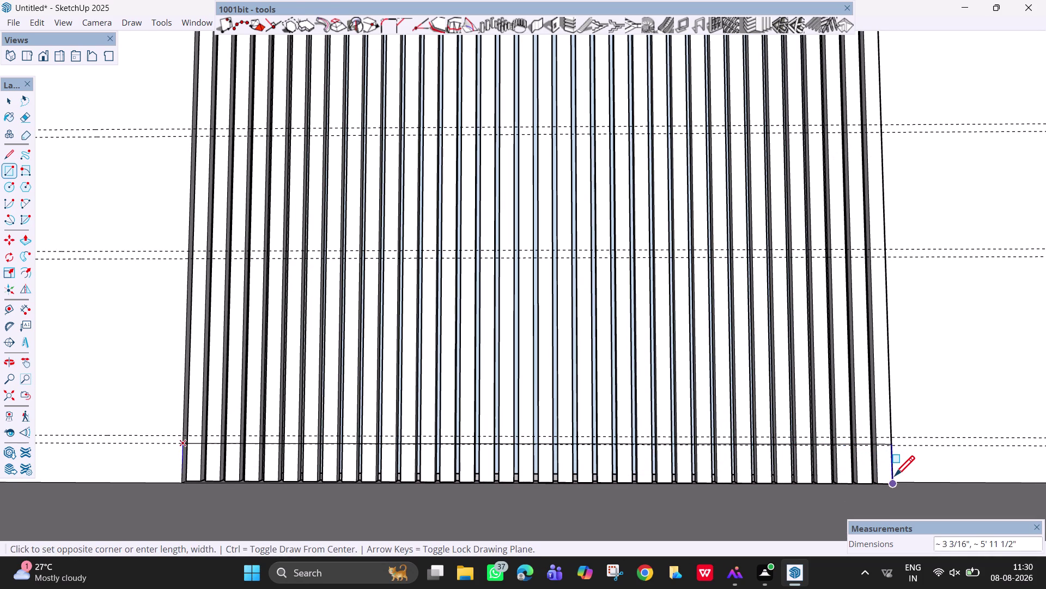
key(Escape)
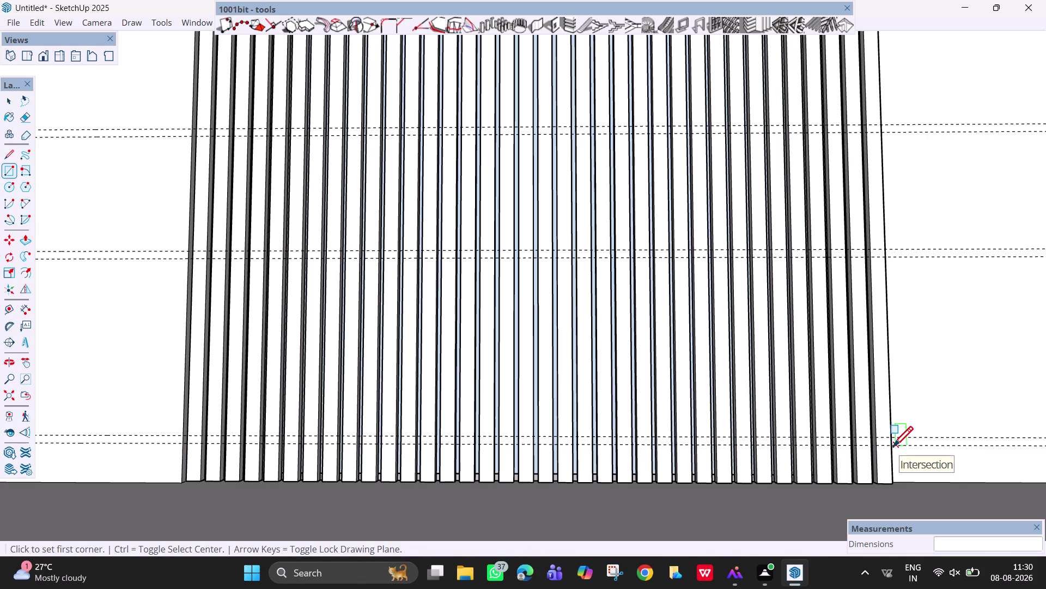
Draw the panel rectangle from the lower right guide intersection to the floor corner.
scroll(up, 3)
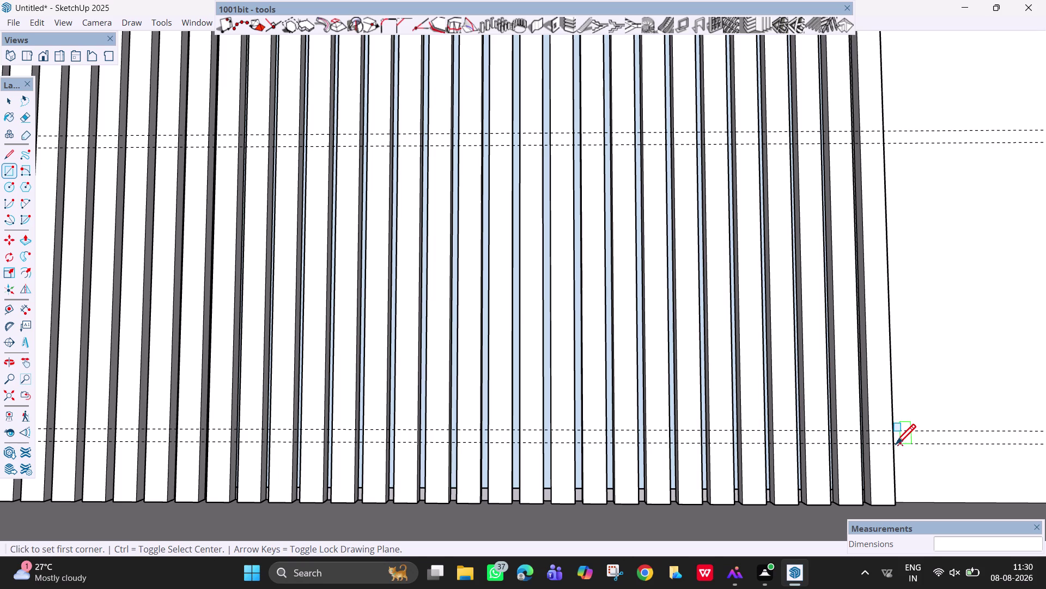
click(893, 445)
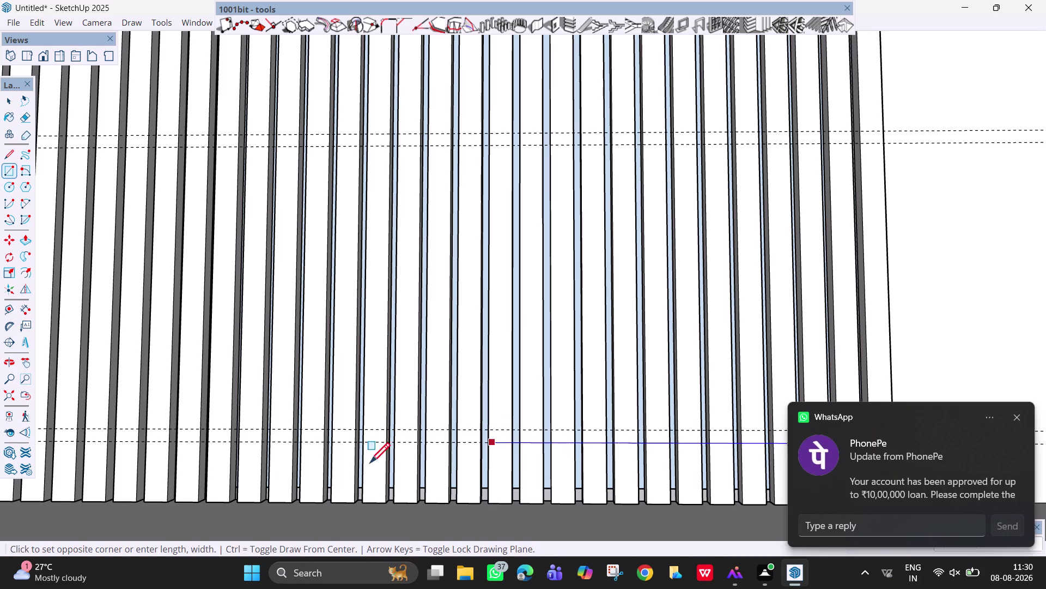
scroll(down, 3)
middle_drag(92, 497, 343, 473)
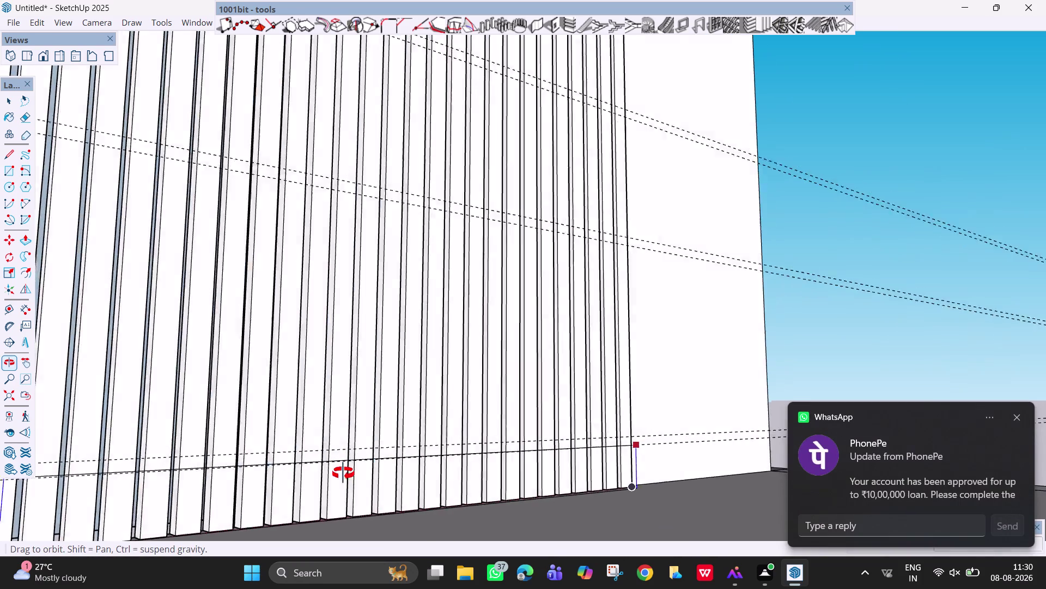
middle_drag(343, 473, 149, 456)
scroll(down, 3)
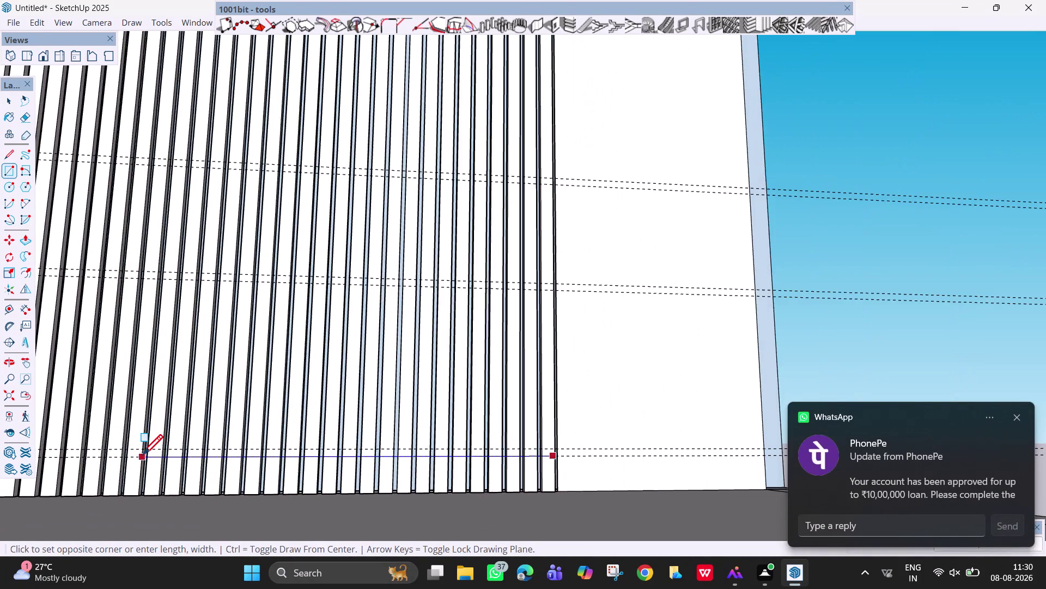
scroll(down, 3)
scroll(down, 3)
middle_drag(315, 454, 246, 476)
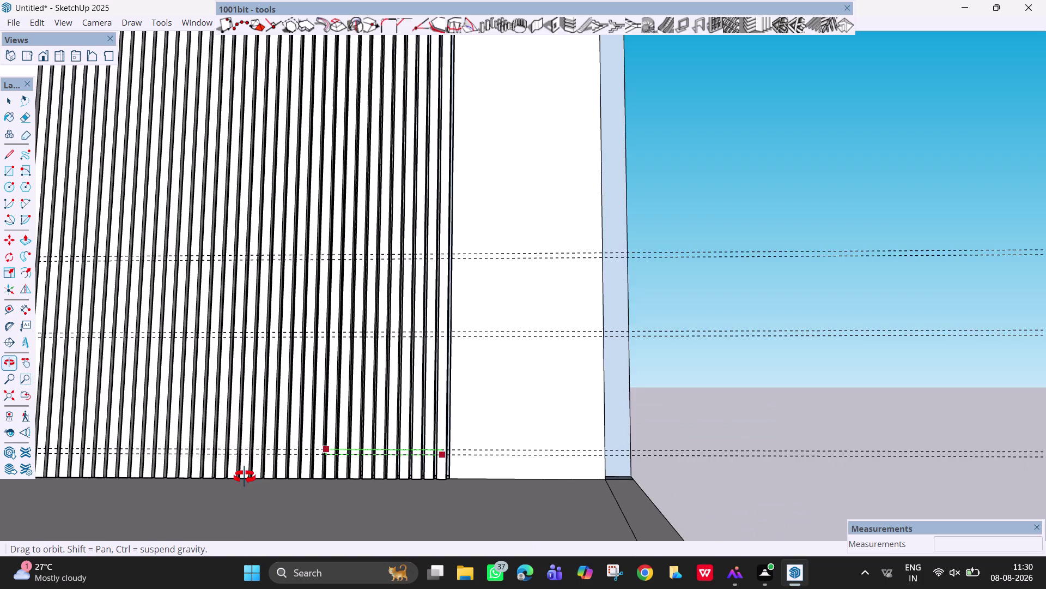
middle_drag(246, 477, 181, 489)
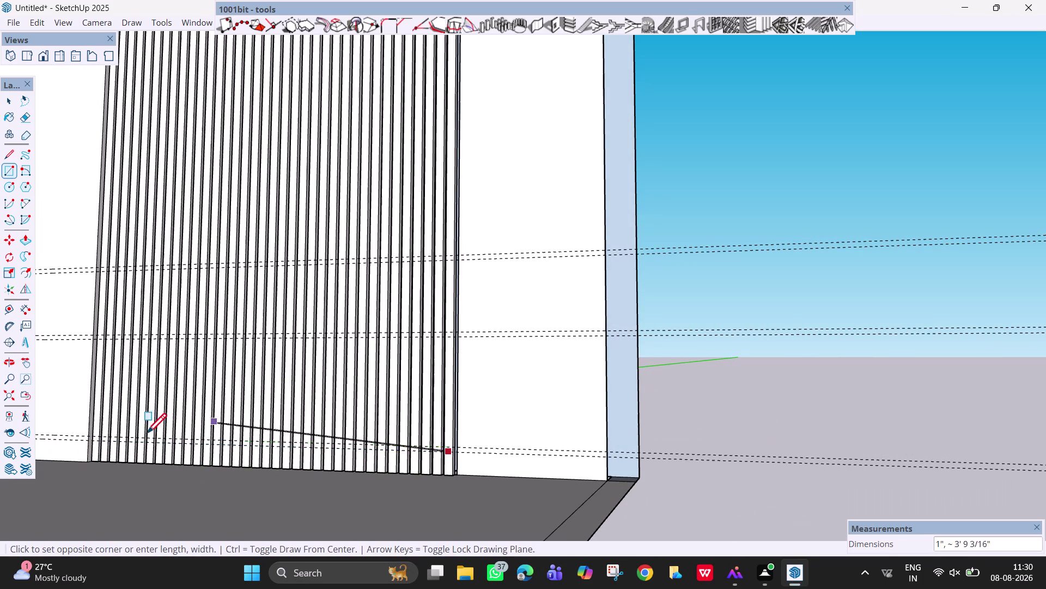
scroll(up, 3)
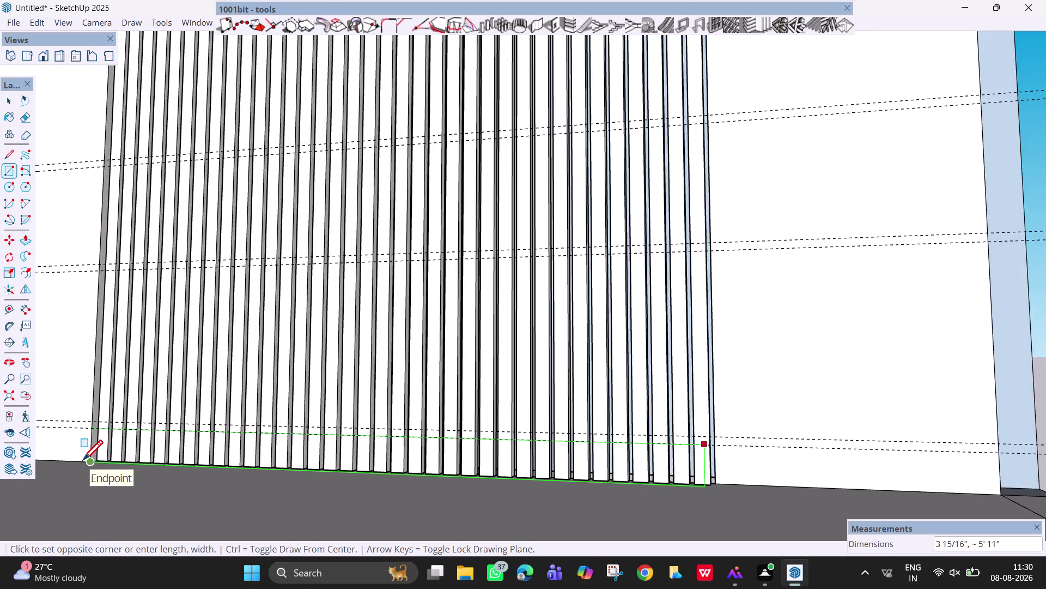
scroll(up, 3)
scroll(up, 3)
scroll(up, 3)
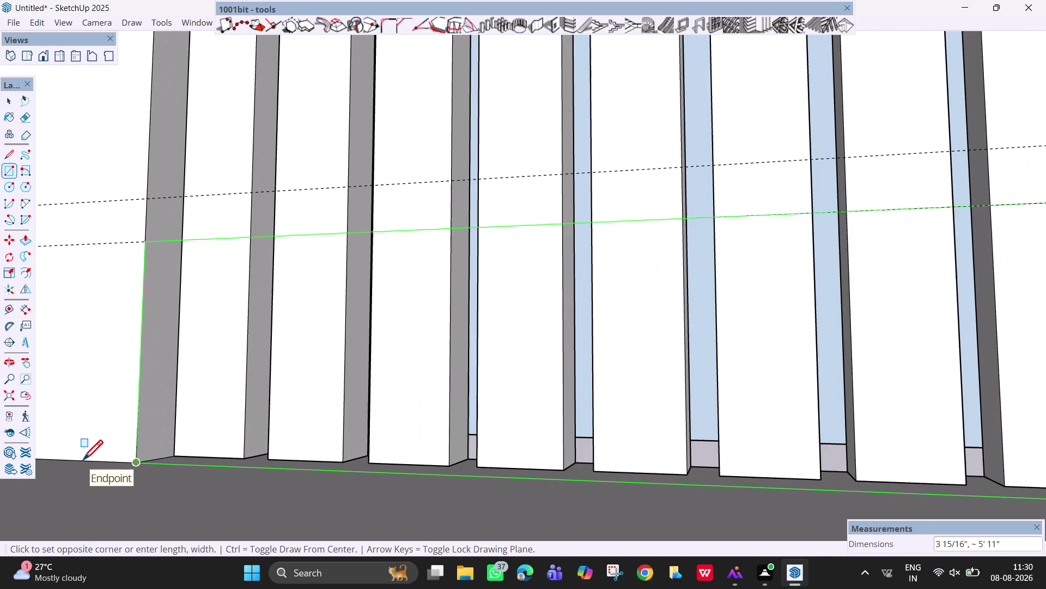
click(136, 465)
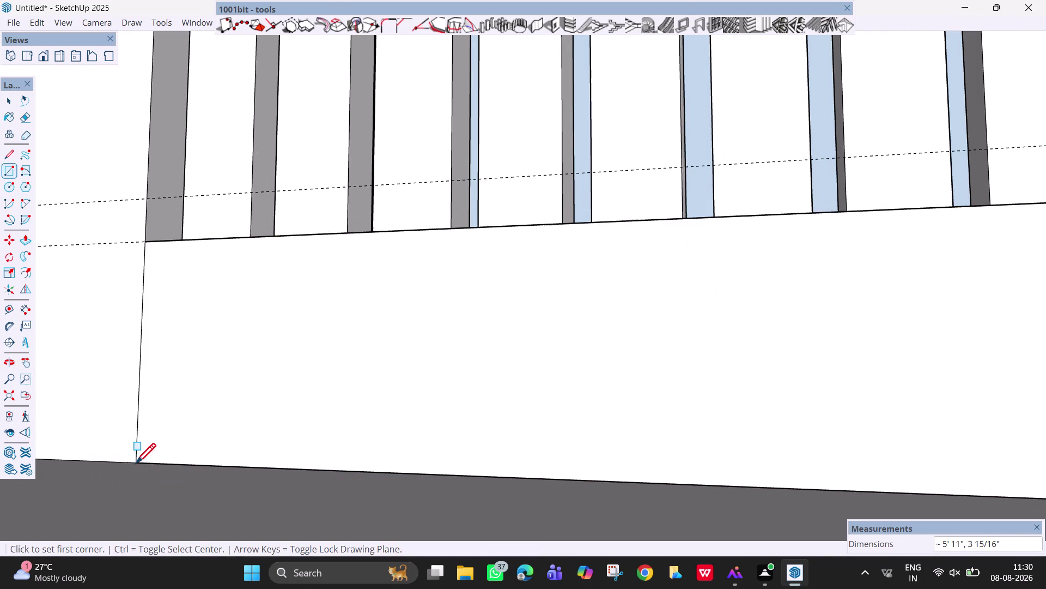
scroll(down, 3)
scroll(down, 3)
scroll(down, 3)
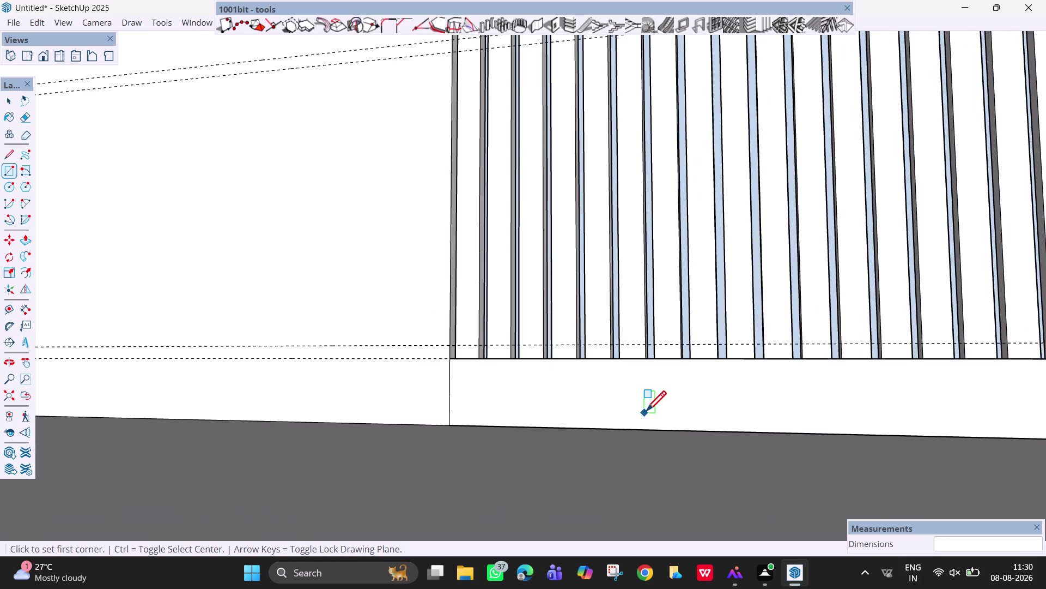
scroll(down, 3)
scroll(down, 3)
middle_drag(769, 414, 787, 428)
scroll(down, 3)
key(h)
drag(689, 421, 455, 423)
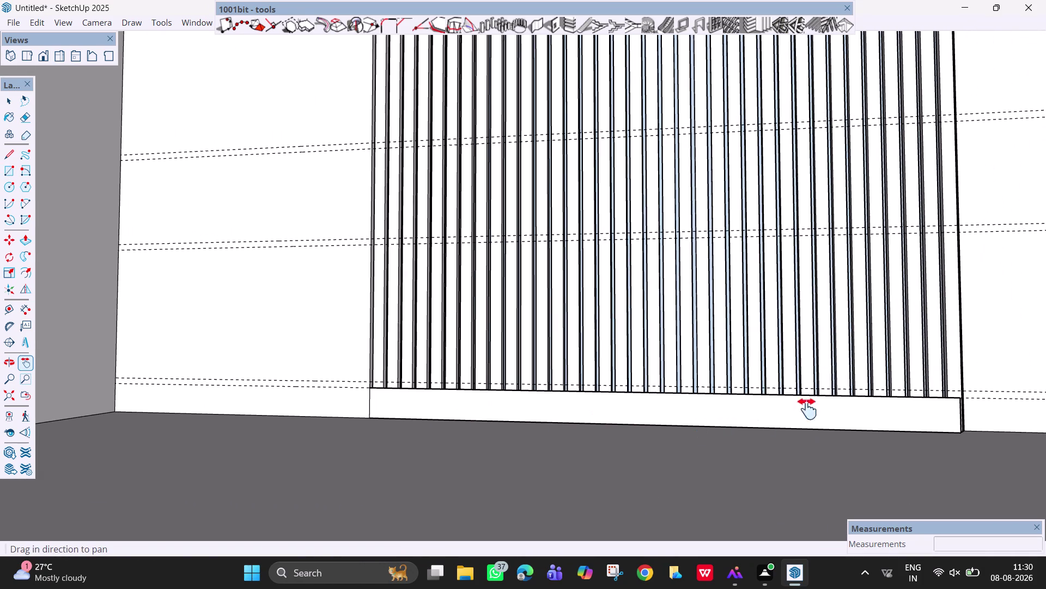
scroll(up, 3)
drag(909, 428, 790, 436)
scroll(up, 3)
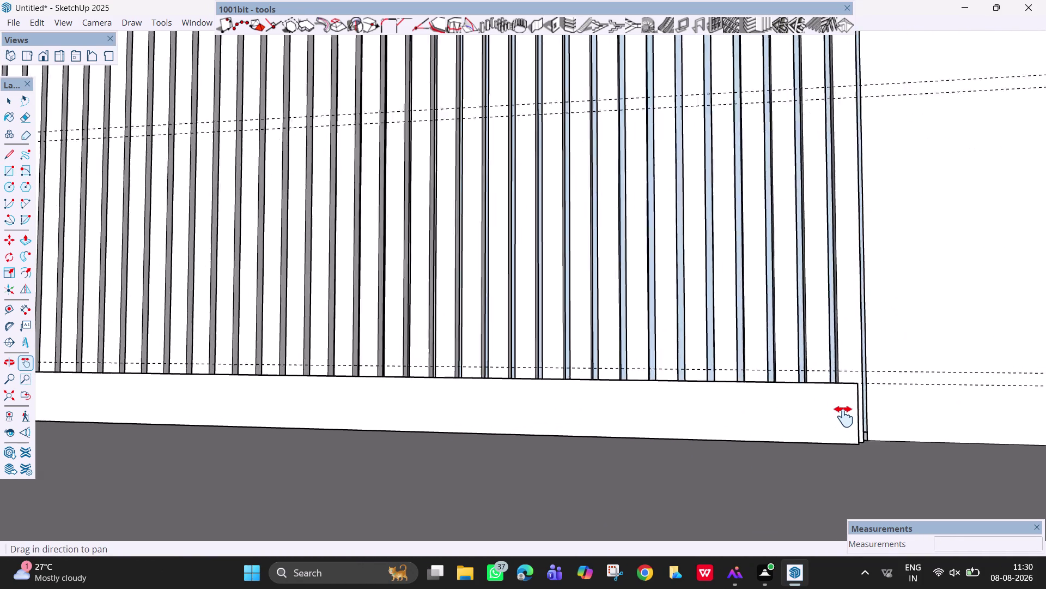
scroll(up, 3)
middle_drag(844, 417, 724, 483)
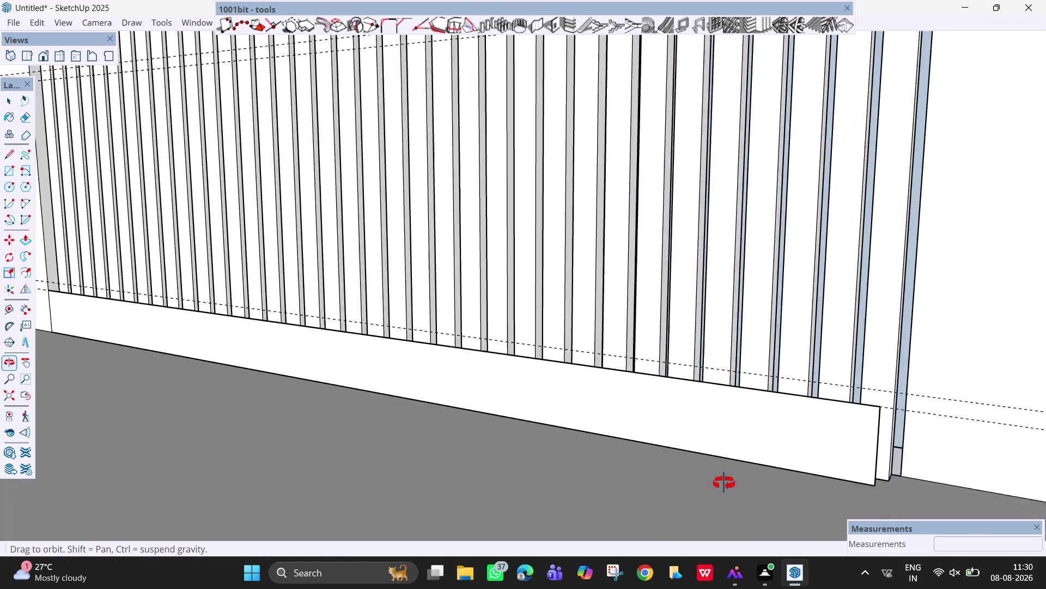
middle_drag(724, 483, 775, 510)
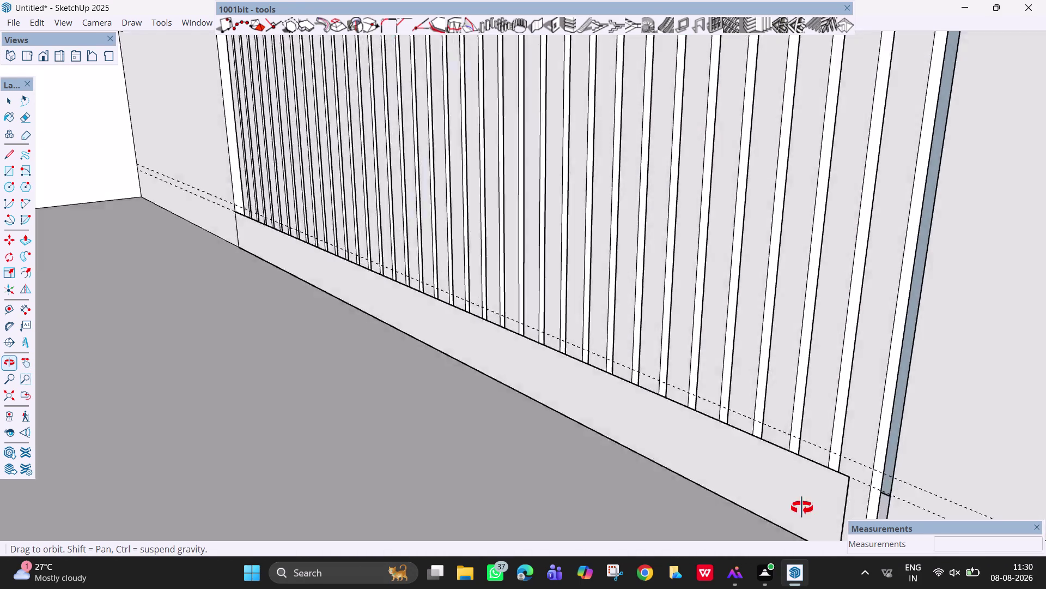
middle_drag(774, 510, 829, 507)
middle_drag(798, 403, 779, 435)
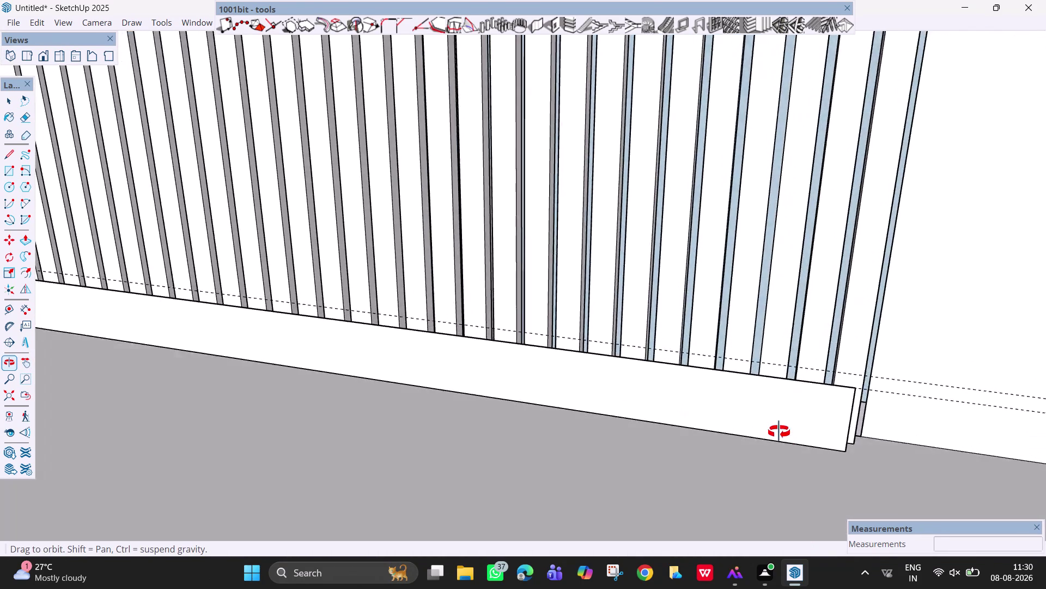
middle_drag(779, 436, 807, 383)
scroll(down, 3)
scroll(down, 3)
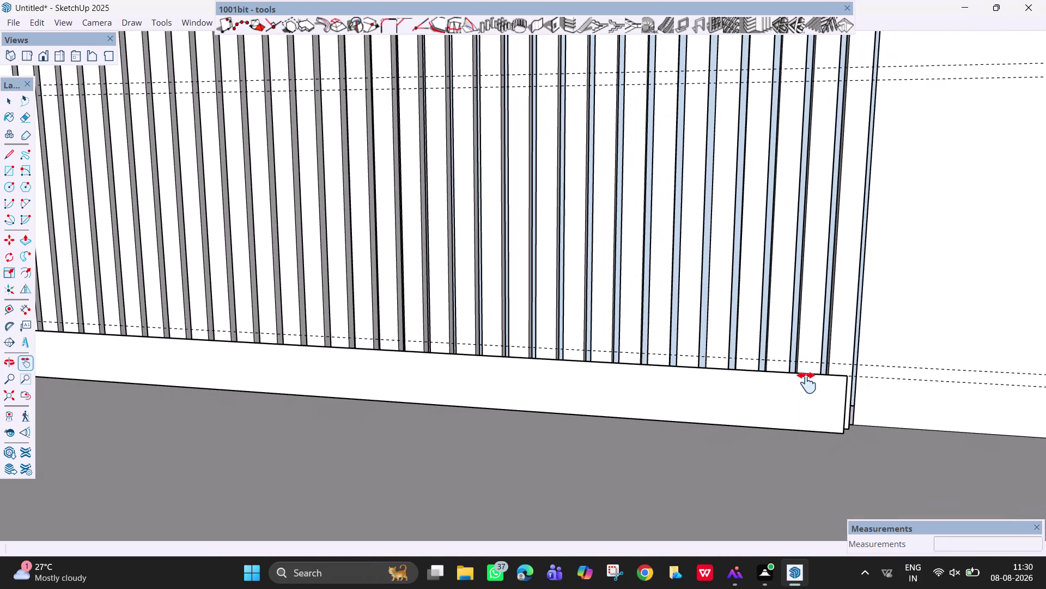
middle_drag(864, 413, 780, 412)
key(r)
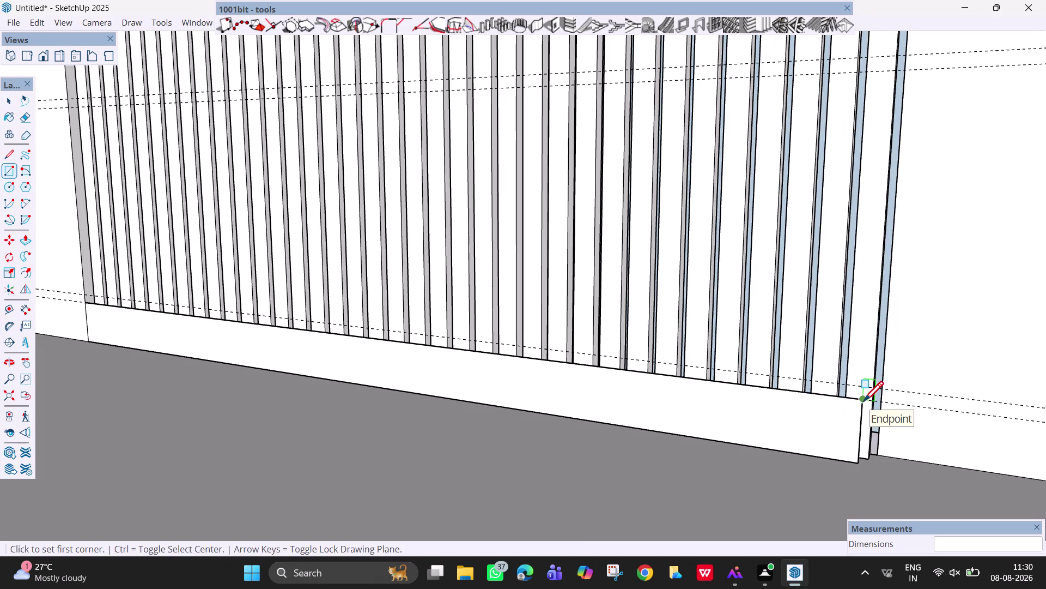
middle_drag(502, 417, 619, 433)
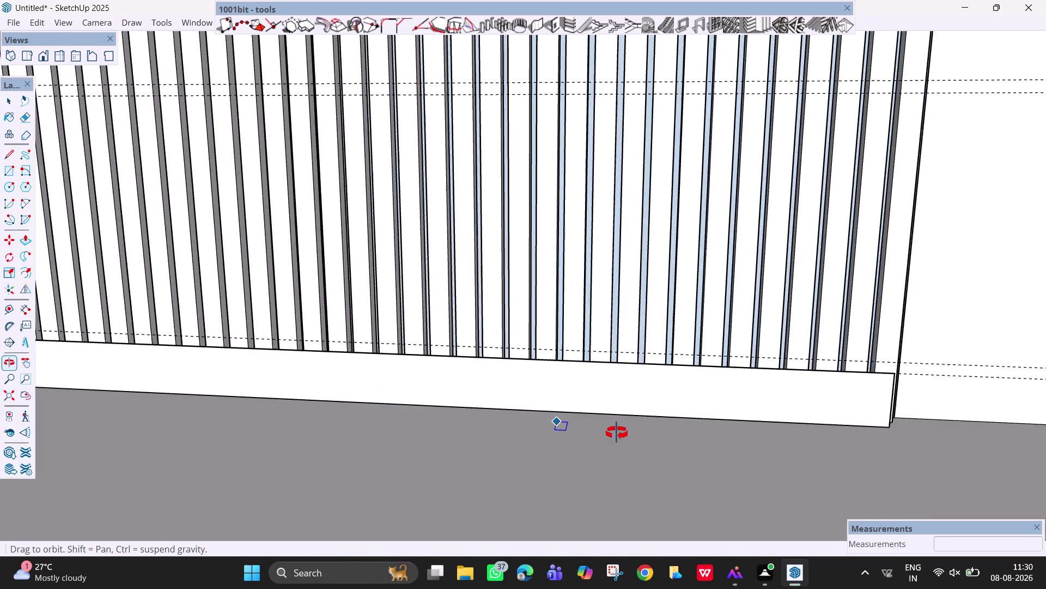
middle_drag(619, 433, 658, 424)
scroll(down, 3)
scroll(down, 3)
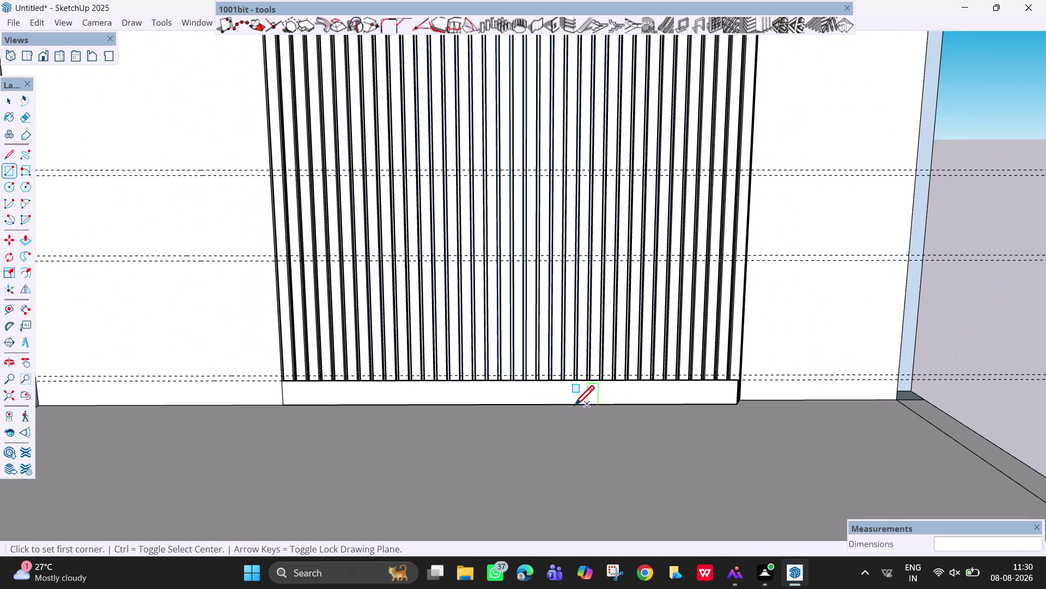
middle_drag(563, 409, 533, 367)
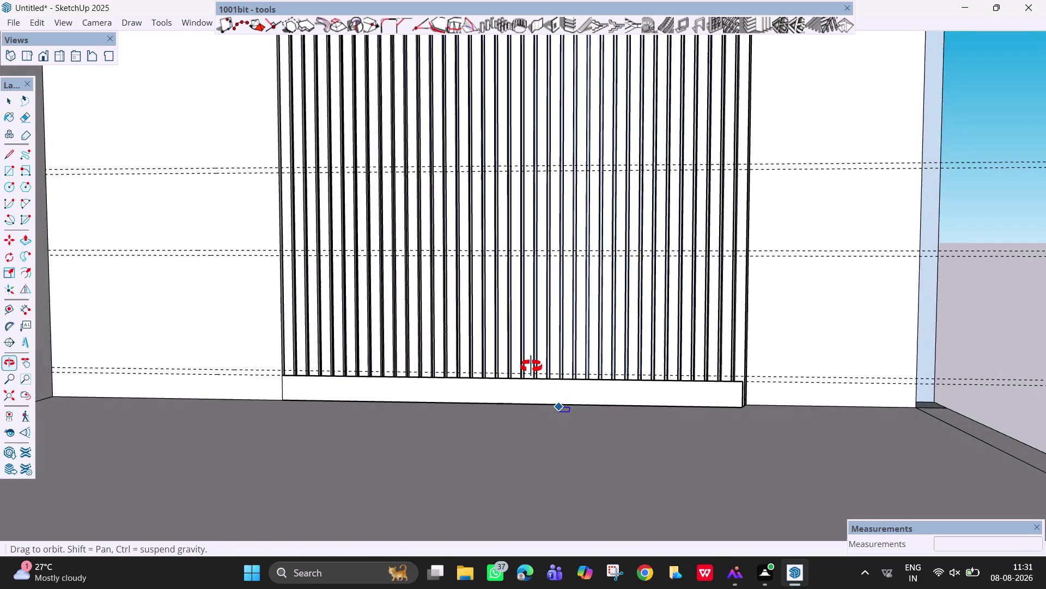
middle_drag(533, 366, 532, 366)
key(Escape)
key(space)
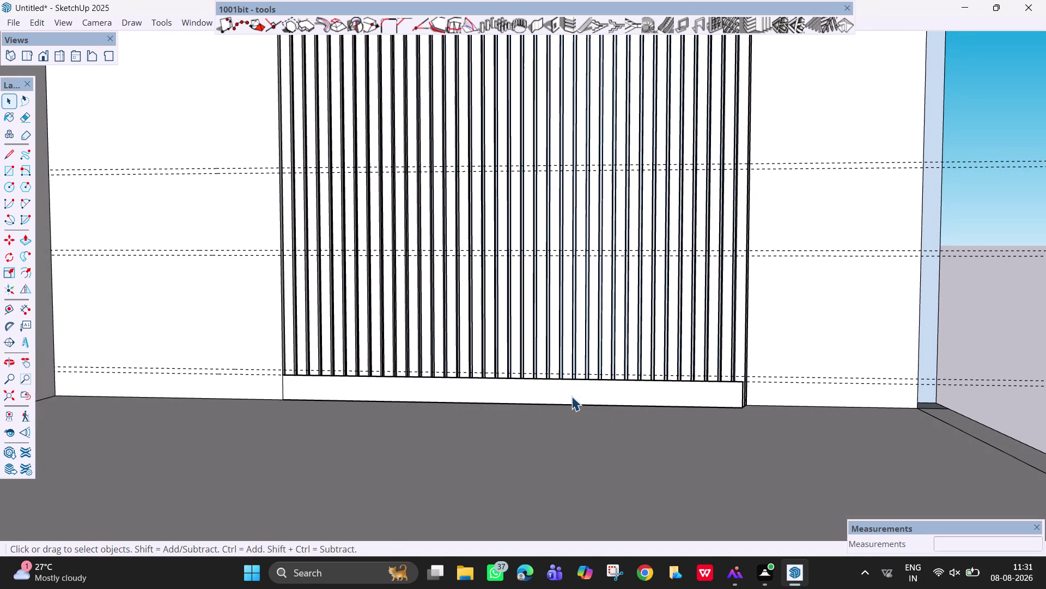
click(572, 395)
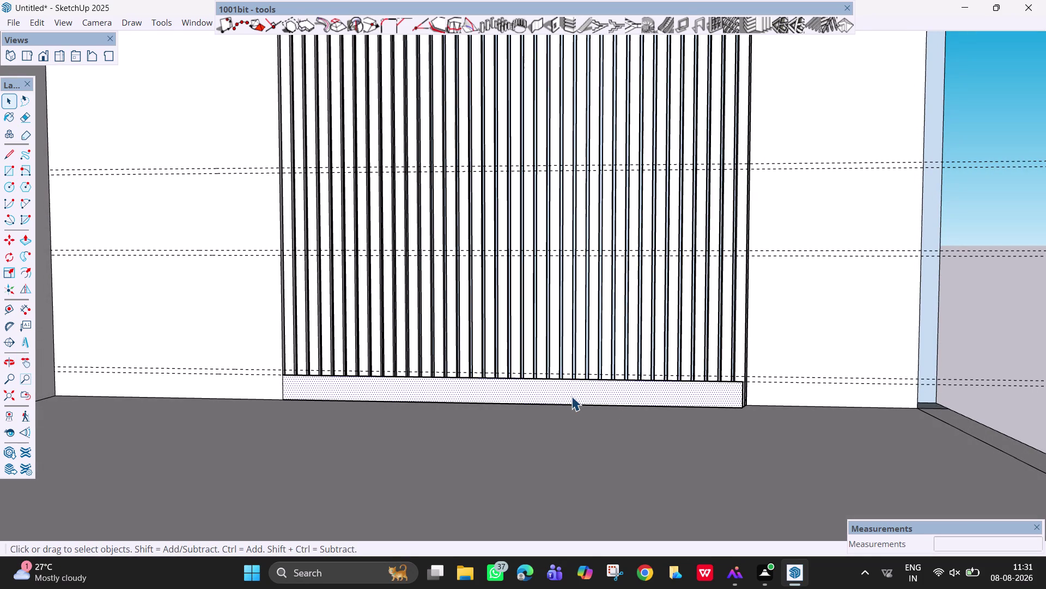
Delete the base board and its leftover edge outline.
key(Delete)
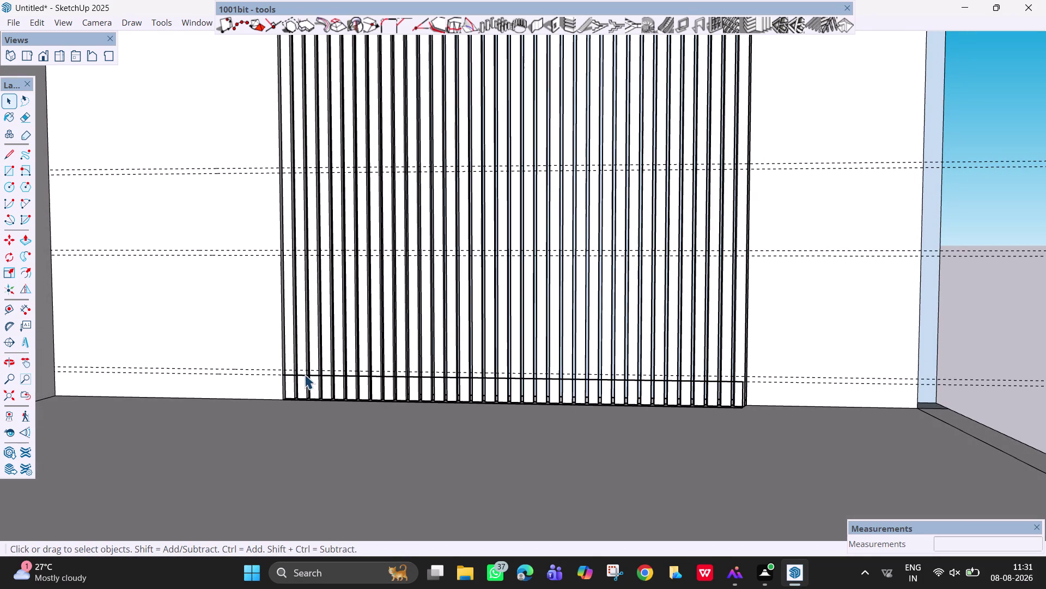
click(304, 374)
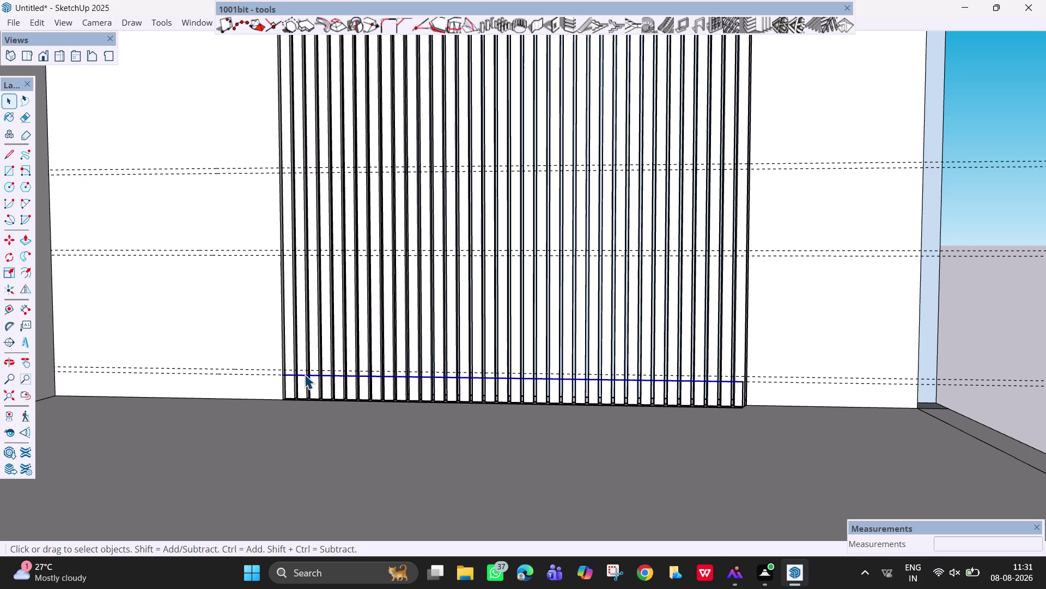
key(ctrl+z)
key(ctrl+z)
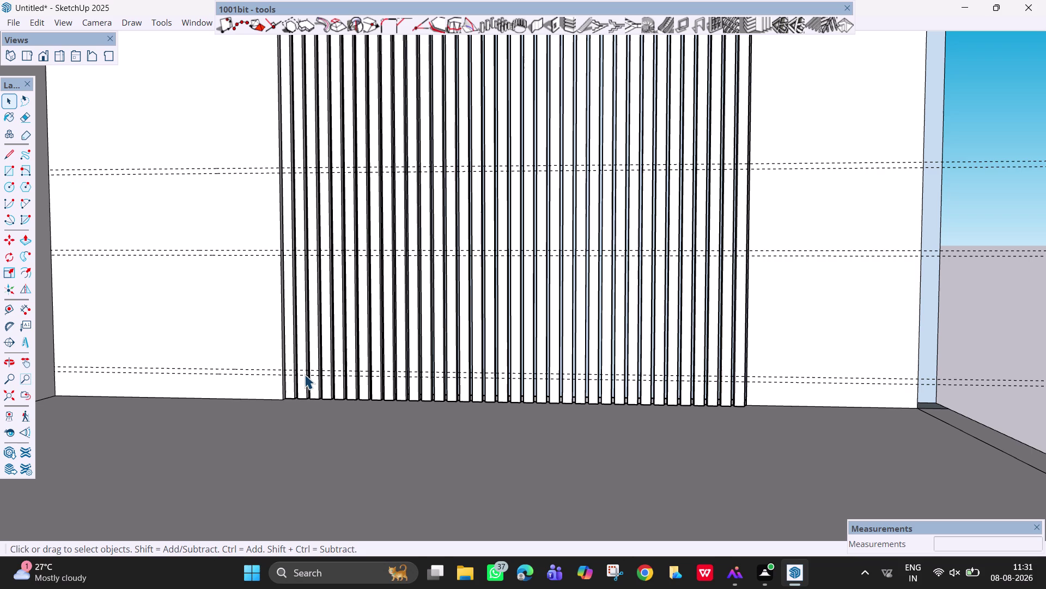
Orbit and zoom along the wall base to confirm the slats reach the floor.
middle_drag(680, 415, 696, 423)
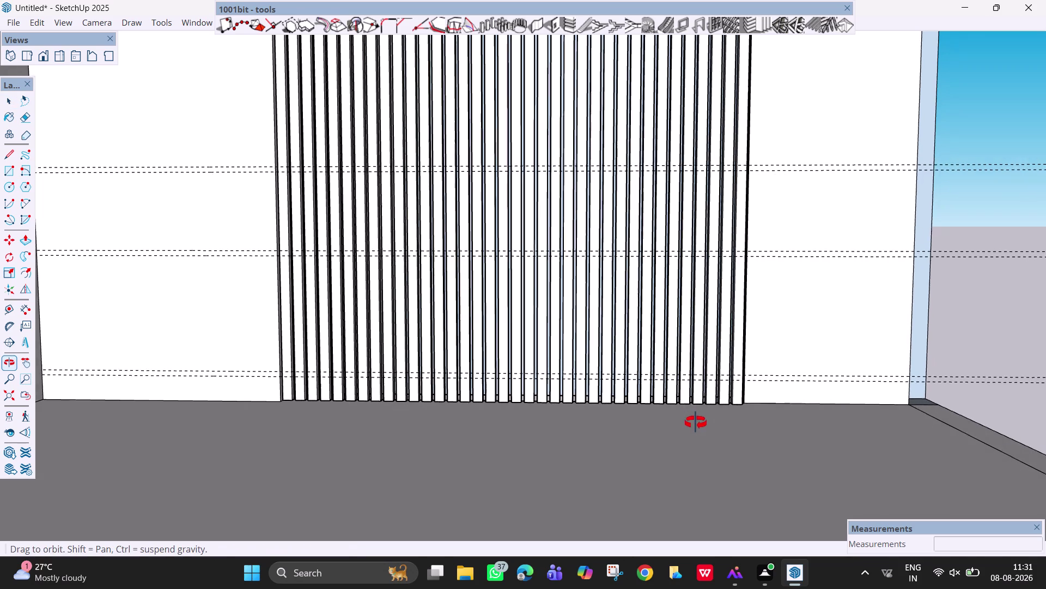
middle_drag(696, 422, 698, 424)
scroll(down, 3)
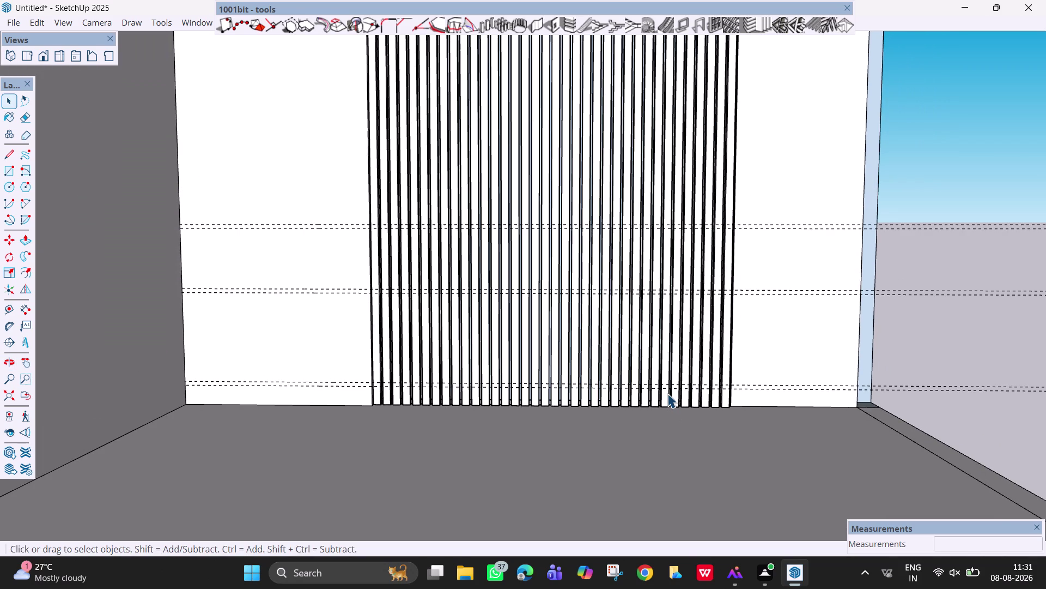
scroll(up, 3)
scroll(up, 3)
scroll(up, 3)
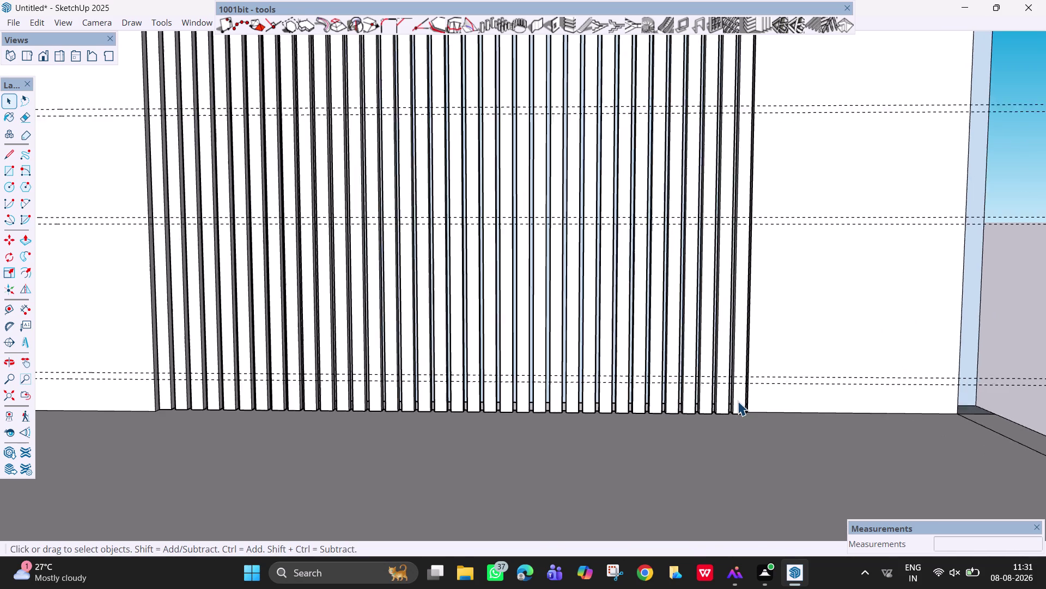
scroll(up, 3)
scroll(up, 3)
middle_drag(729, 401, 722, 401)
scroll(down, 3)
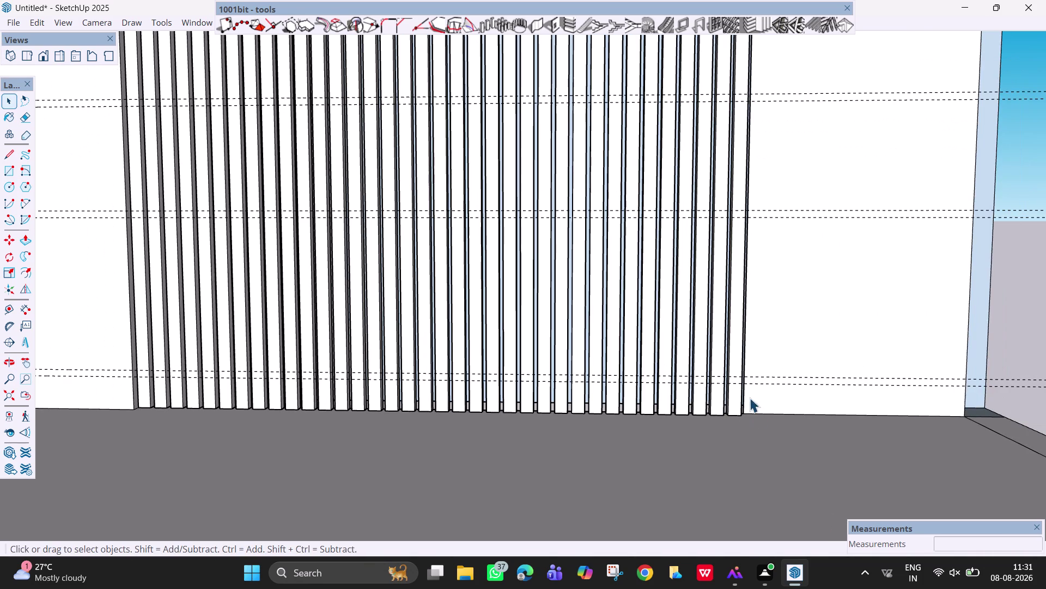
key(t)
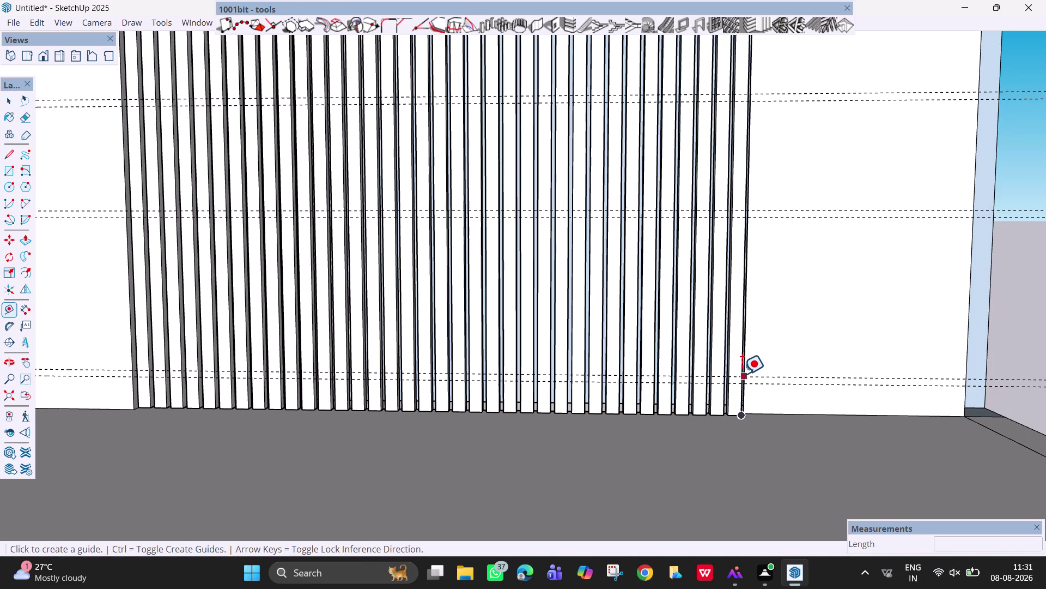
click(967, 320)
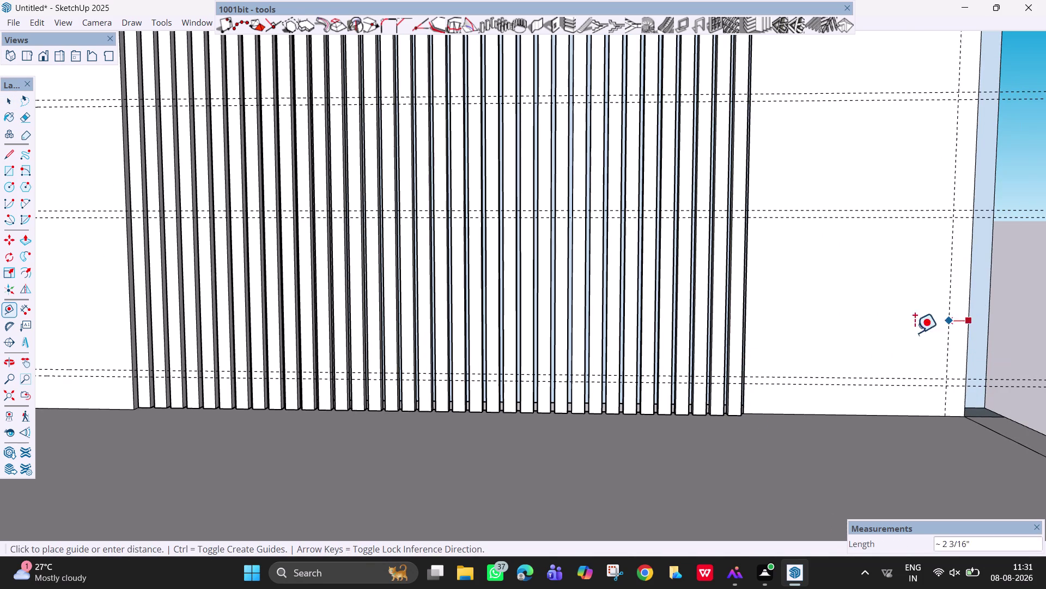
click(749, 321)
scroll(down, 3)
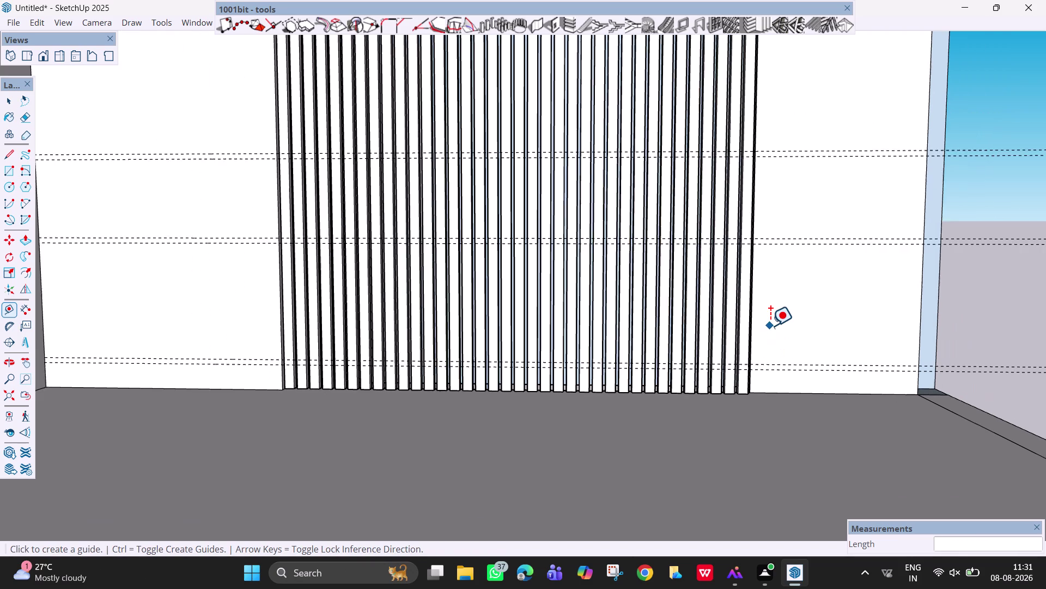
scroll(down, 3)
scroll(down, 3)
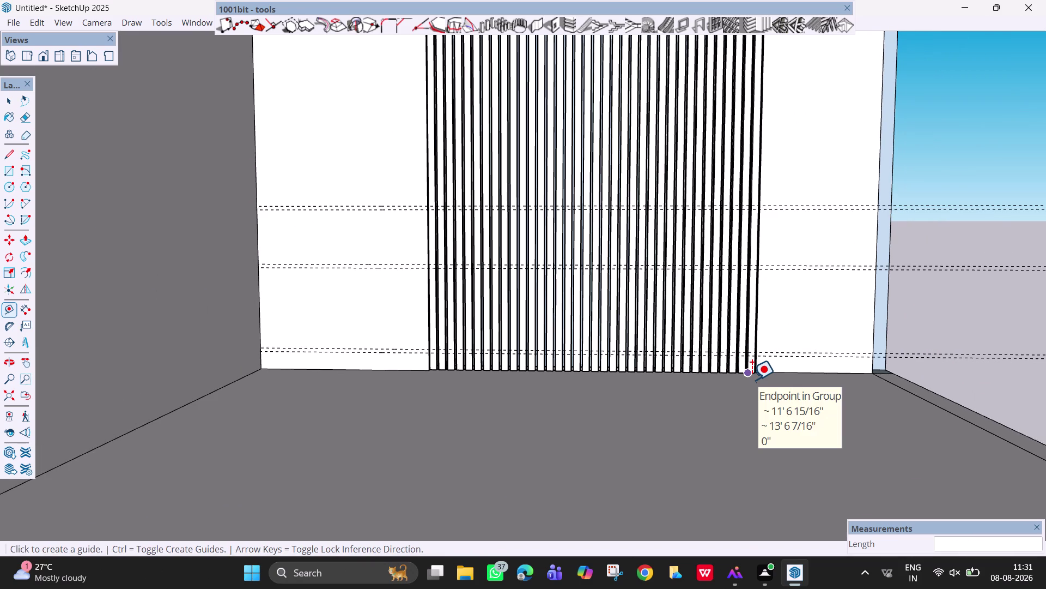
scroll(up, 3)
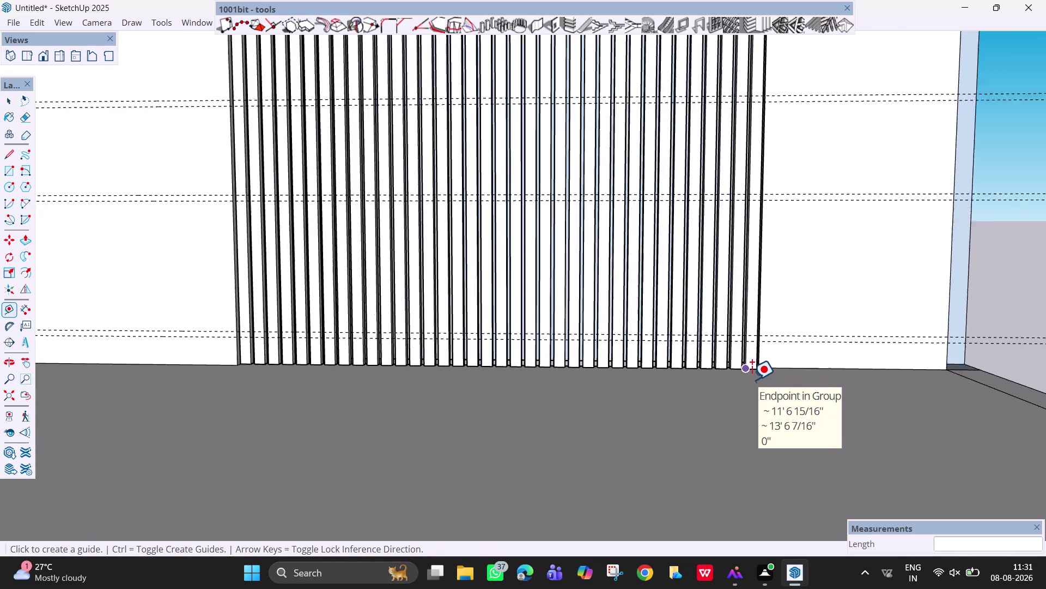
scroll(up, 3)
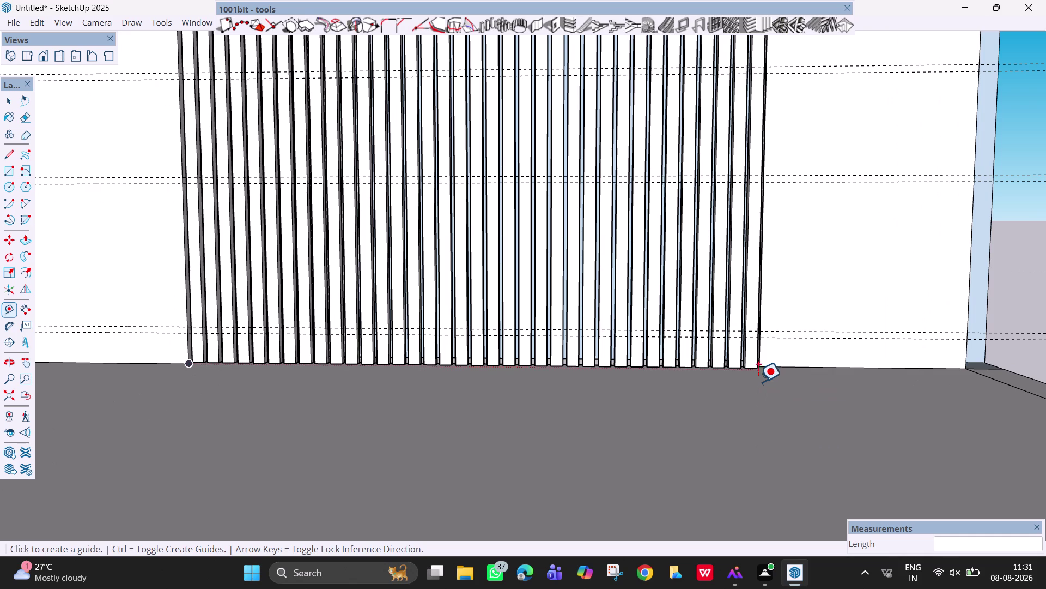
middle_drag(758, 382, 719, 389)
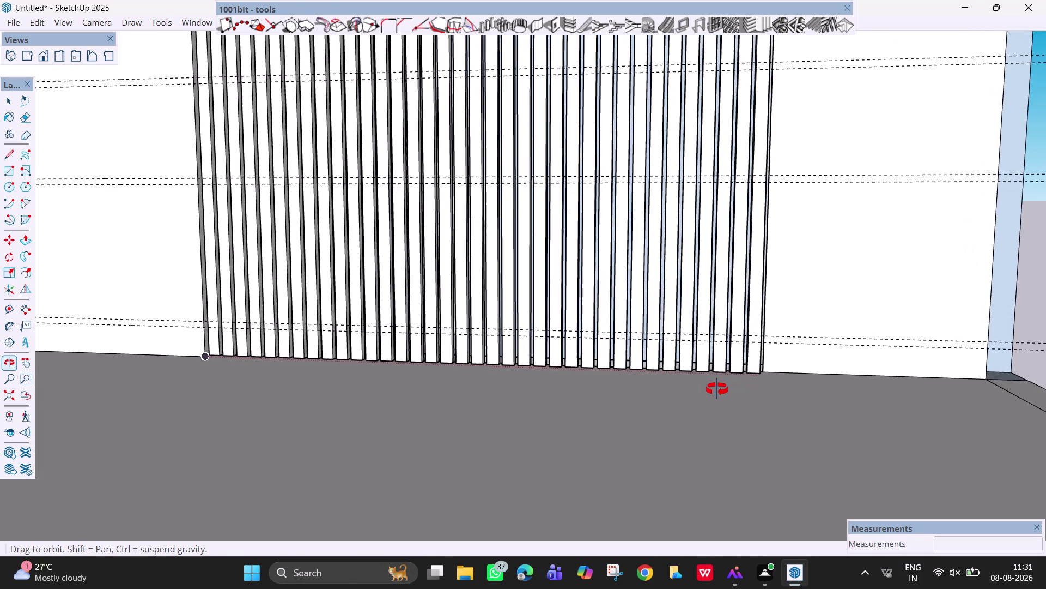
middle_drag(718, 389, 723, 390)
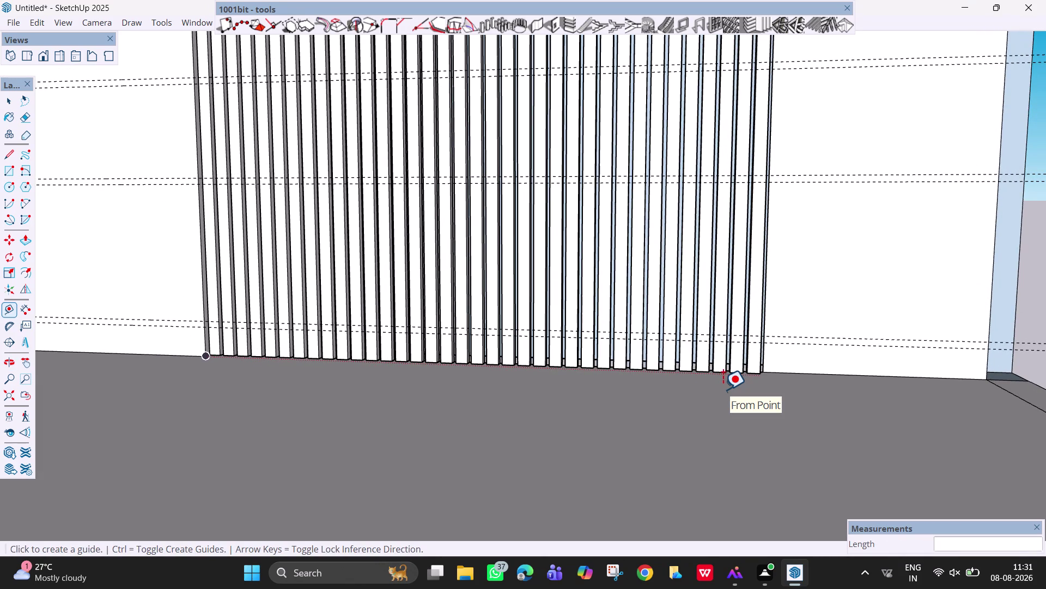
key(r)
scroll(up, 3)
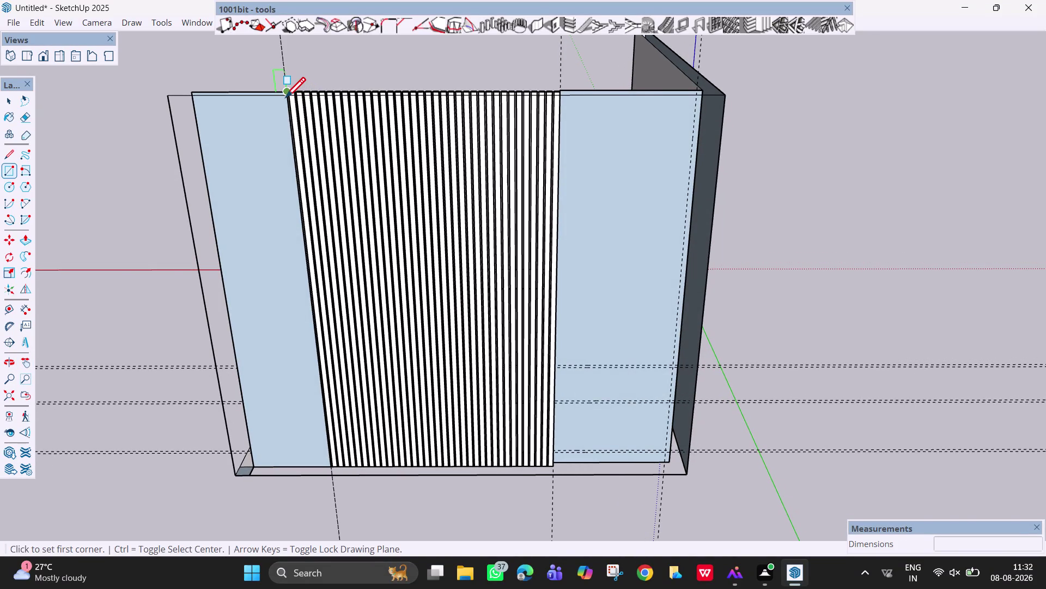
Pan to a front view of the back wall and start a rectangle at the slats' top corner.
scroll(up, 3)
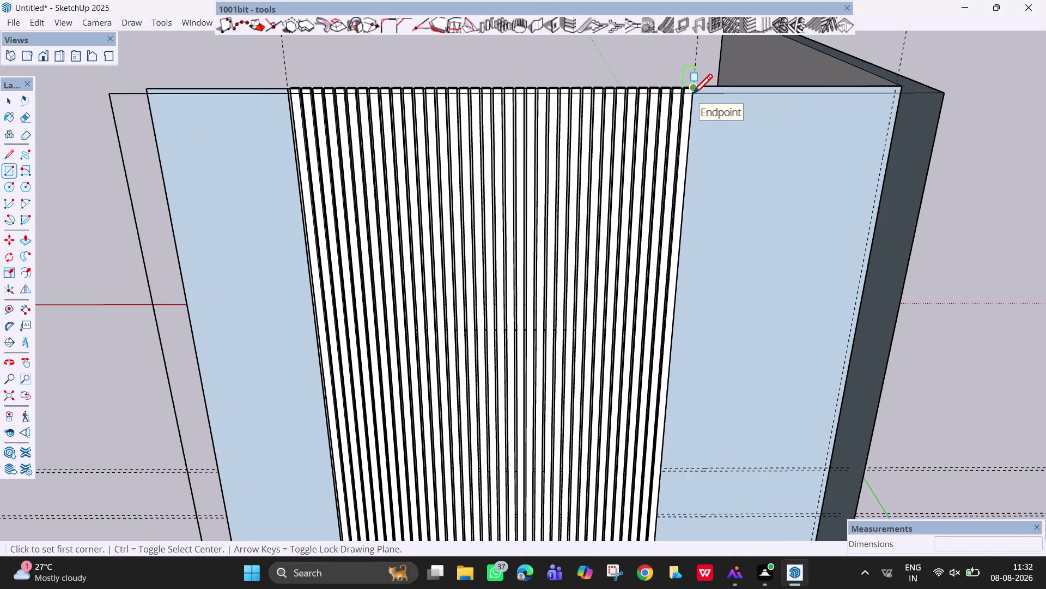
scroll(up, 3)
scroll(up, 3)
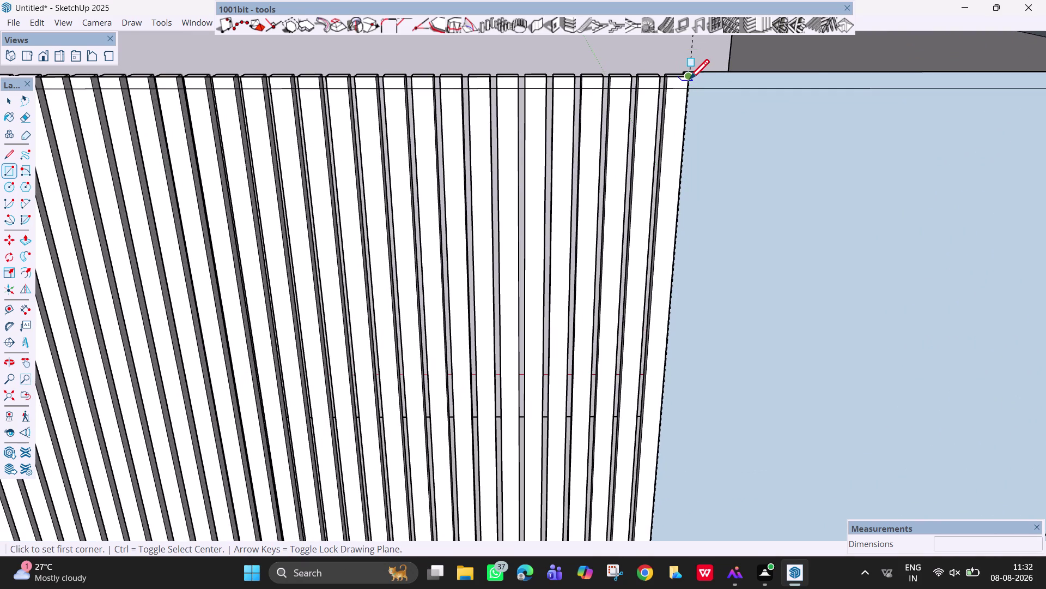
click(689, 81)
Finish the rectangle at the slats' bottom corner on the floor, then view the whole room corner.
scroll(down, 3)
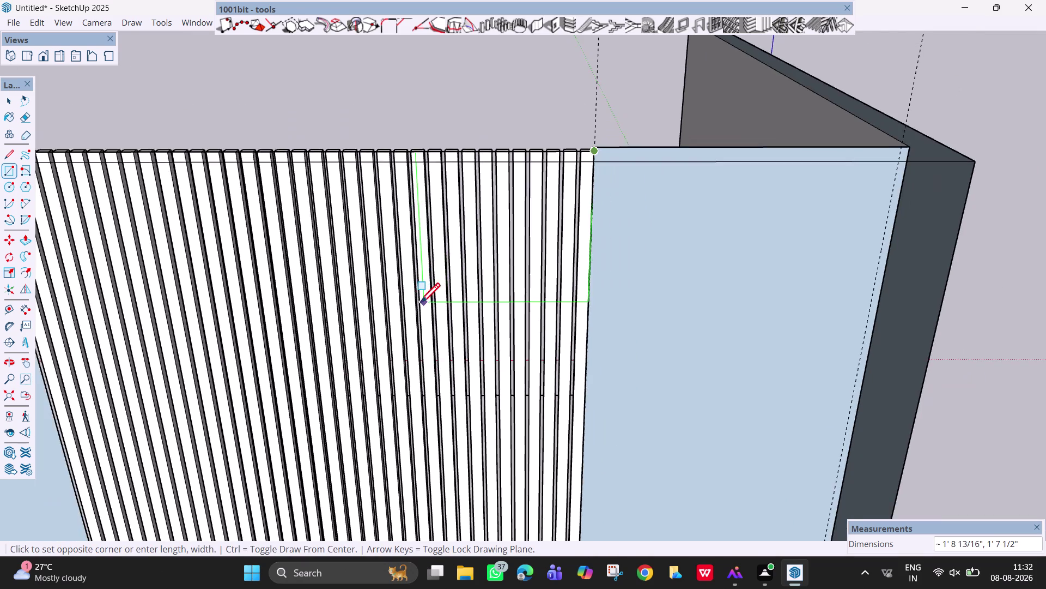
scroll(down, 3)
scroll(down, 3)
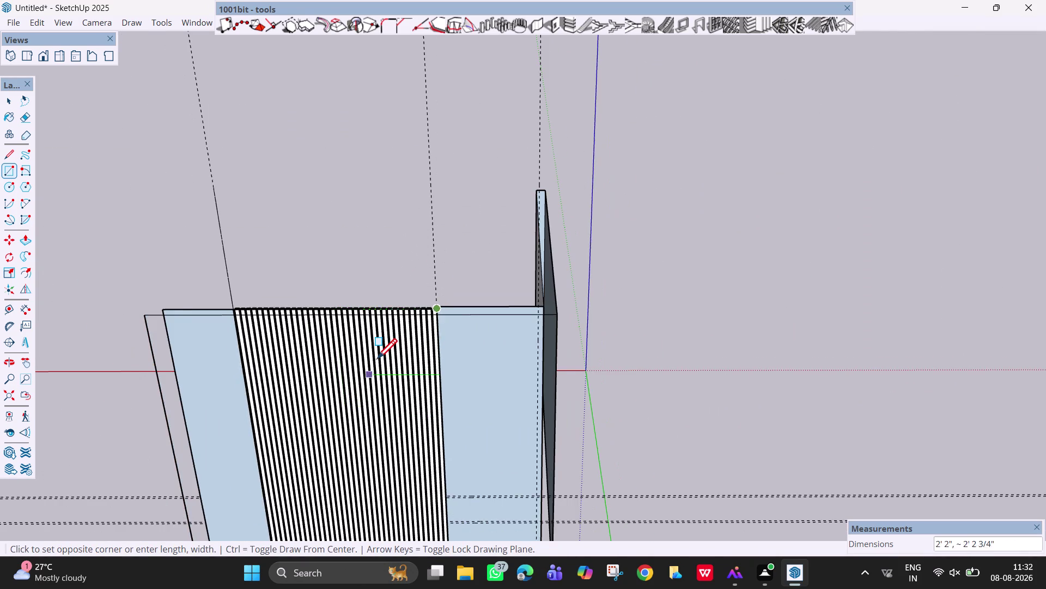
scroll(down, 3)
middle_drag(376, 360, 370, 233)
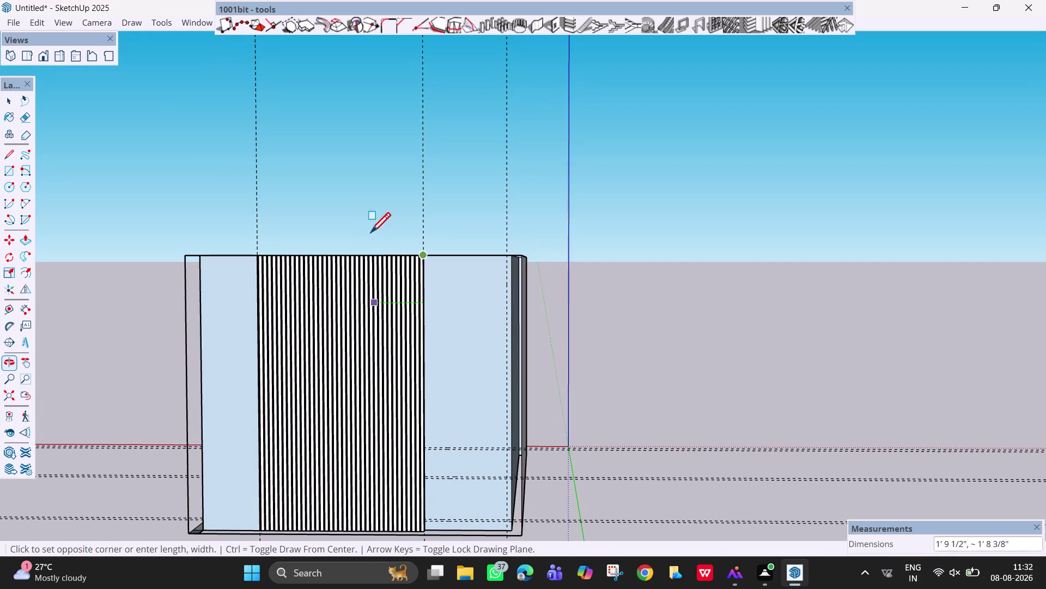
scroll(up, 3)
scroll(up, 3)
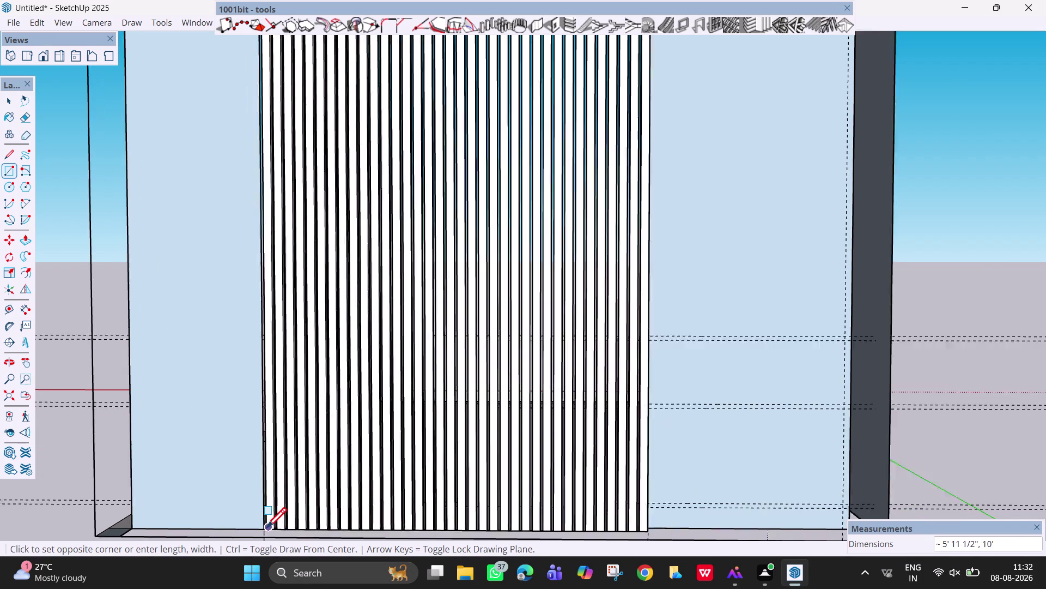
scroll(up, 3)
scroll(up, 3)
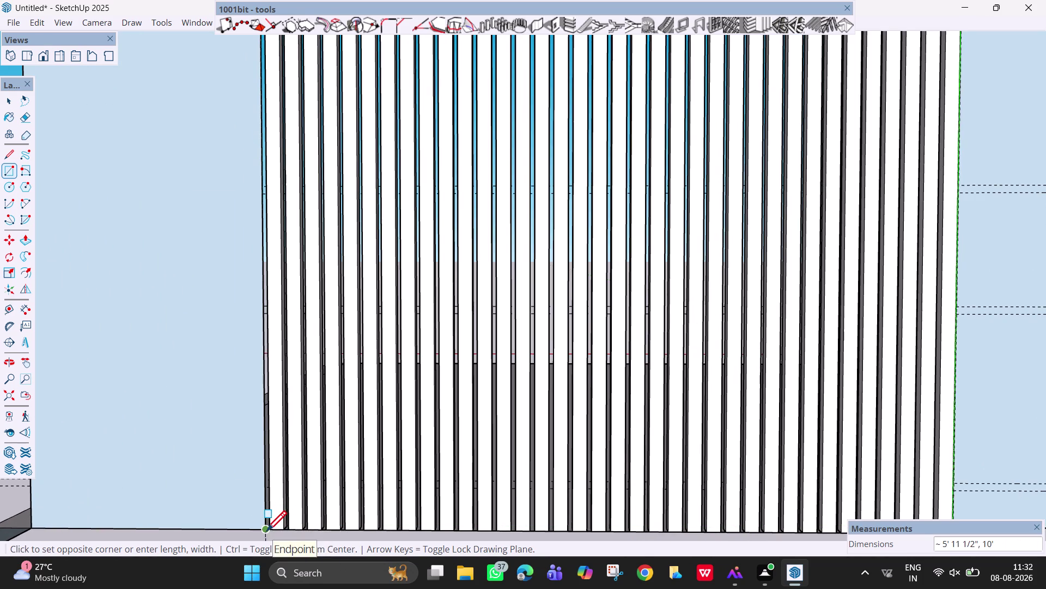
click(266, 532)
scroll(down, 3)
scroll(down, 3)
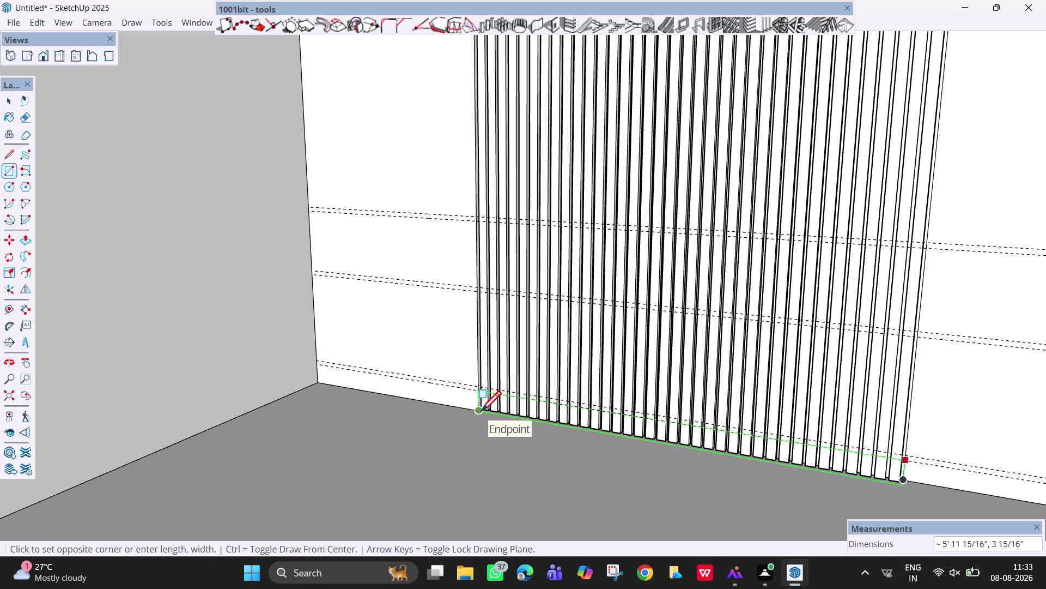
scroll(up, 3)
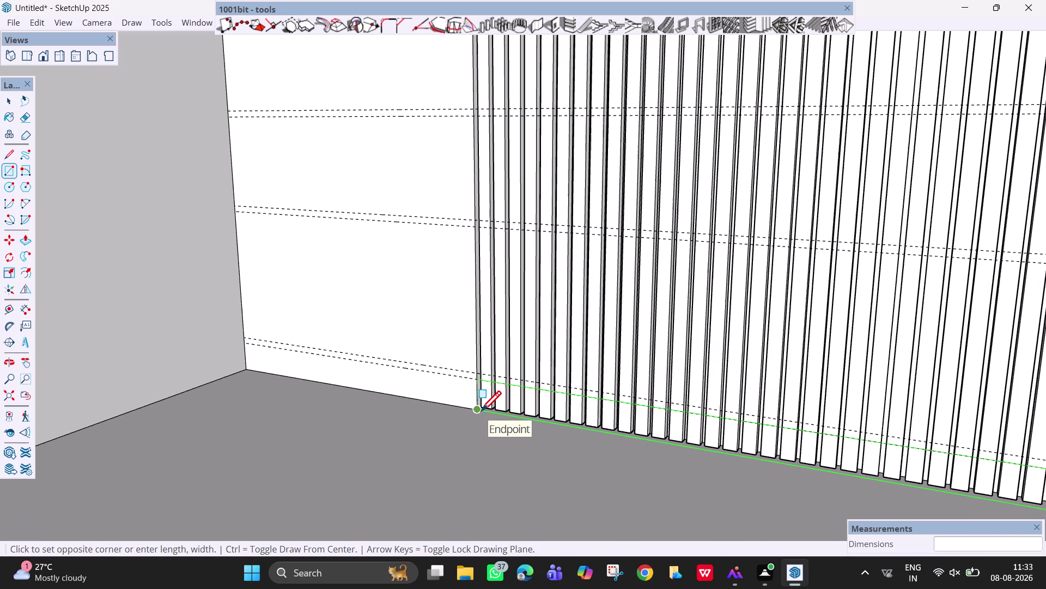
click(476, 412)
scroll(down, 3)
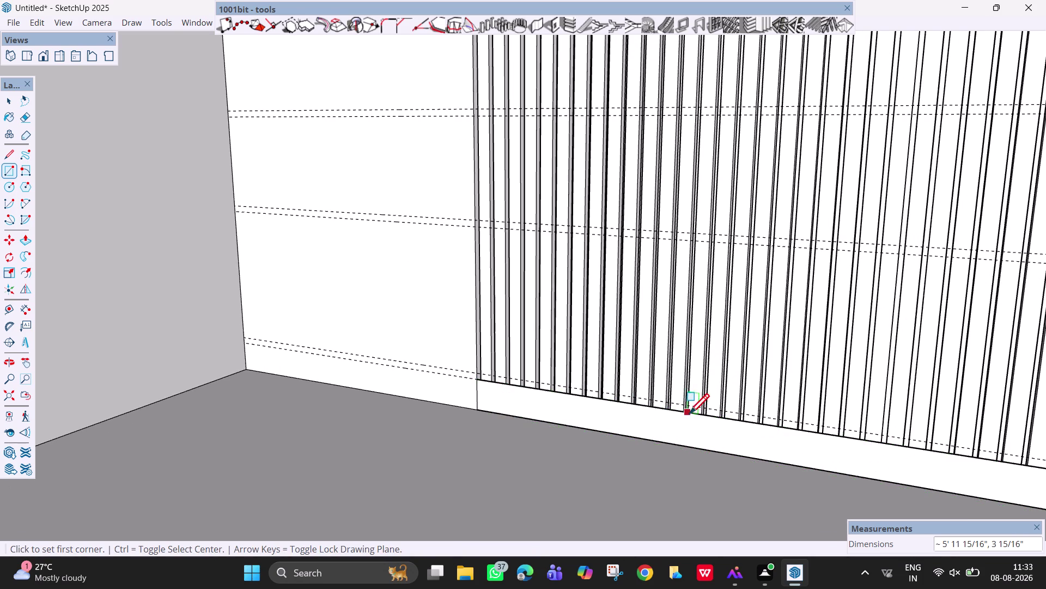
scroll(down, 3)
scroll(down, 3)
middle_drag(710, 425, 800, 424)
scroll(up, 3)
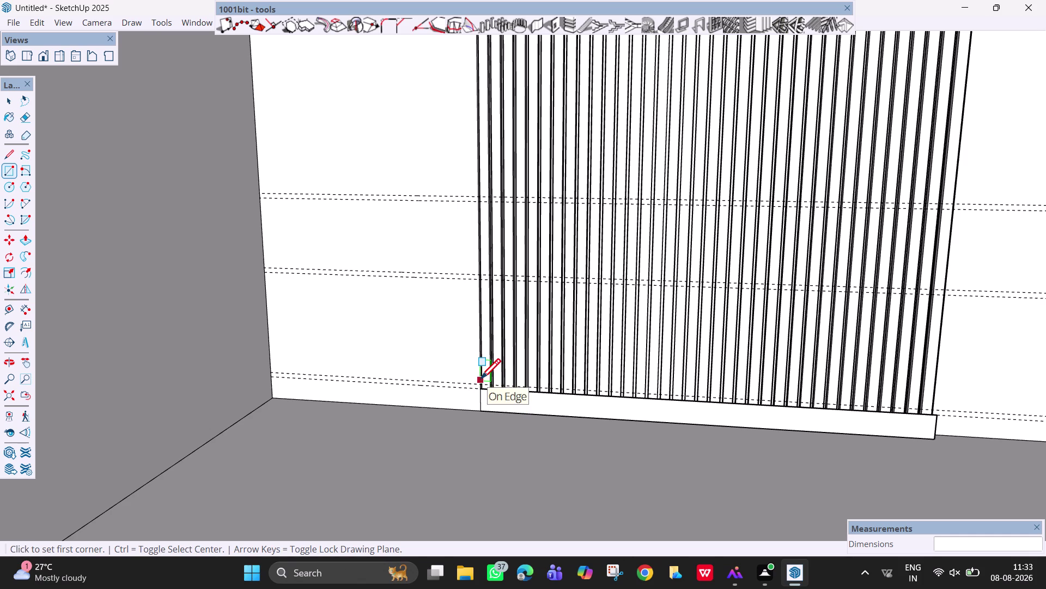
key(space)
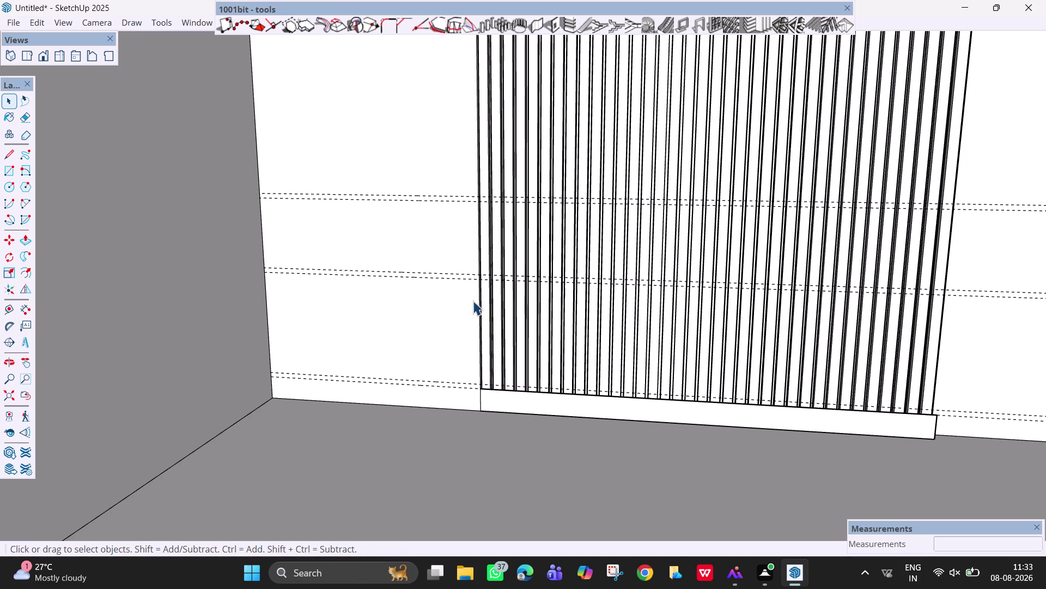
middle_drag(501, 316, 505, 330)
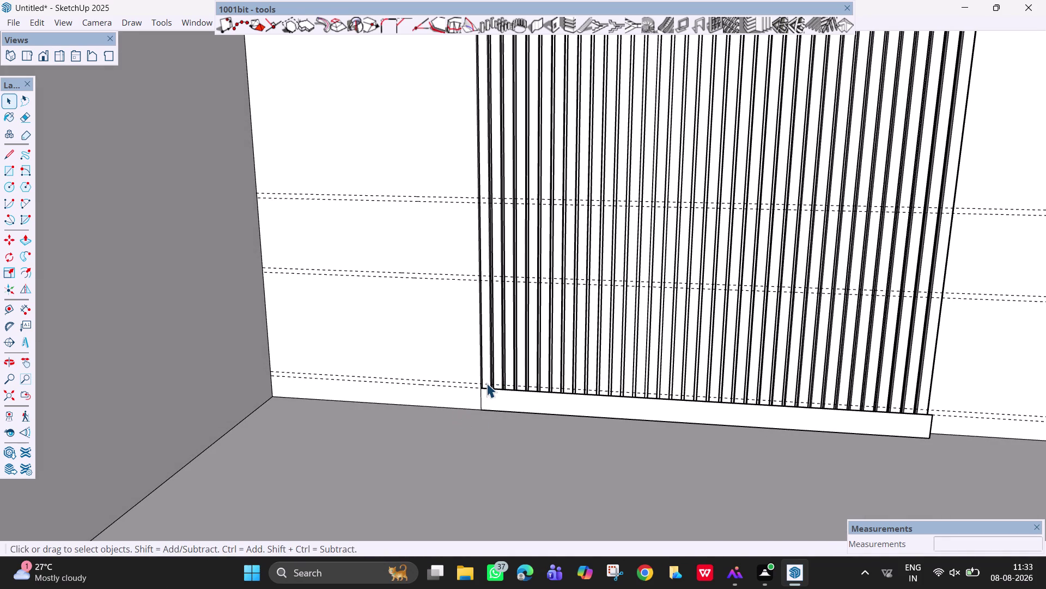
key(t)
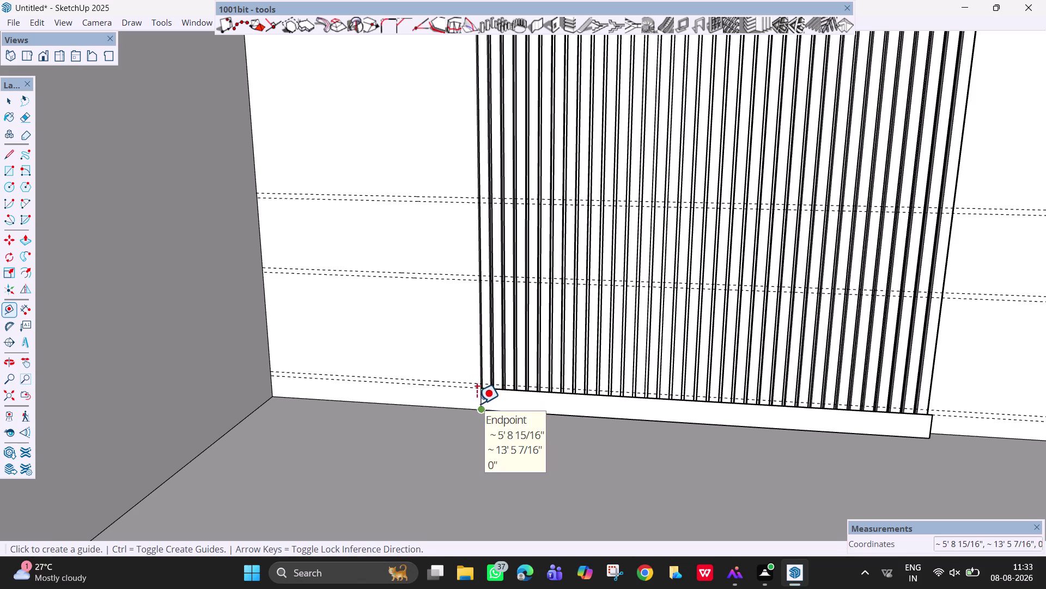
Place a Tape Measure guide 20 mm in from the base's left edge.
click(478, 388)
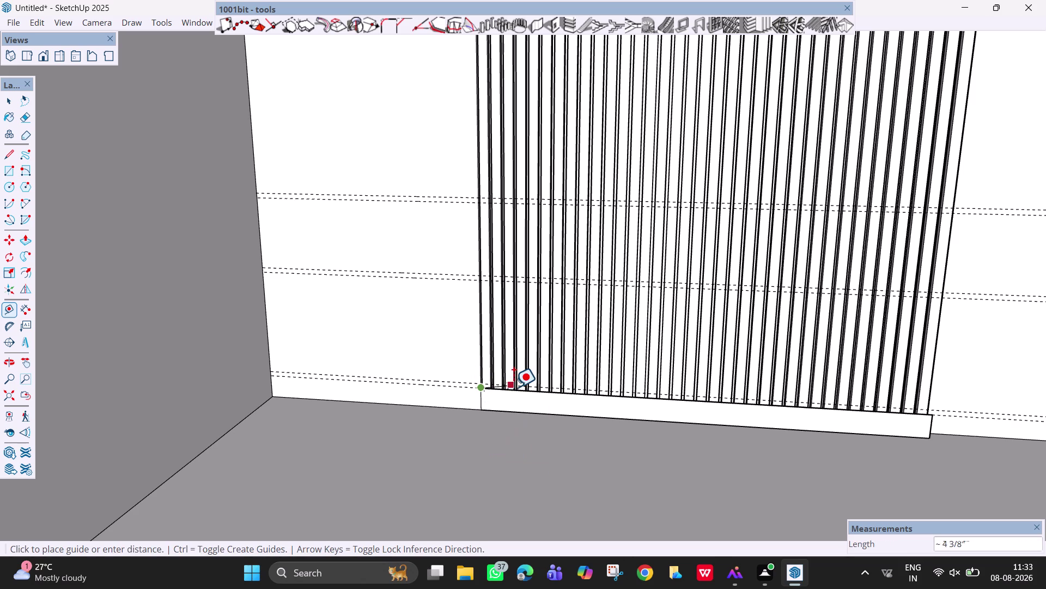
key(Escape)
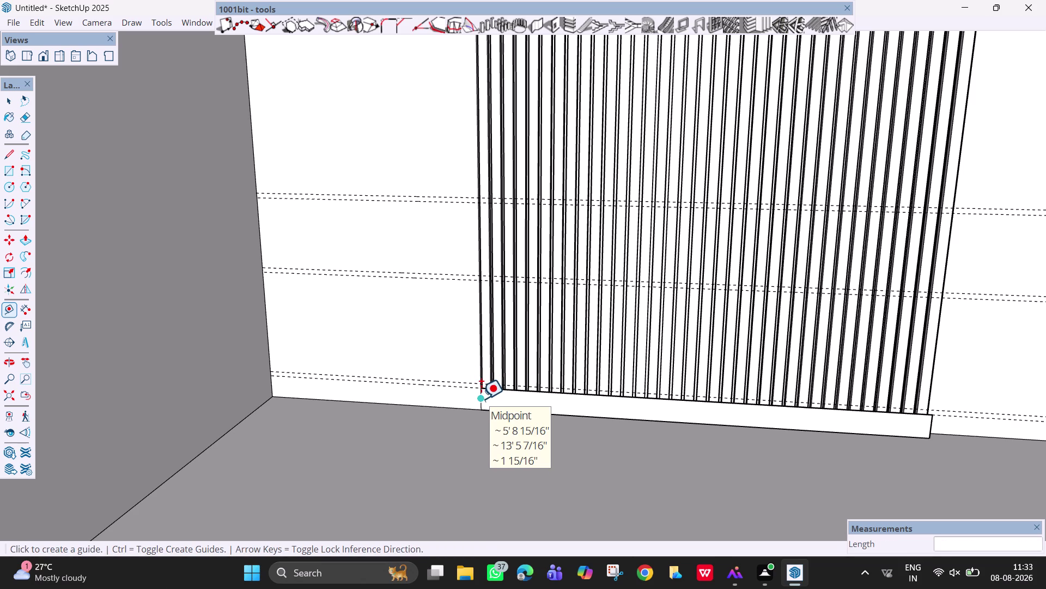
scroll(up, 3)
scroll(up, 3)
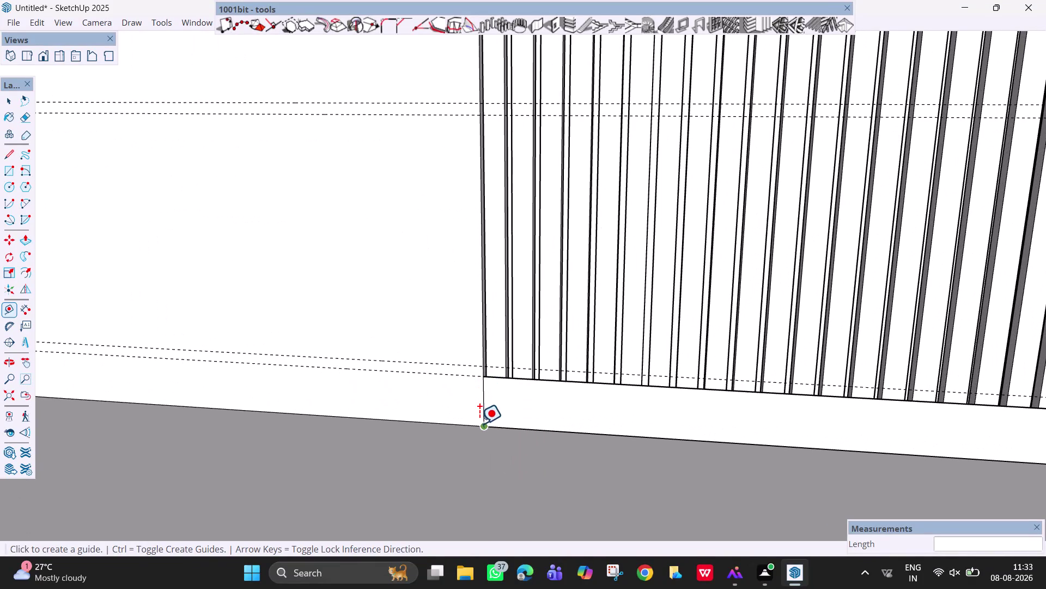
click(482, 401)
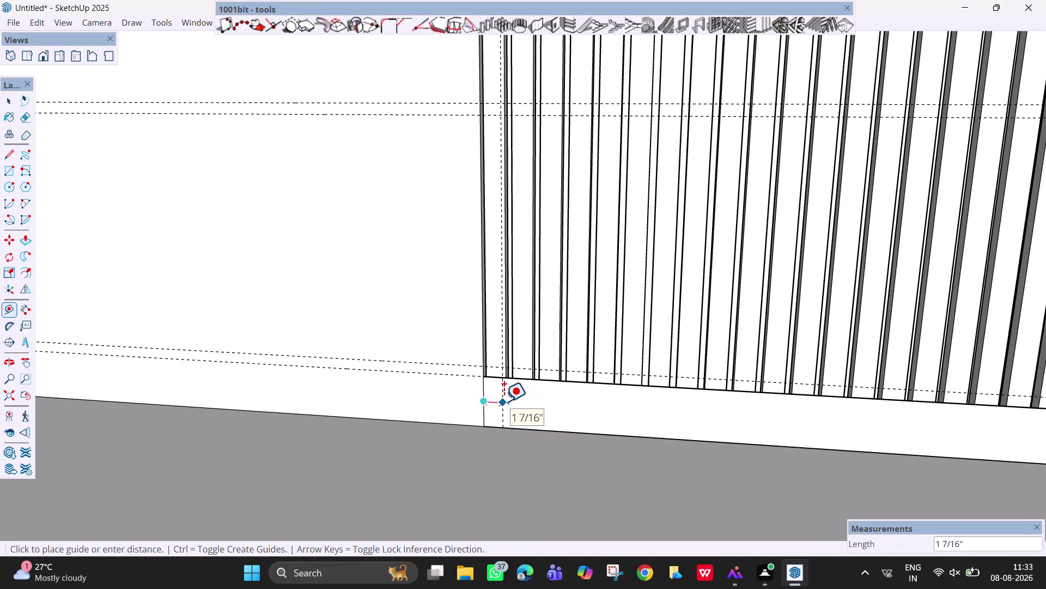
text(20m)
key(m)
key(Return)
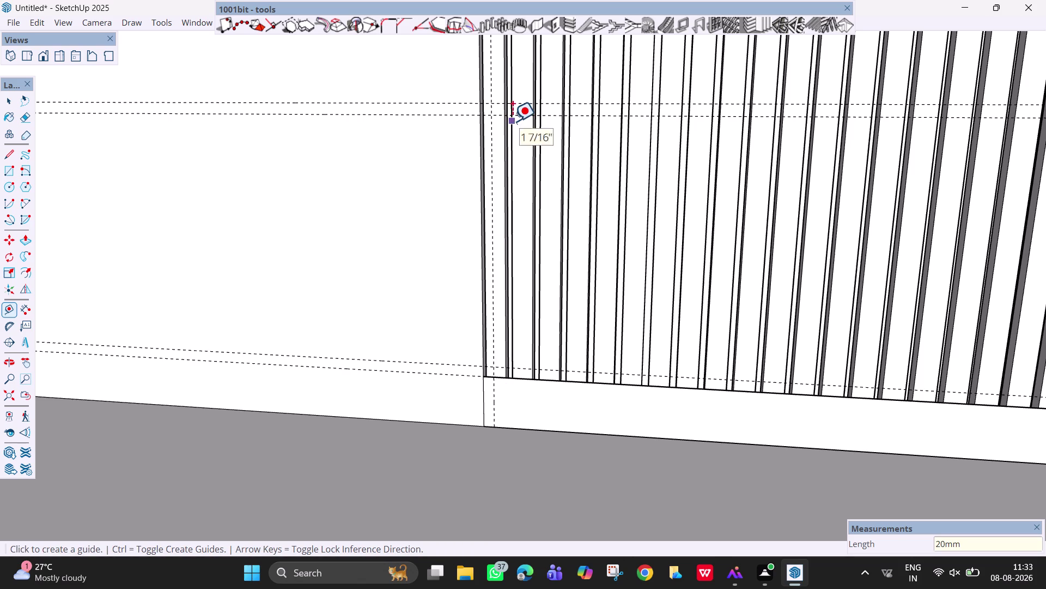
Orbit to check the new guide beside the slats and exit the Tape Measure.
scroll(down, 3)
scroll(down, 3)
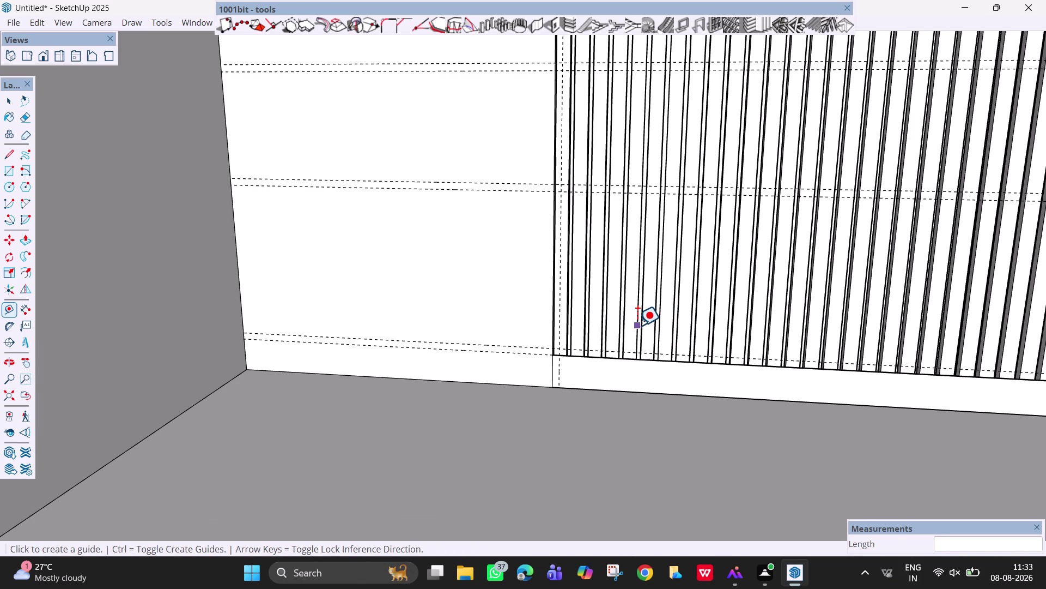
key(Escape)
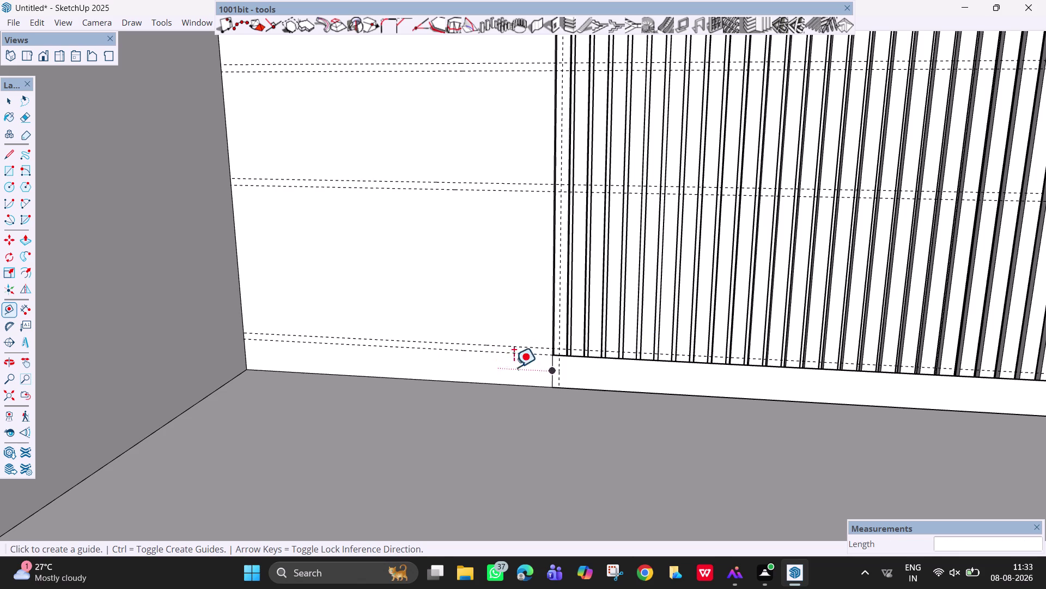
scroll(down, 3)
middle_drag(735, 356, 793, 369)
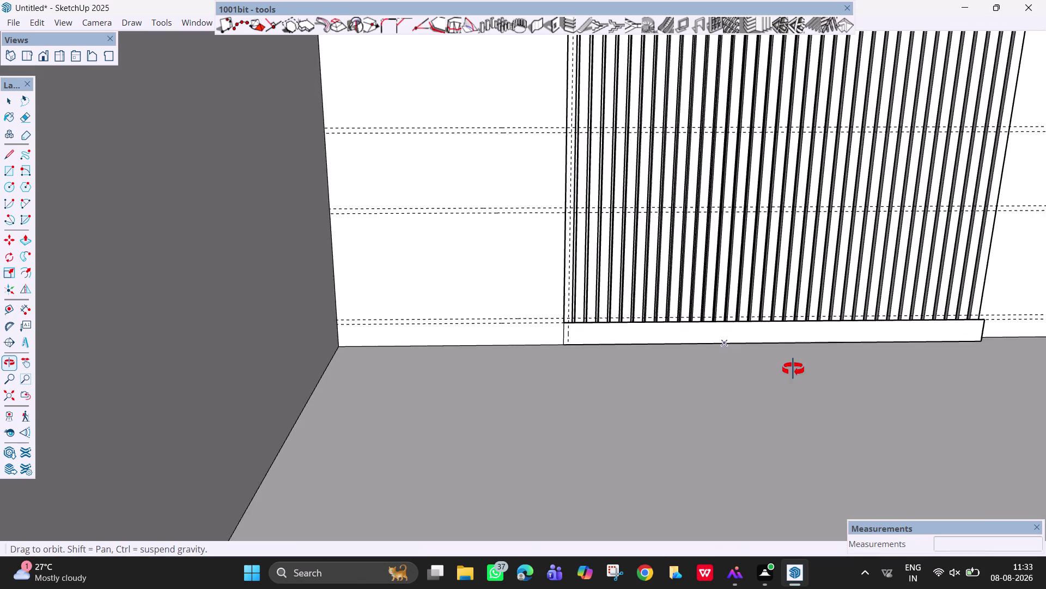
middle_drag(793, 369, 751, 367)
key(space)
scroll(up, 3)
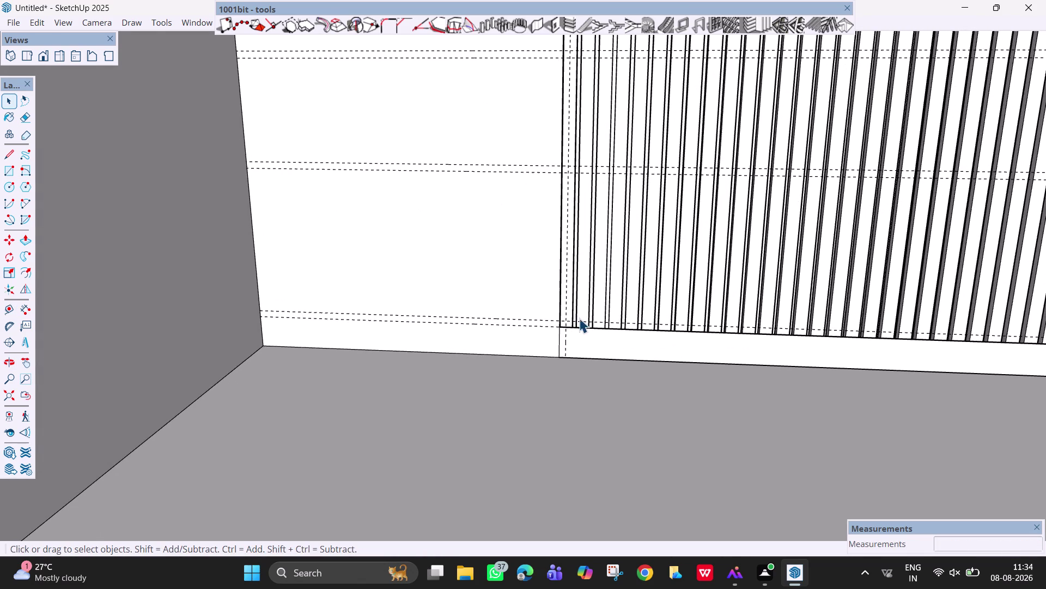
Start the strip rectangle with its first corner on the new guide at the louvres' foot.
scroll(down, 3)
key(r)
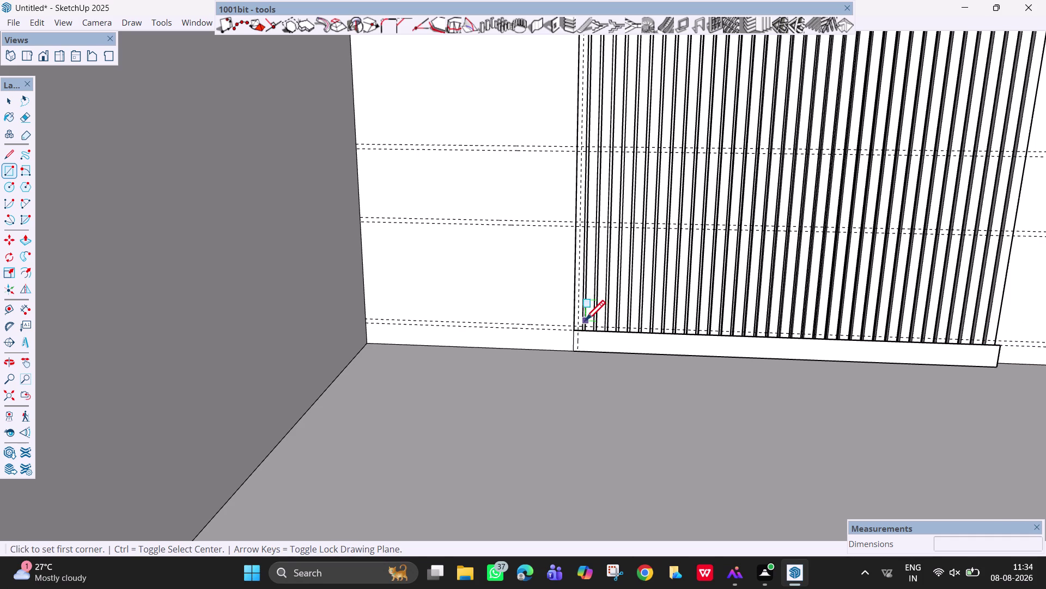
scroll(up, 3)
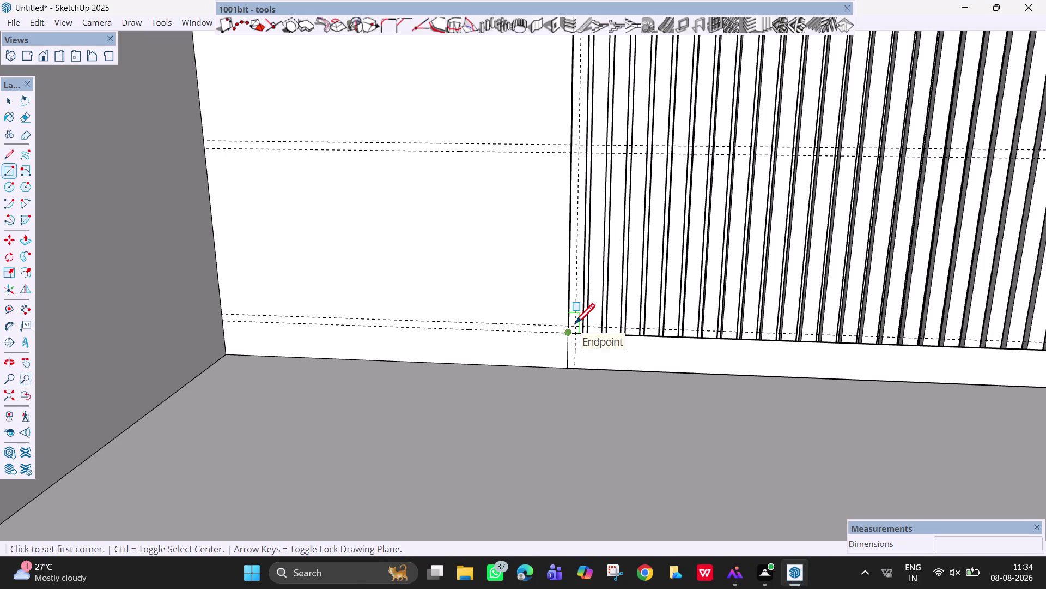
click(576, 322)
key(Escape)
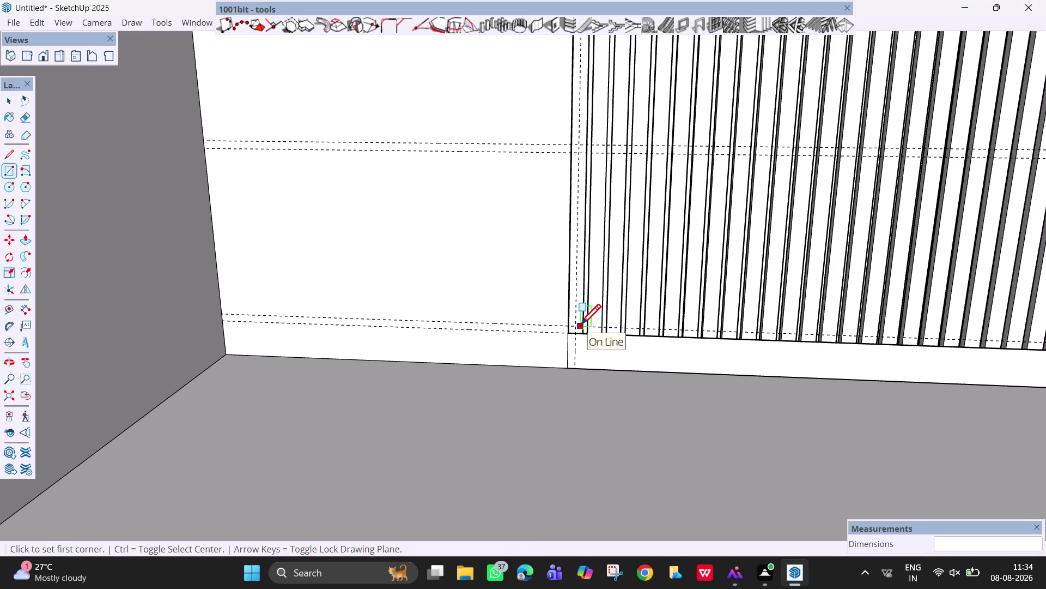
click(578, 326)
scroll(down, 3)
scroll(down, 3)
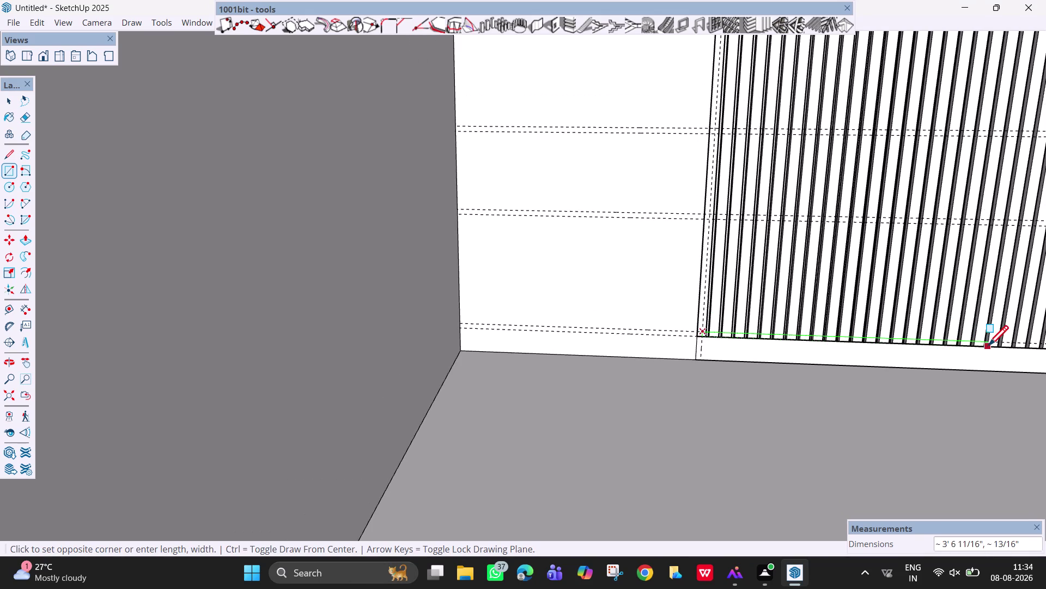
middle_drag(992, 347, 1045, 337)
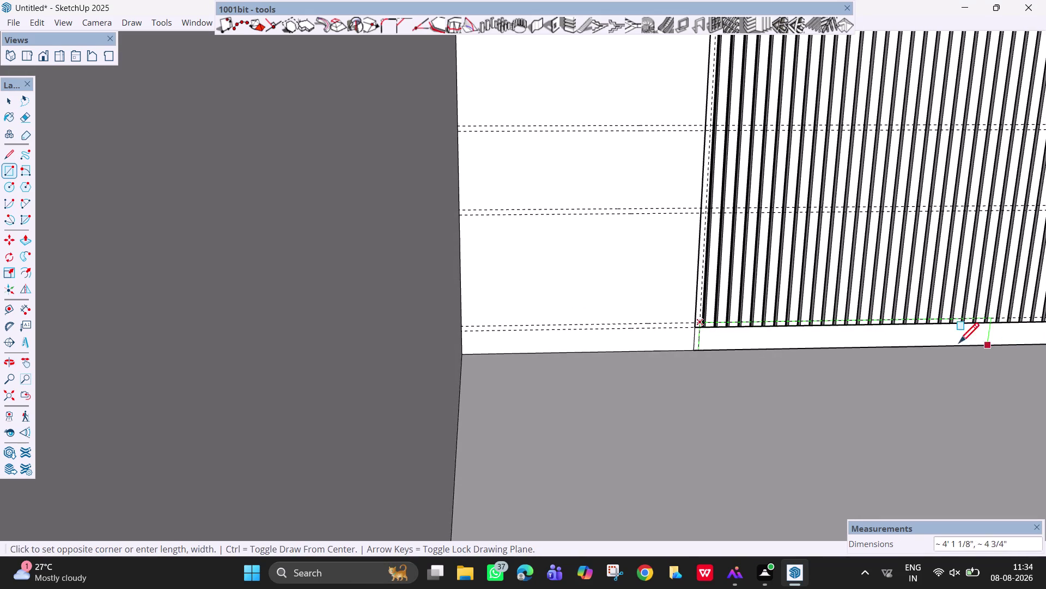
middle_click(934, 340)
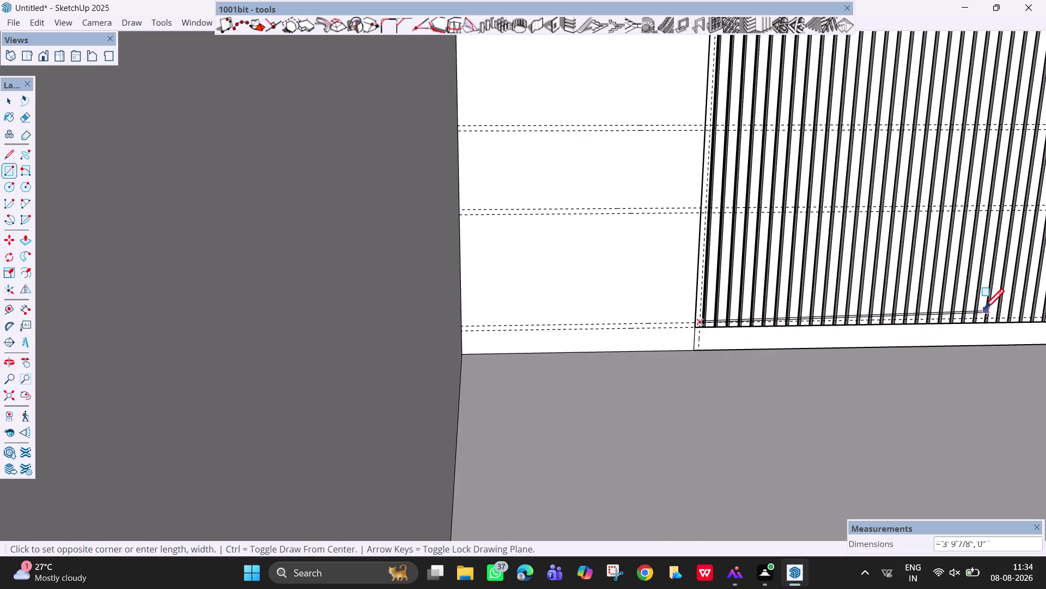
scroll(up, 3)
middle_drag(897, 289, 955, 300)
scroll(down, 3)
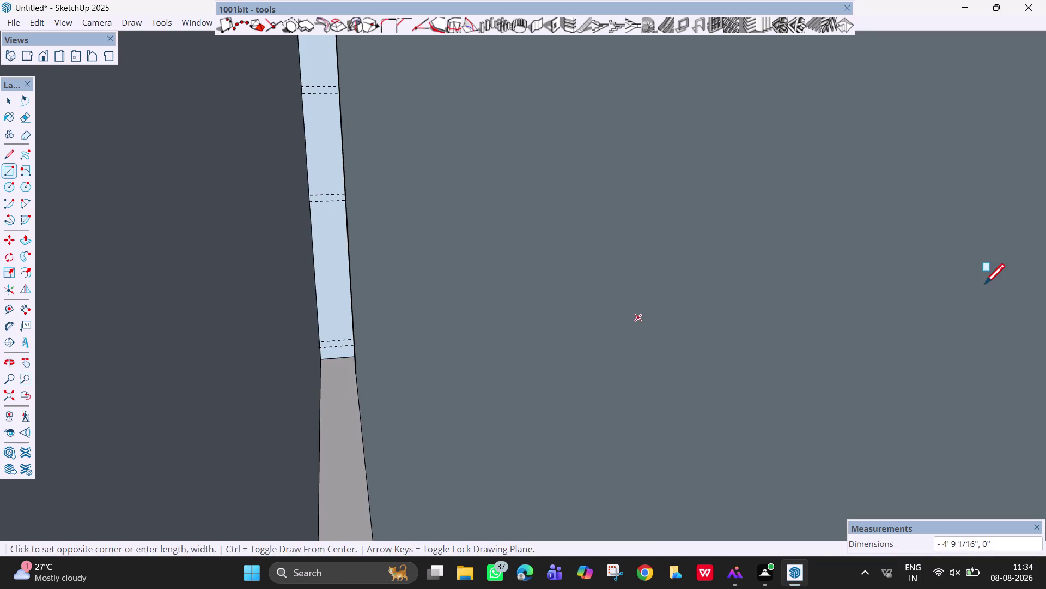
middle_drag(984, 285, 823, 295)
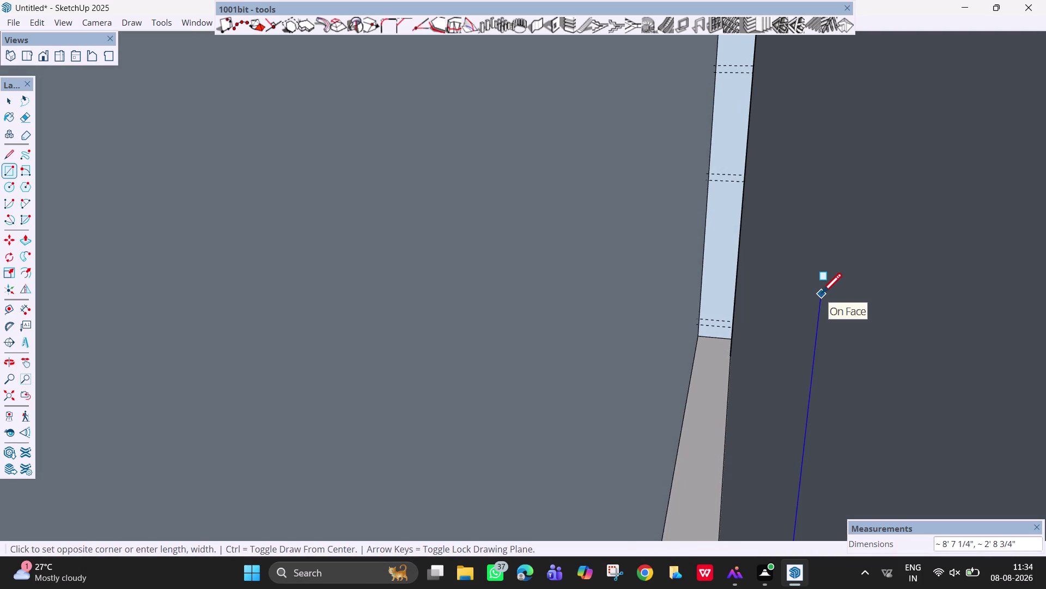
Pan to the base's right end and set the strip's opposite corner there.
key(h)
drag(945, 324, 521, 296)
drag(891, 389, 379, 304)
drag(962, 336, 498, 312)
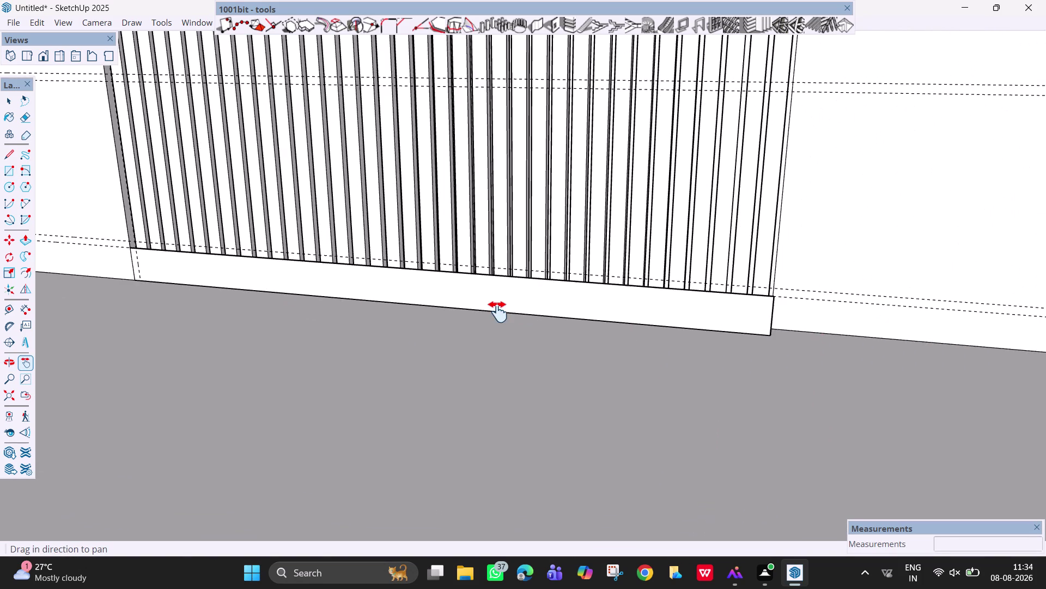
drag(498, 312, 661, 350)
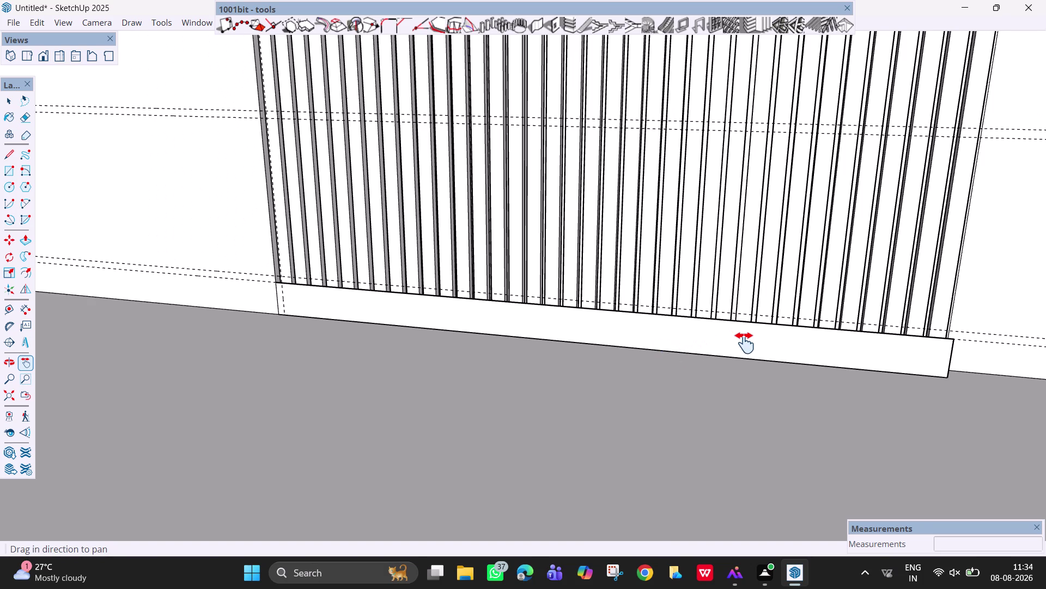
key(r)
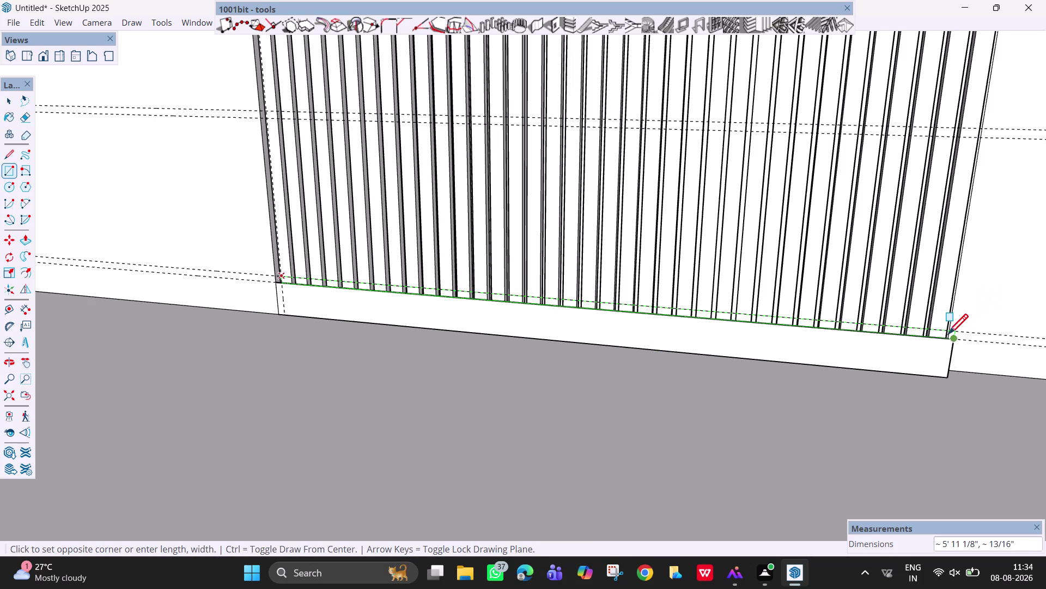
scroll(up, 3)
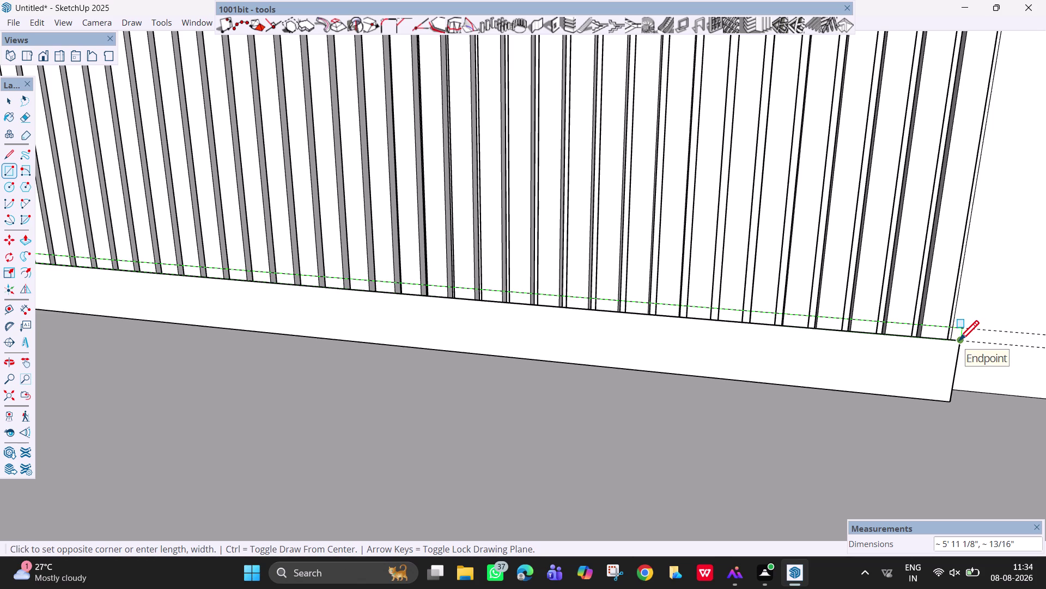
click(959, 342)
scroll(down, 3)
middle_drag(661, 356, 663, 356)
scroll(down, 3)
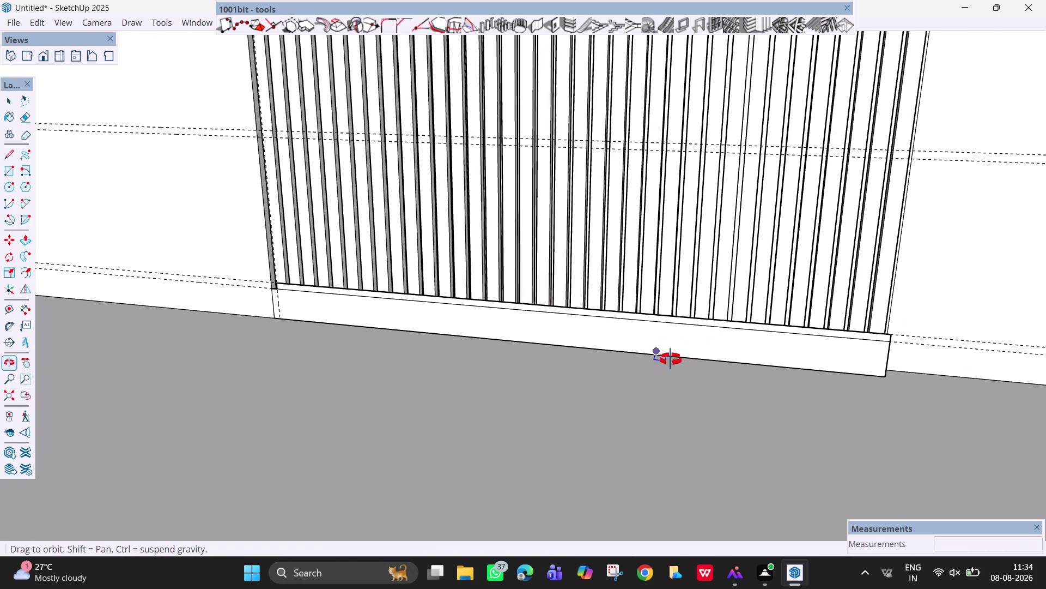
middle_drag(662, 357, 763, 310)
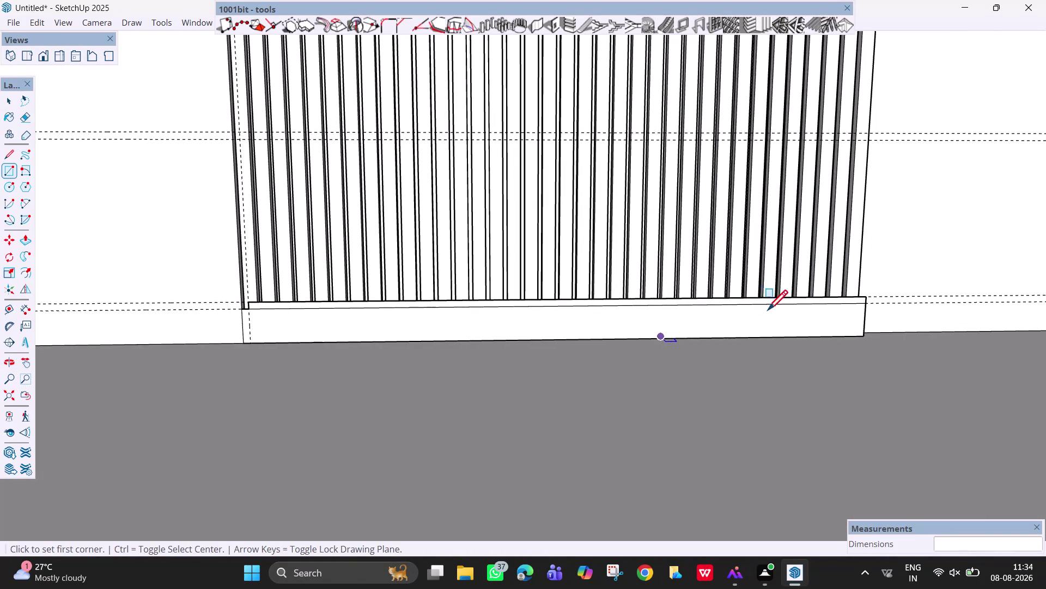
scroll(down, 3)
middle_drag(830, 345, 788, 320)
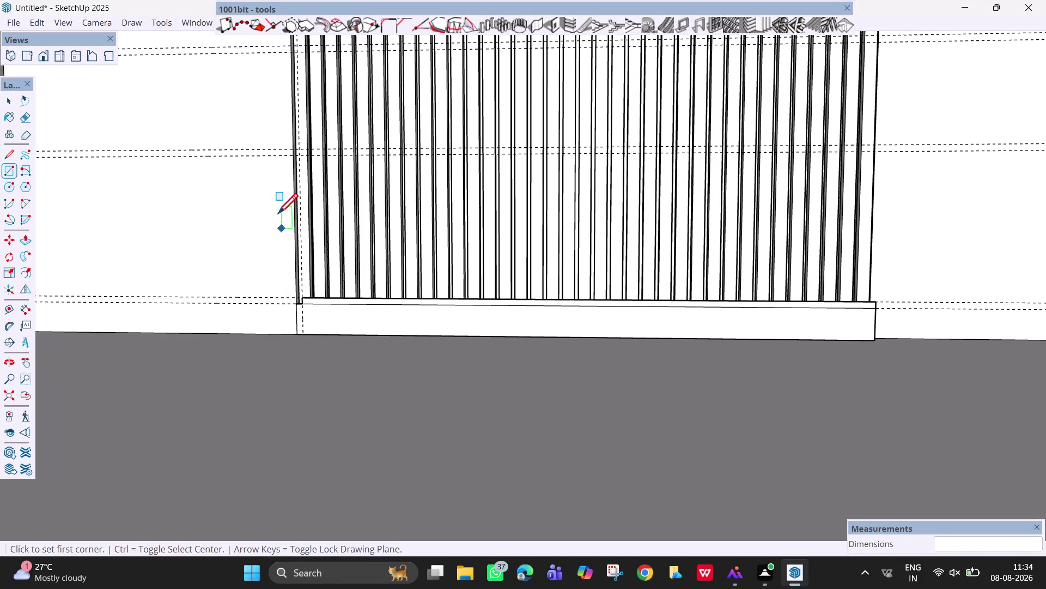
Draw a horizontal rail rectangle across the louvred slats, starting at the left-edge guide.
click(294, 149)
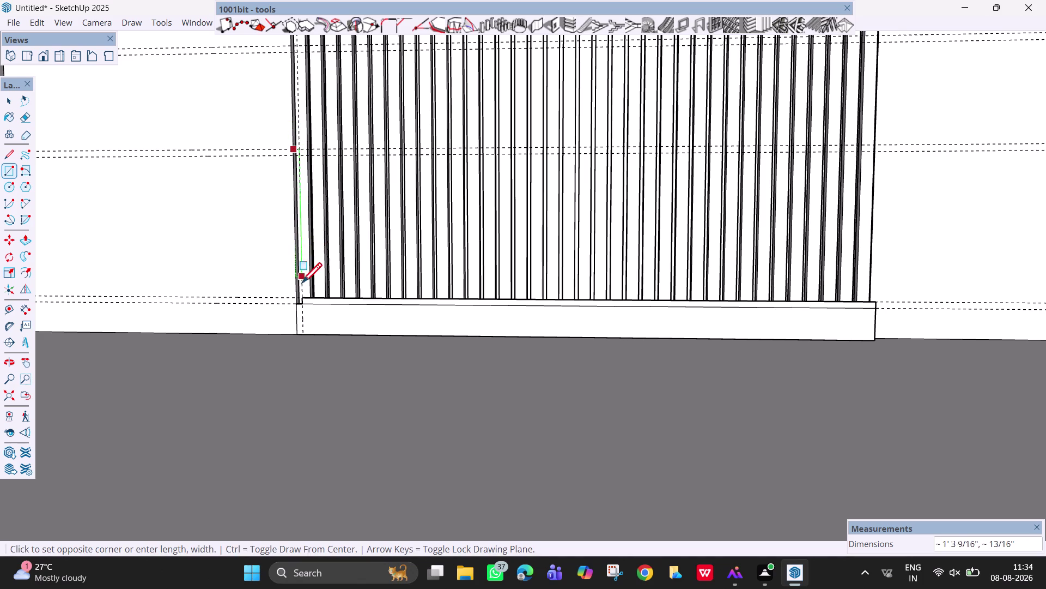
click(301, 306)
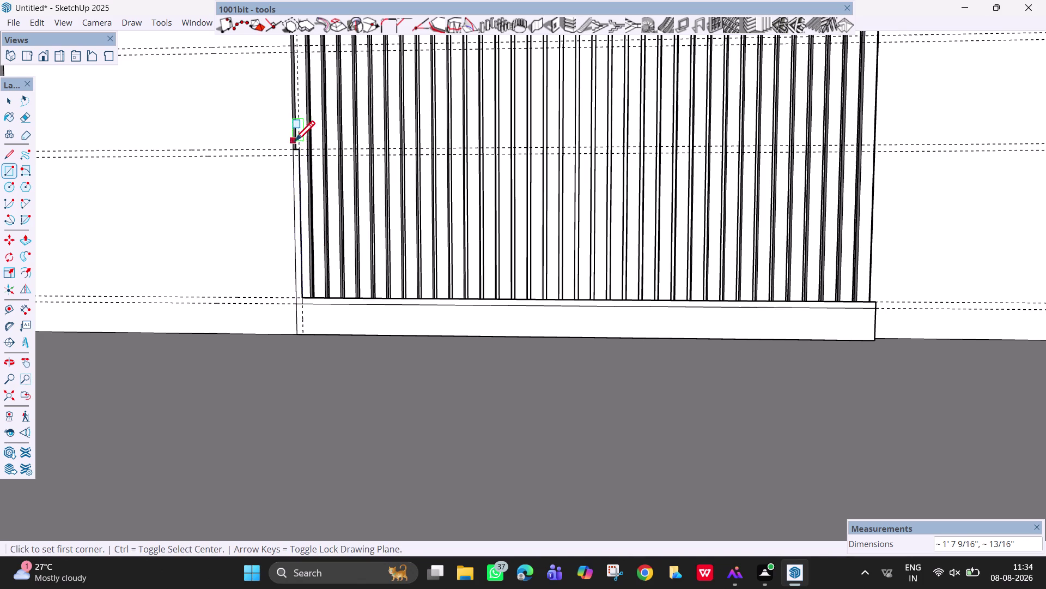
click(300, 150)
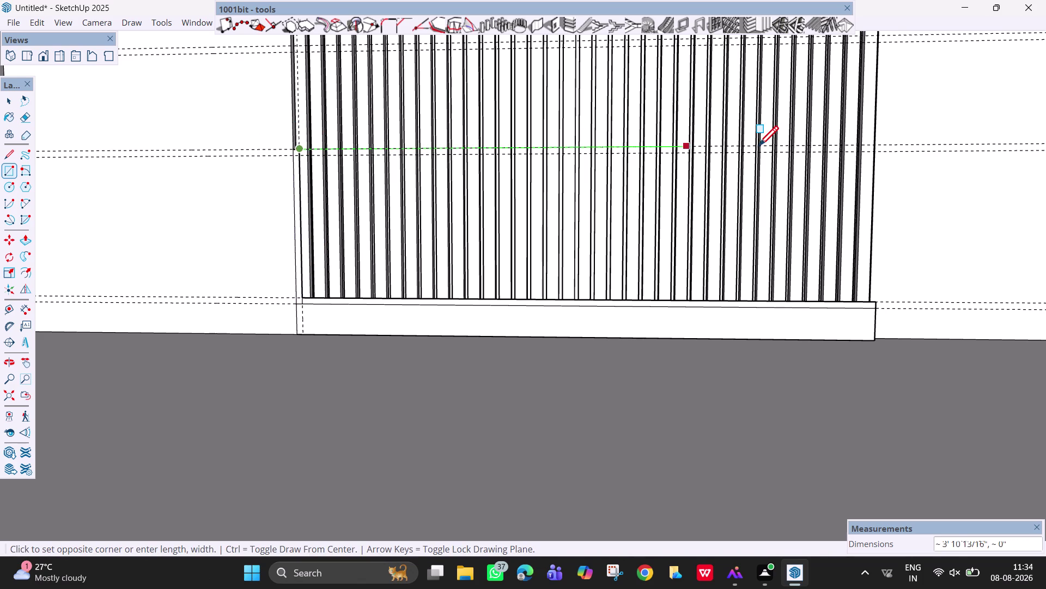
click(879, 152)
middle_drag(898, 154, 837, 176)
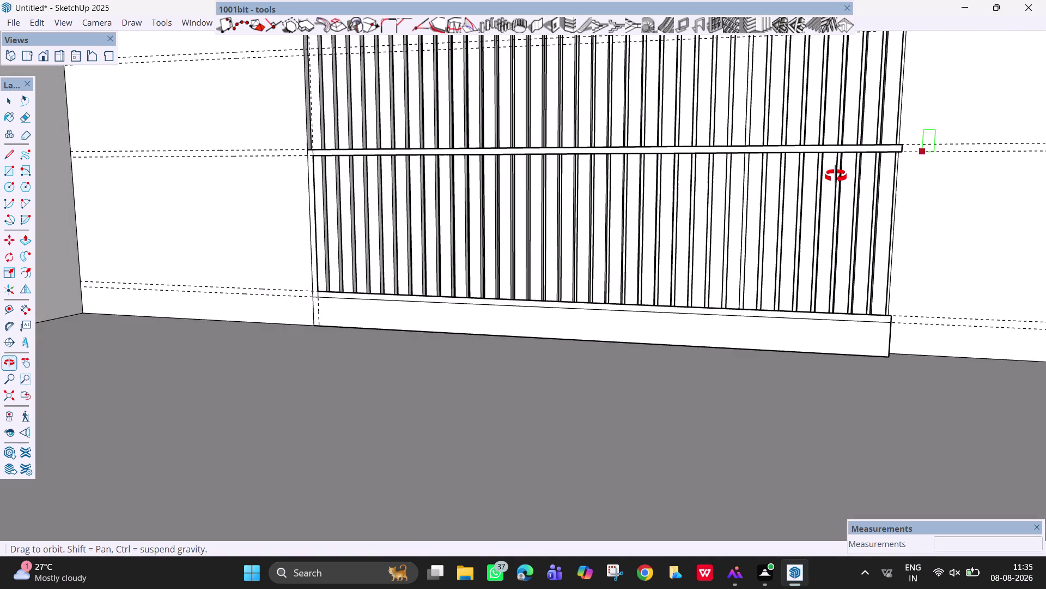
middle_drag(838, 176, 872, 175)
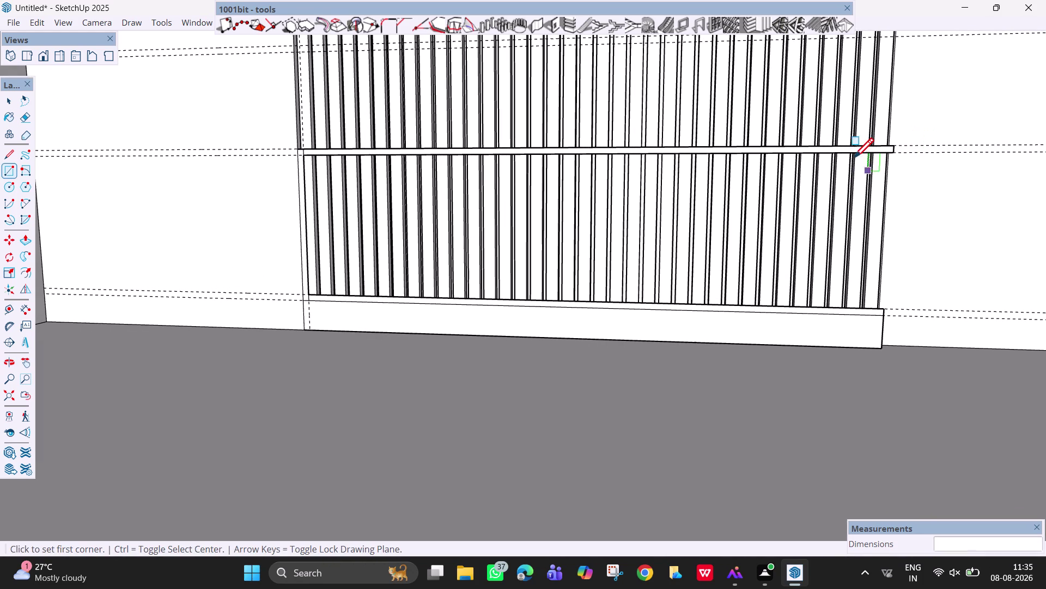
key(Escape)
key(space)
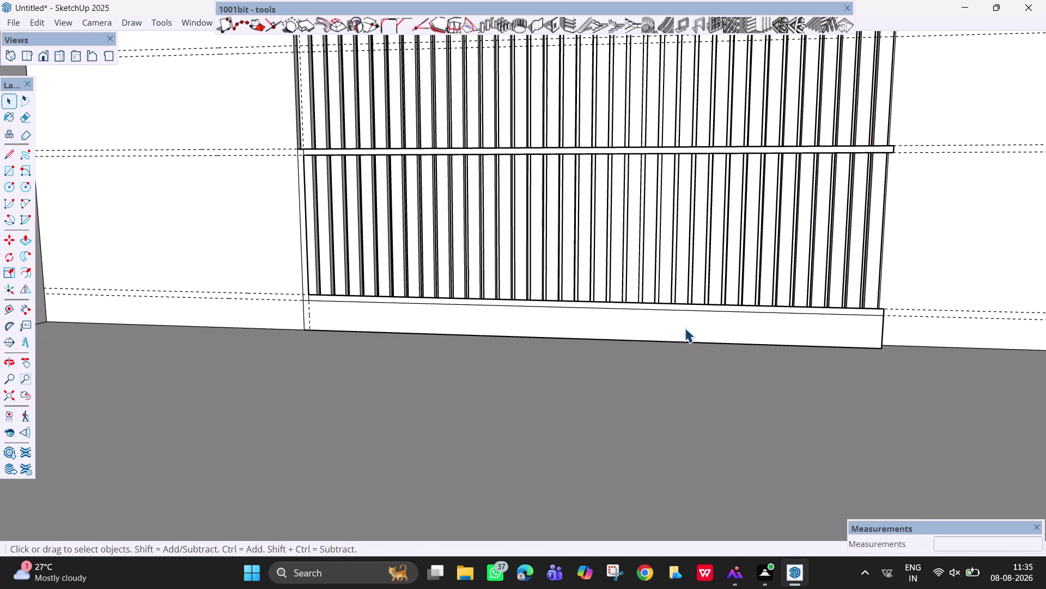
Push/pull the base face forward 2' into a low bench platform.
key(p)
click(685, 322)
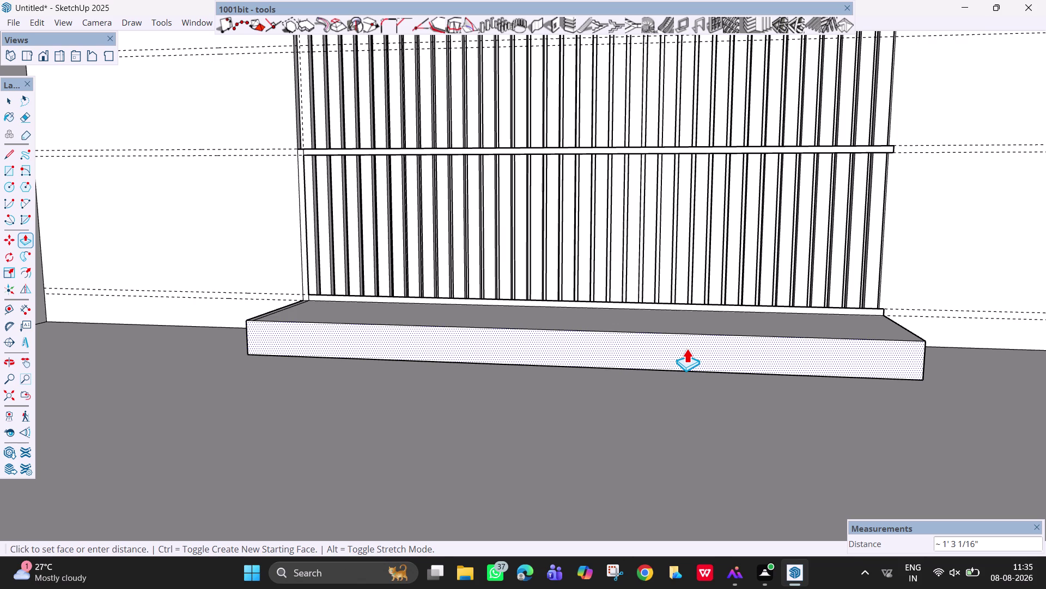
key(2)
key(apostrophe)
key(Return)
scroll(down, 3)
scroll(down, 3)
middle_drag(709, 375, 660, 409)
scroll(down, 3)
scroll(down, 3)
middle_drag(679, 417, 702, 394)
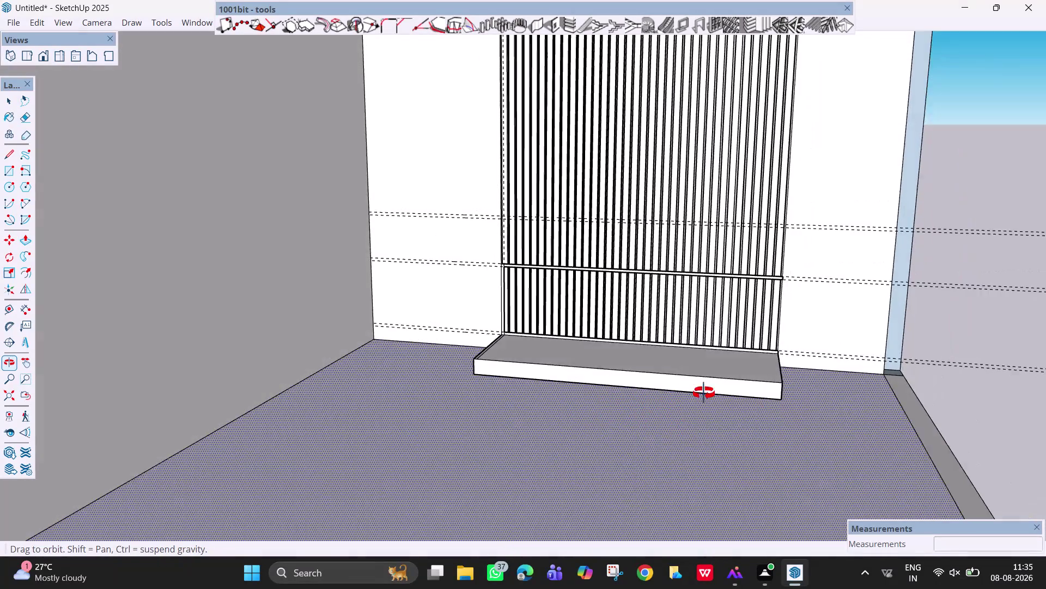
Orbit around the platform and extrude another face of the bench.
middle_drag(701, 395, 741, 499)
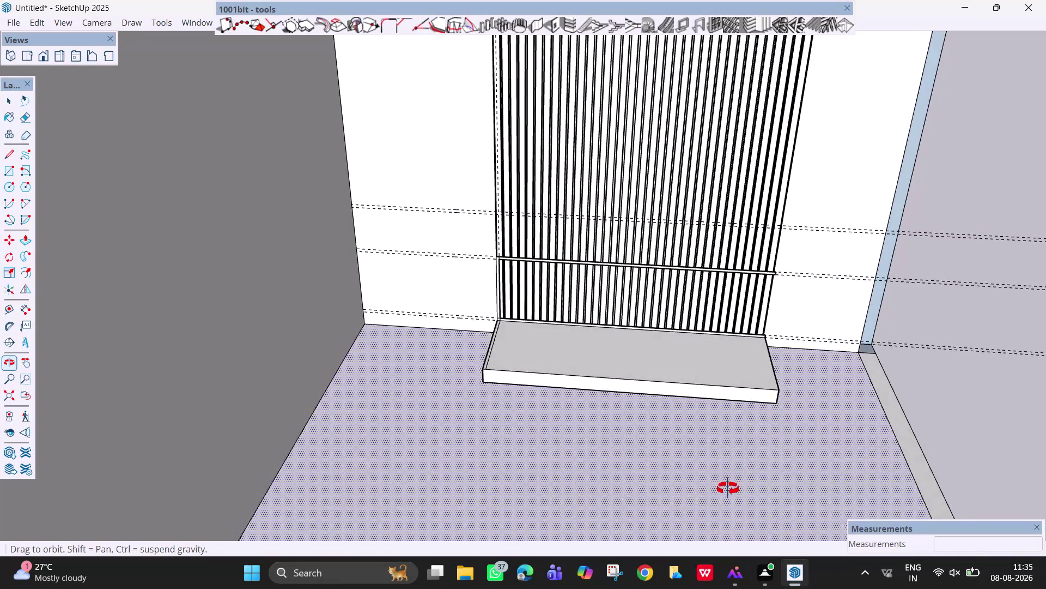
middle_drag(740, 498, 733, 491)
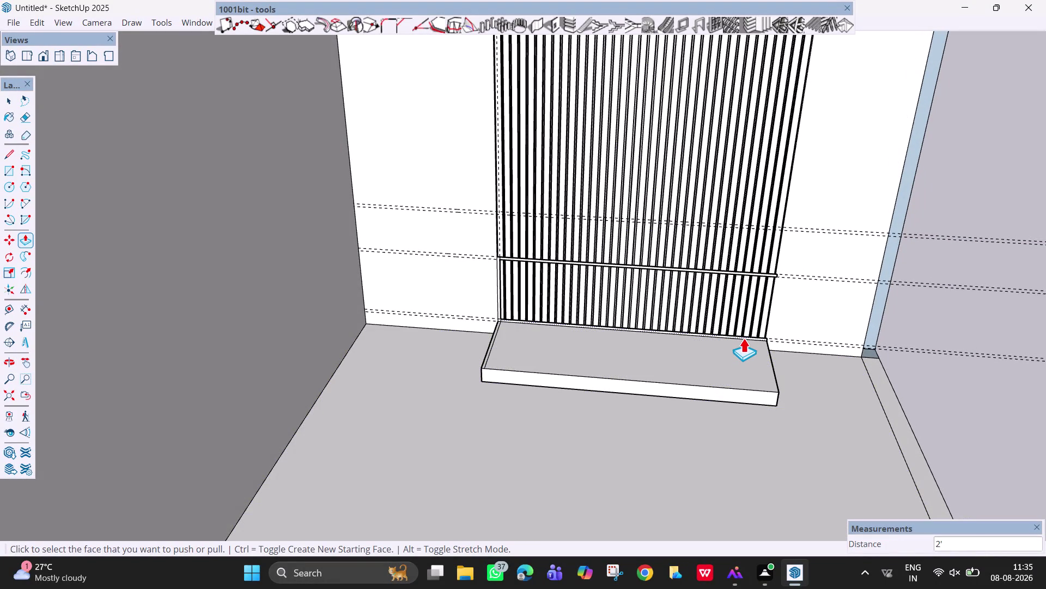
click(743, 337)
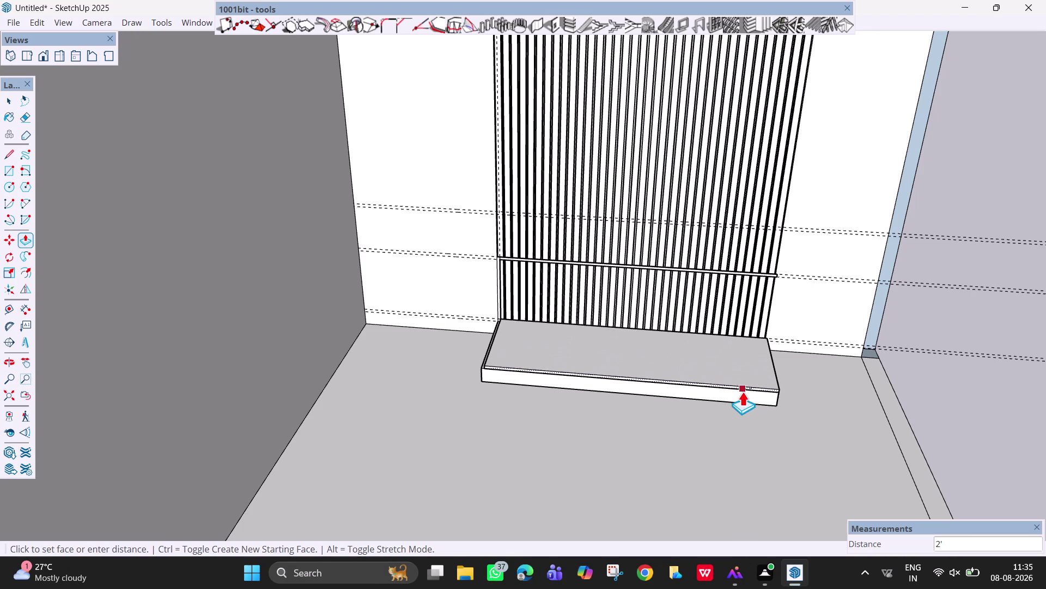
click(742, 392)
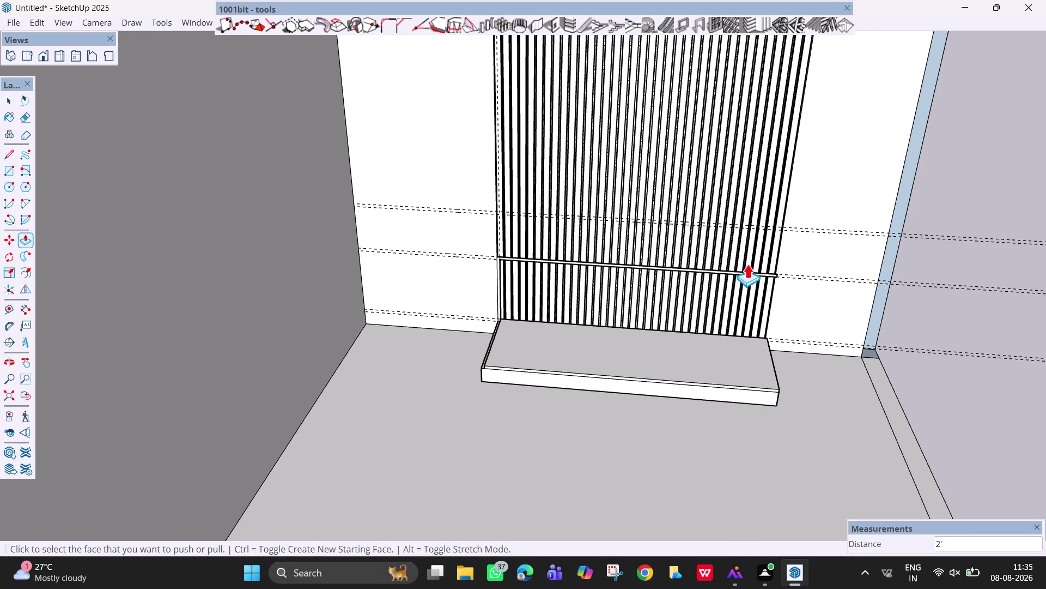
Push/pull the horizontal rail's front face out 2' to form the shelf.
scroll(up, 3)
middle_drag(760, 270, 761, 240)
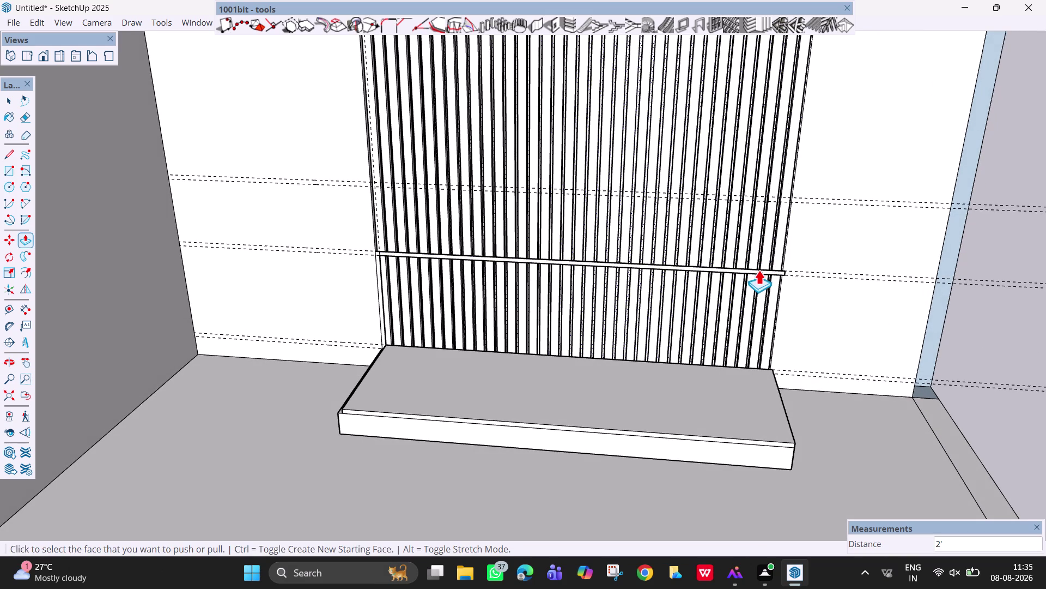
click(762, 273)
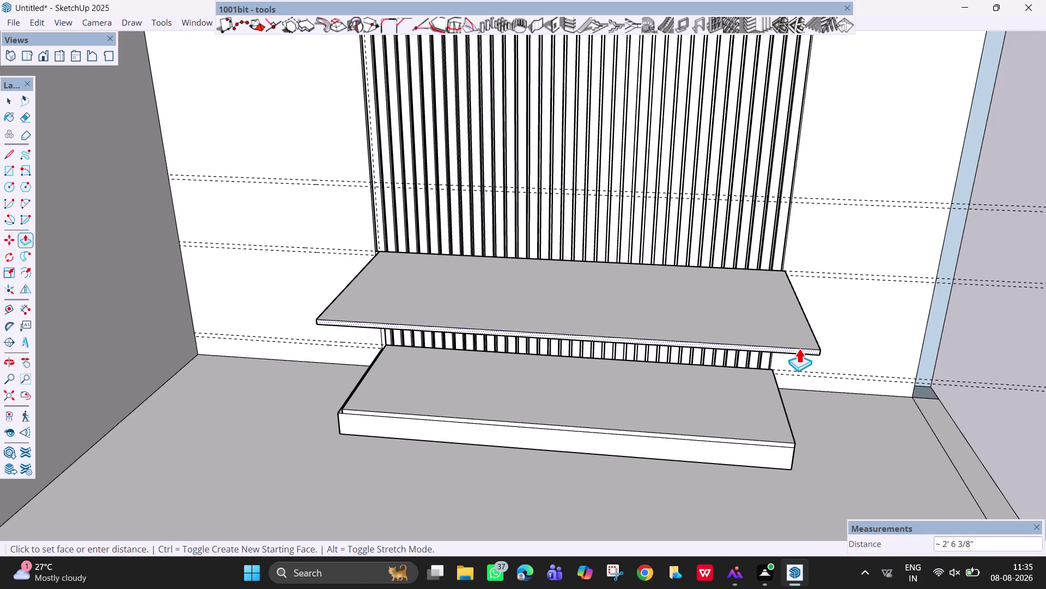
text(2')
key(Return)
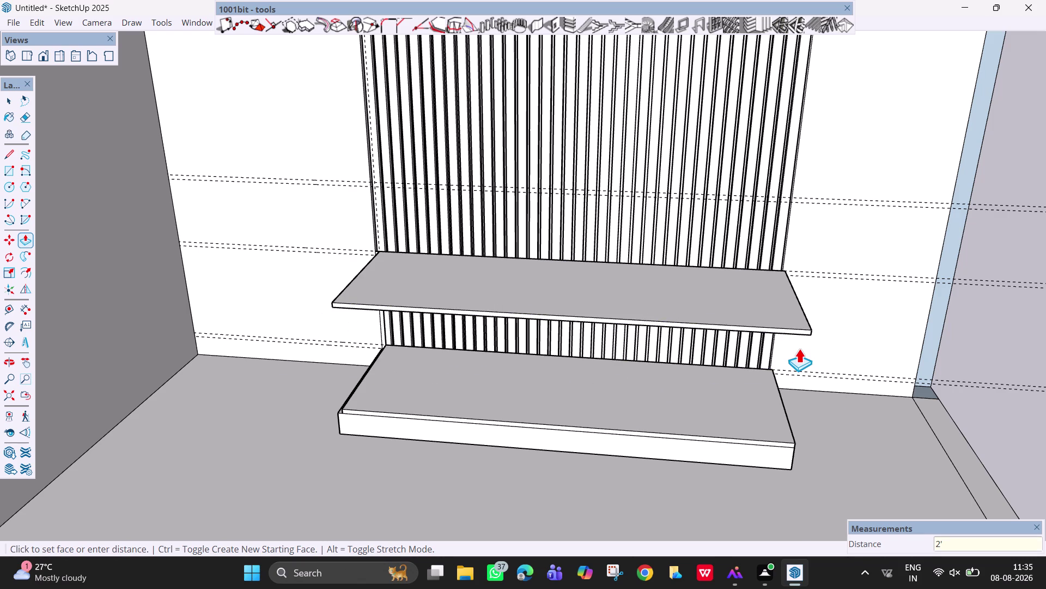
middle_drag(445, 324, 475, 256)
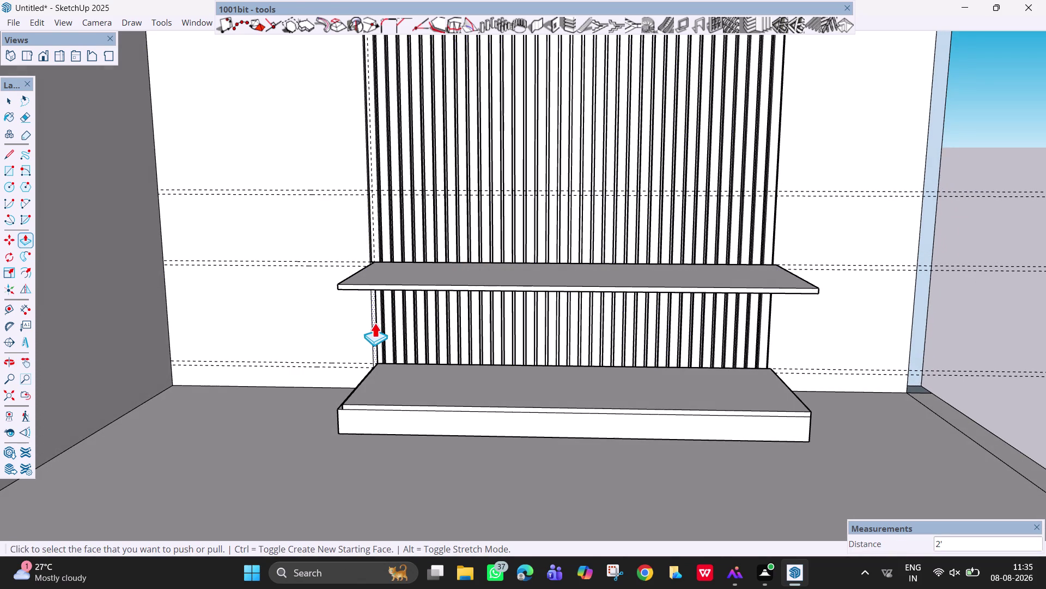
Raise the bench's left end strip up to the shelf underside as a side panel.
click(374, 322)
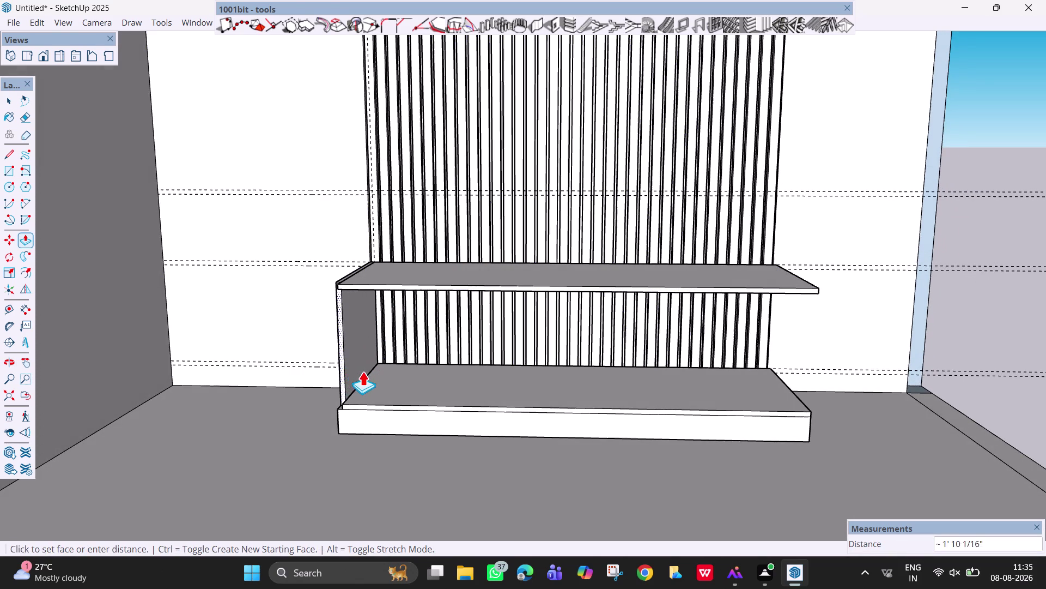
click(323, 410)
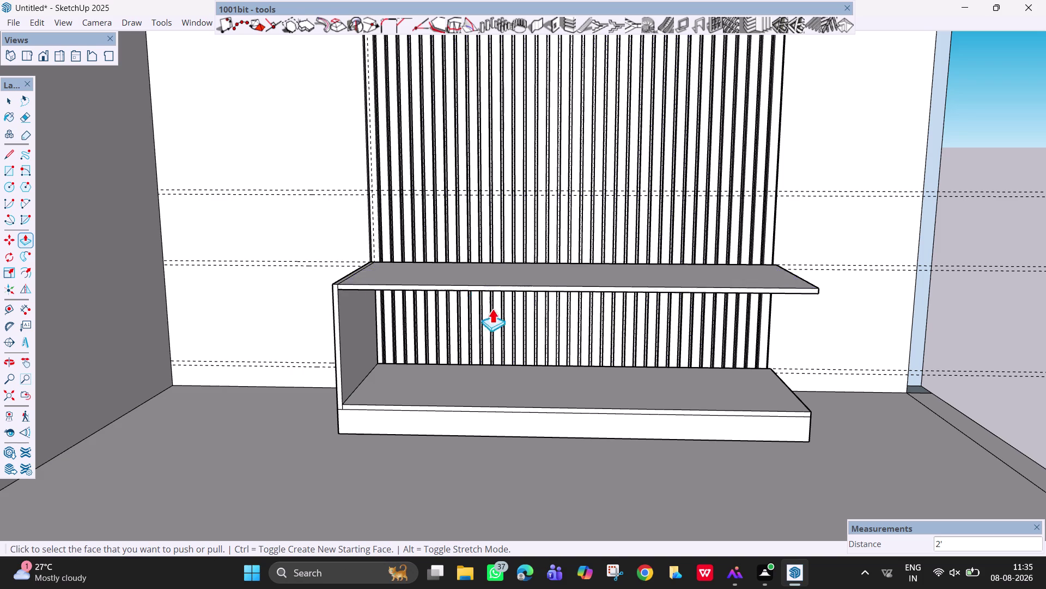
scroll(down, 3)
middle_drag(506, 345, 555, 333)
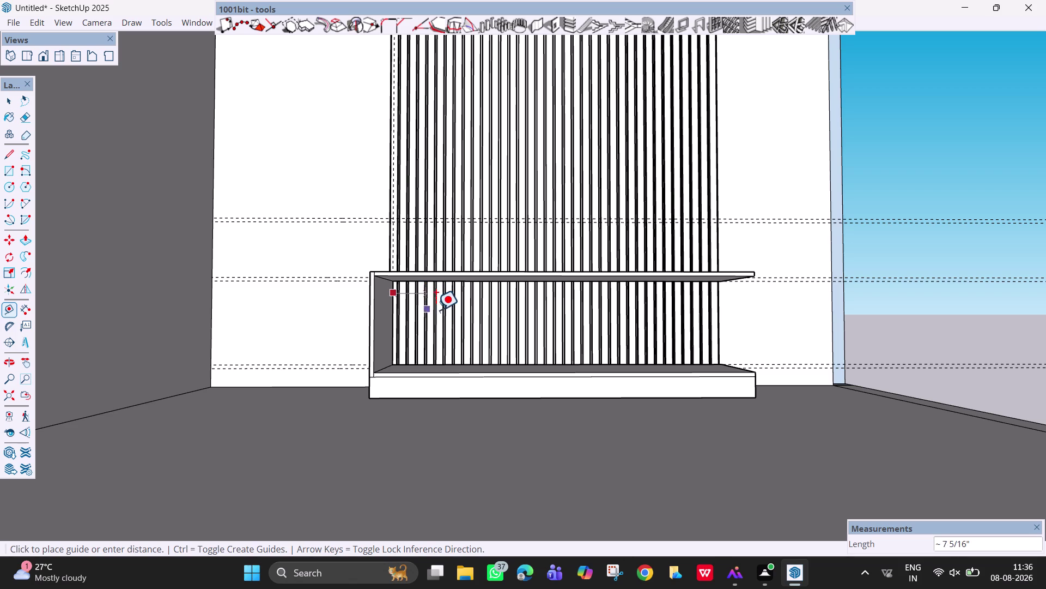
Place a guide 1' inward from the bench opening's inner corner, then exit Tape Measure.
scroll(up, 3)
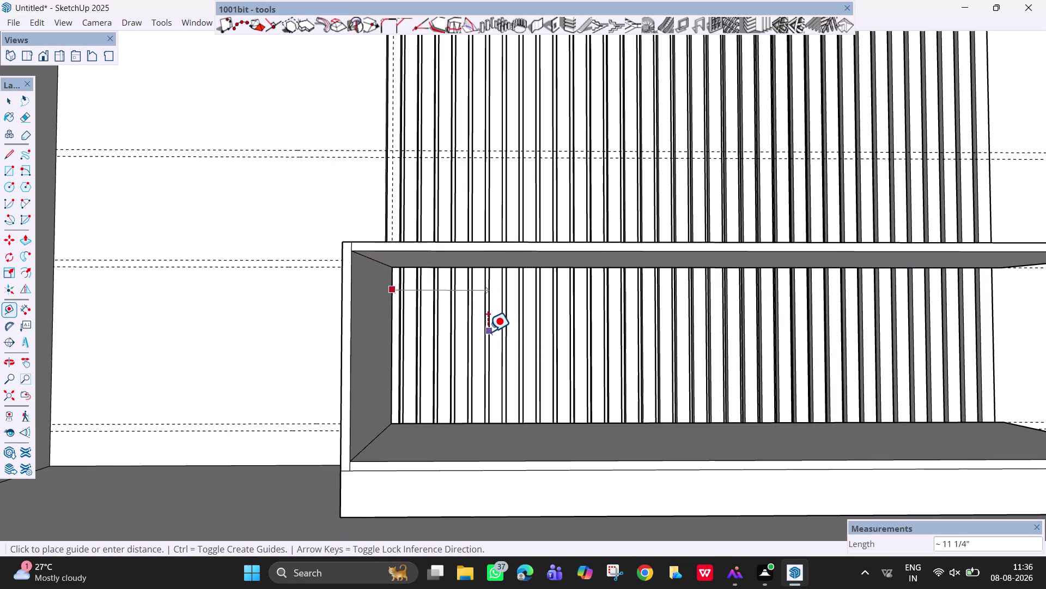
text(1')
key(Return)
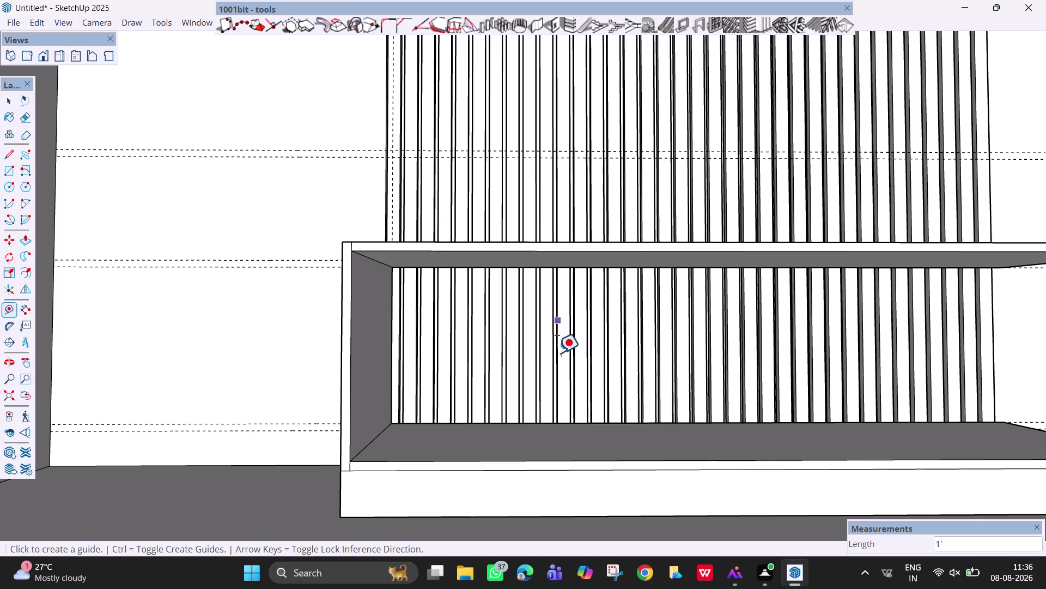
key(Escape)
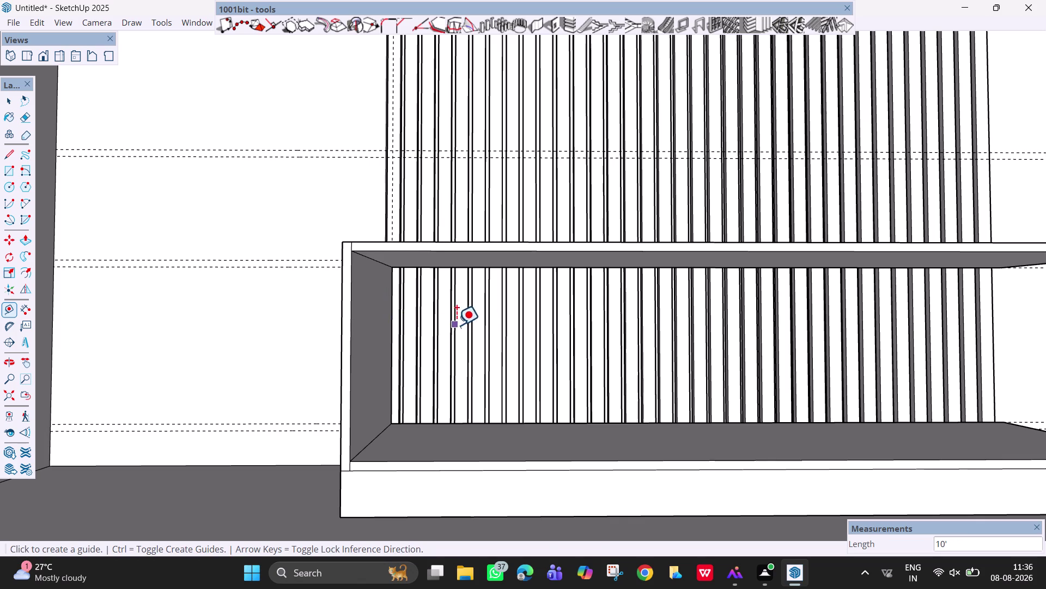
key(Escape)
key(space)
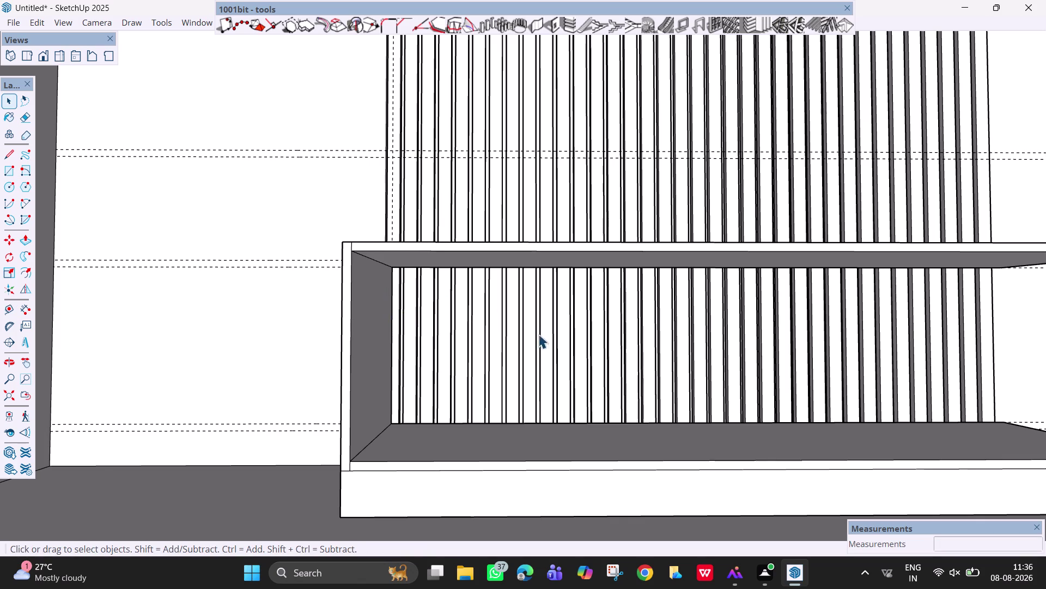
Orbit out to view the whole room and delete a selected item.
scroll(up, 3)
scroll(up, 3)
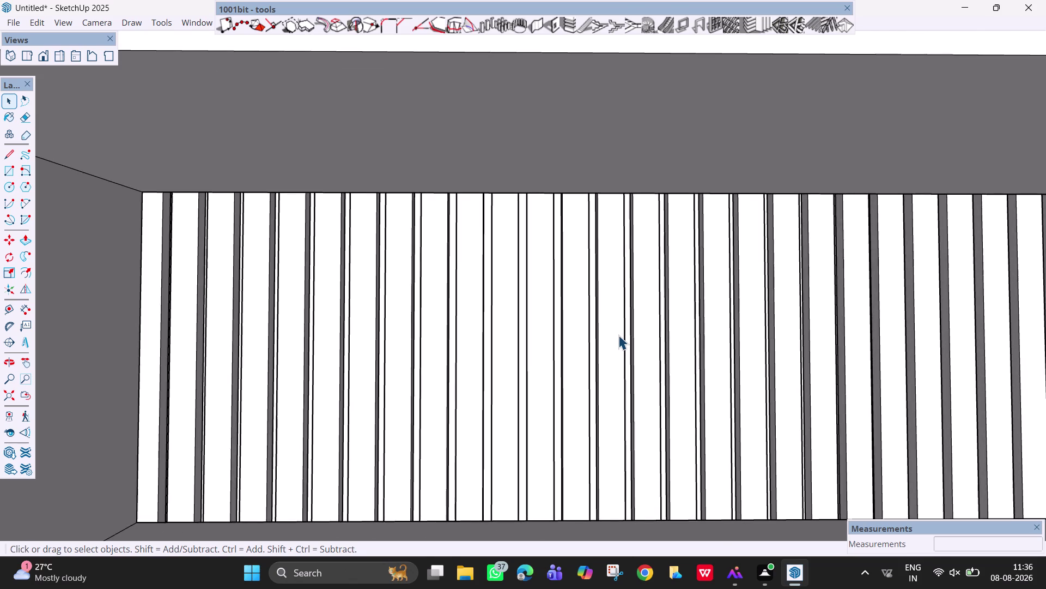
scroll(down, 3)
scroll(down, 3)
scroll(down, 3)
middle_drag(631, 327, 647, 390)
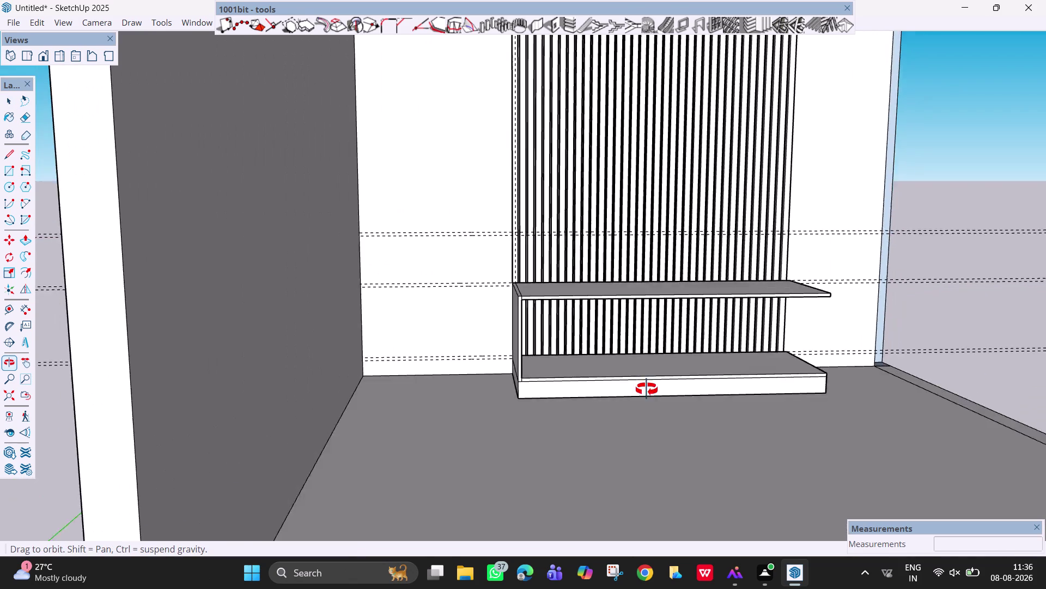
middle_drag(646, 389, 634, 379)
middle_drag(628, 375, 619, 324)
scroll(down, 3)
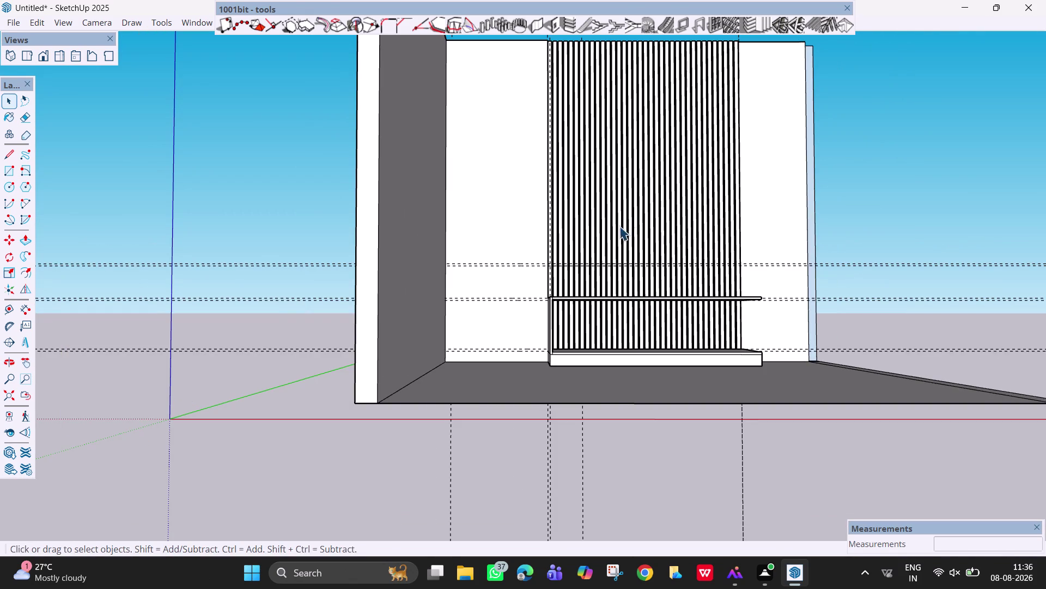
click(584, 423)
key(Delete)
scroll(up, 3)
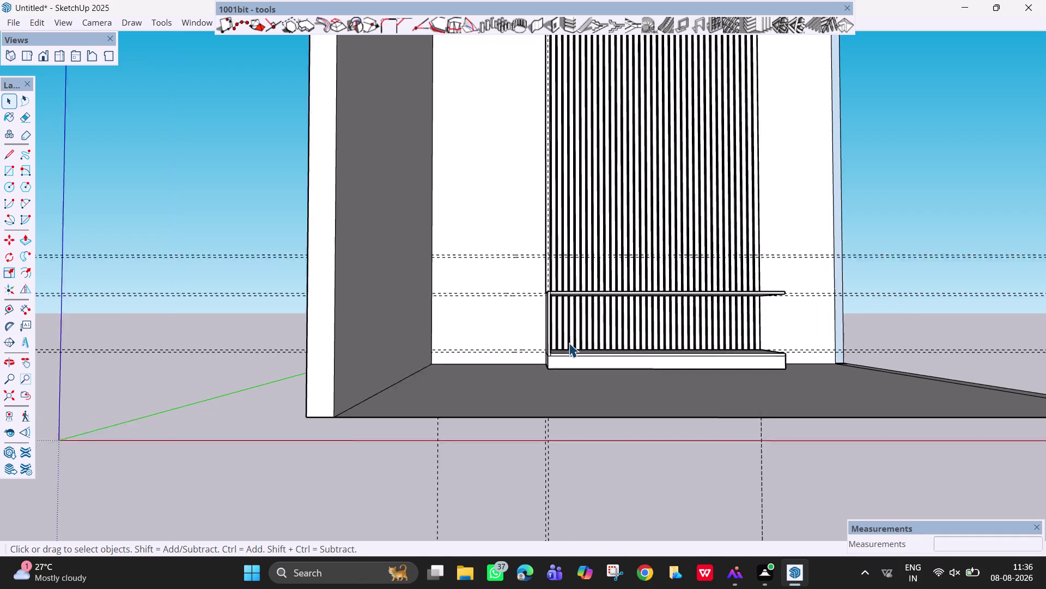
scroll(up, 3)
Place a 1' guide inside the bench opening, then undo it.
key(t)
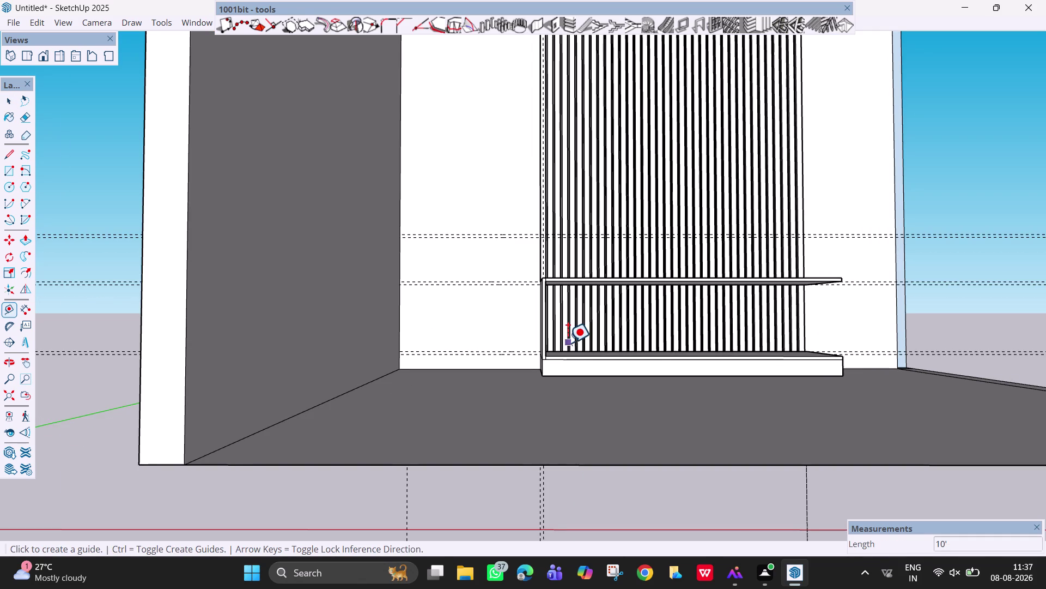
click(547, 304)
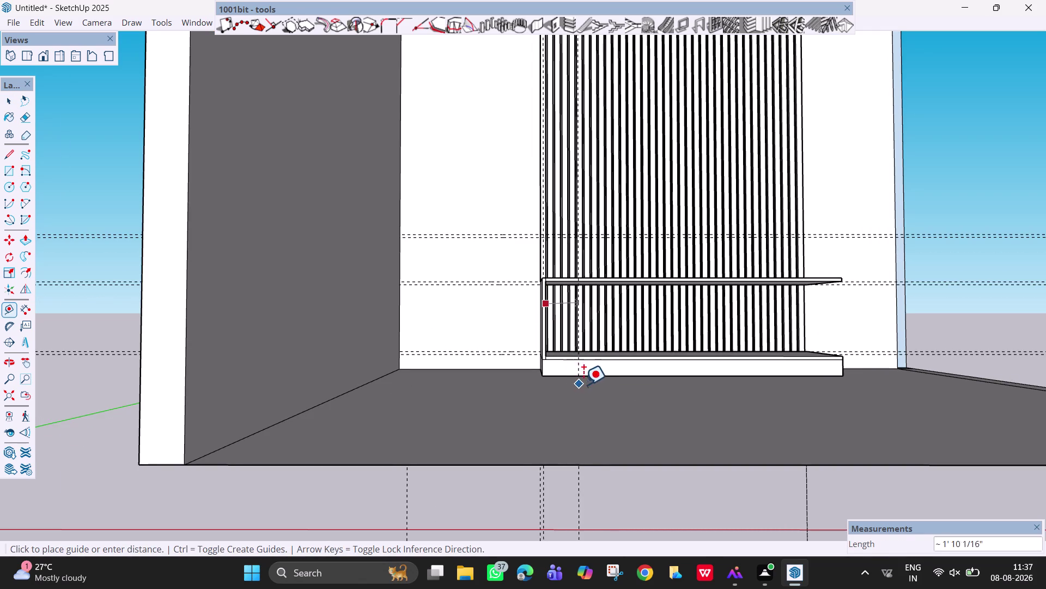
text(1)
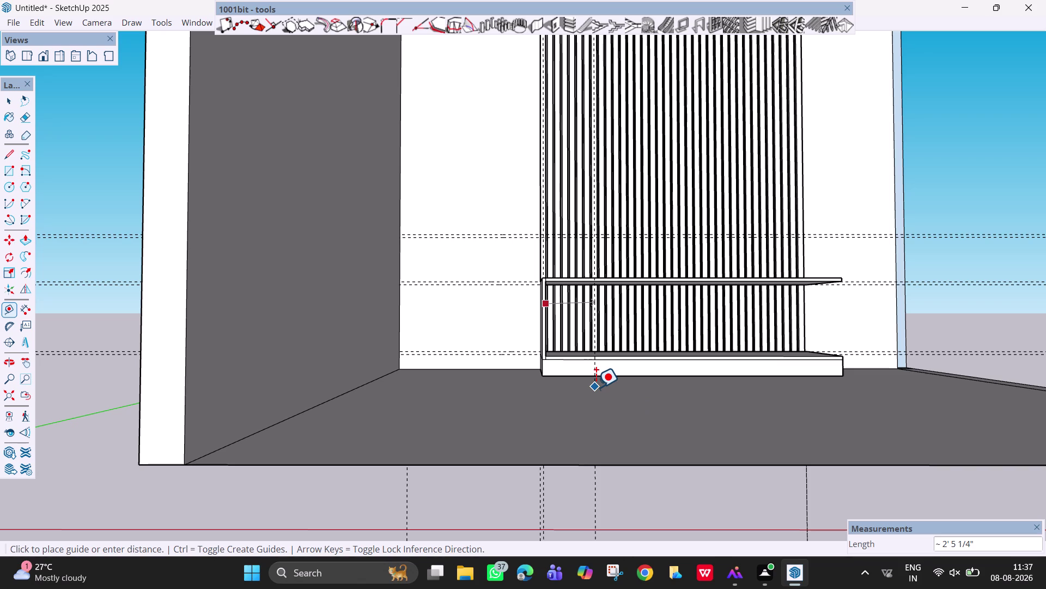
text(')
key(Return)
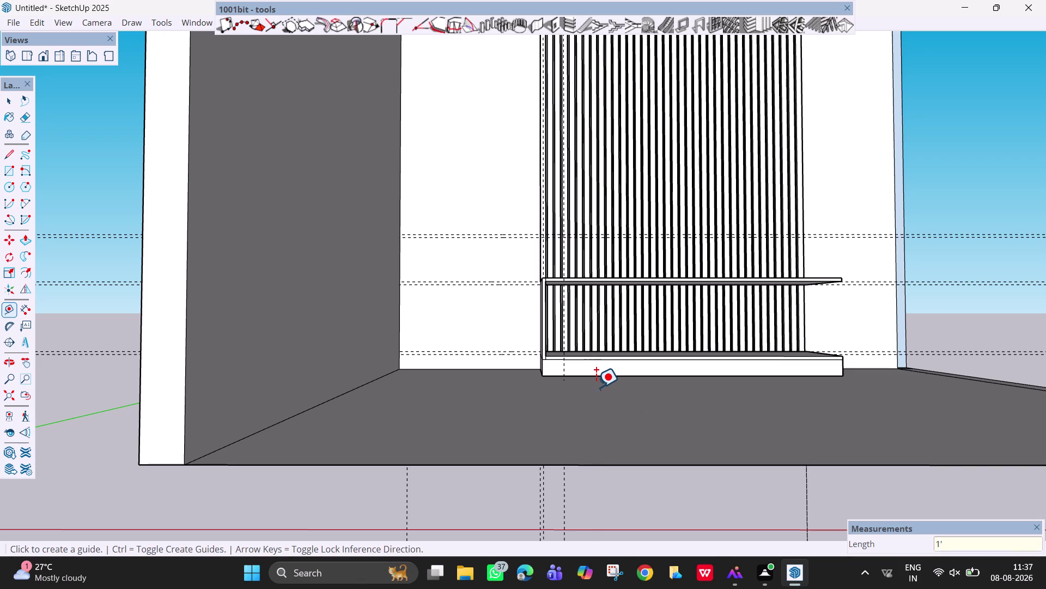
key(ctrl+z)
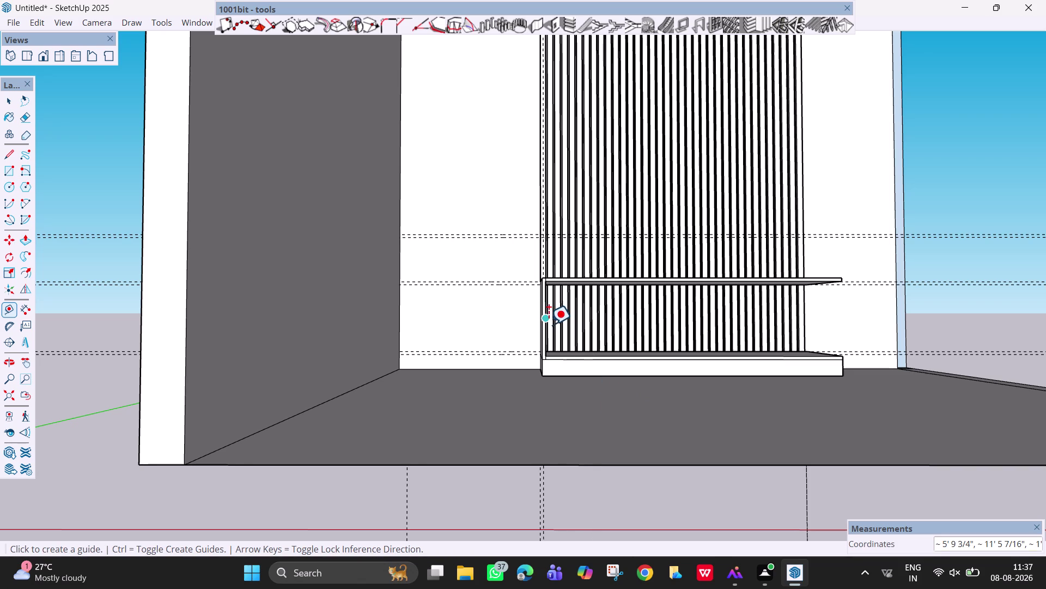
Place a guide 2' in from the bench side.
middle_drag(527, 310, 482, 311)
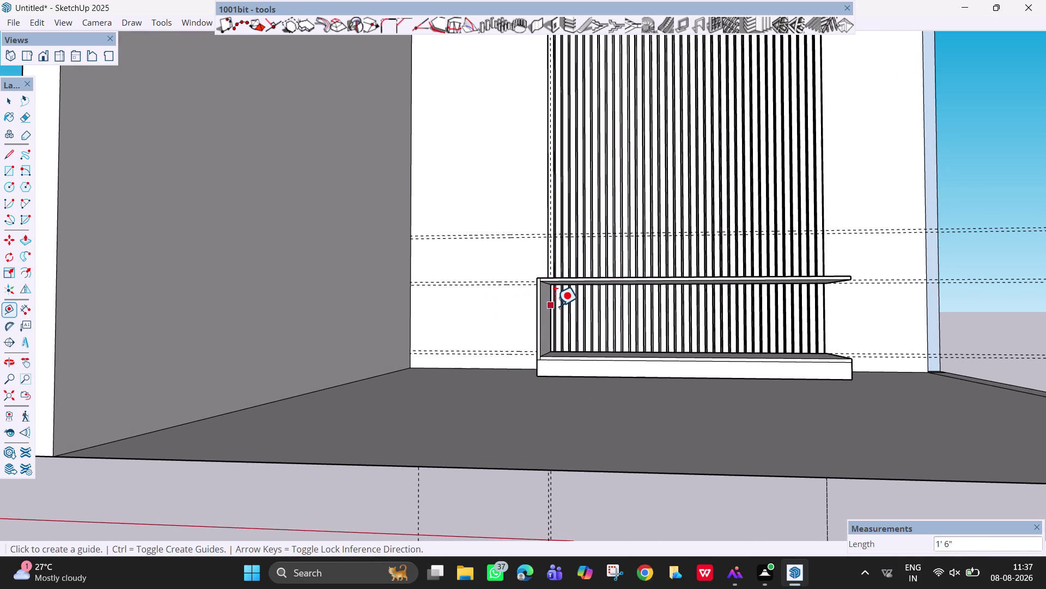
click(549, 303)
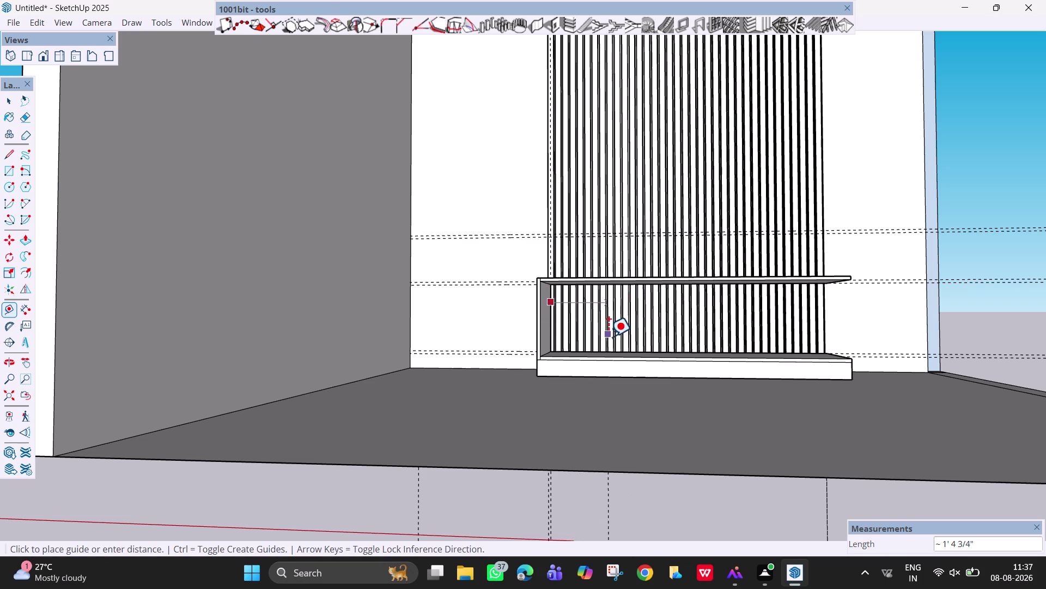
middle_drag(625, 339, 657, 356)
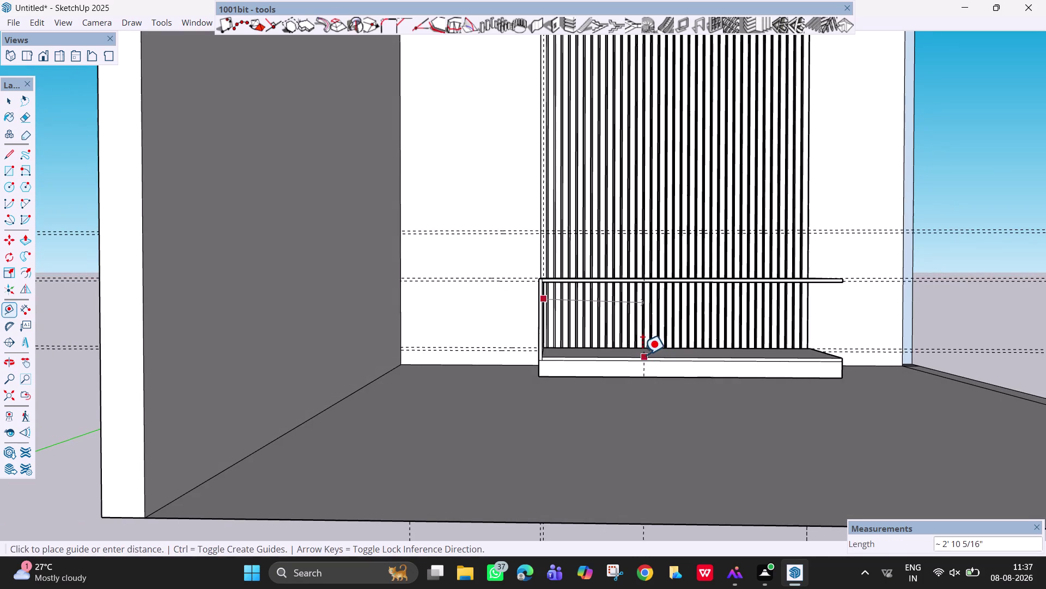
text(2)
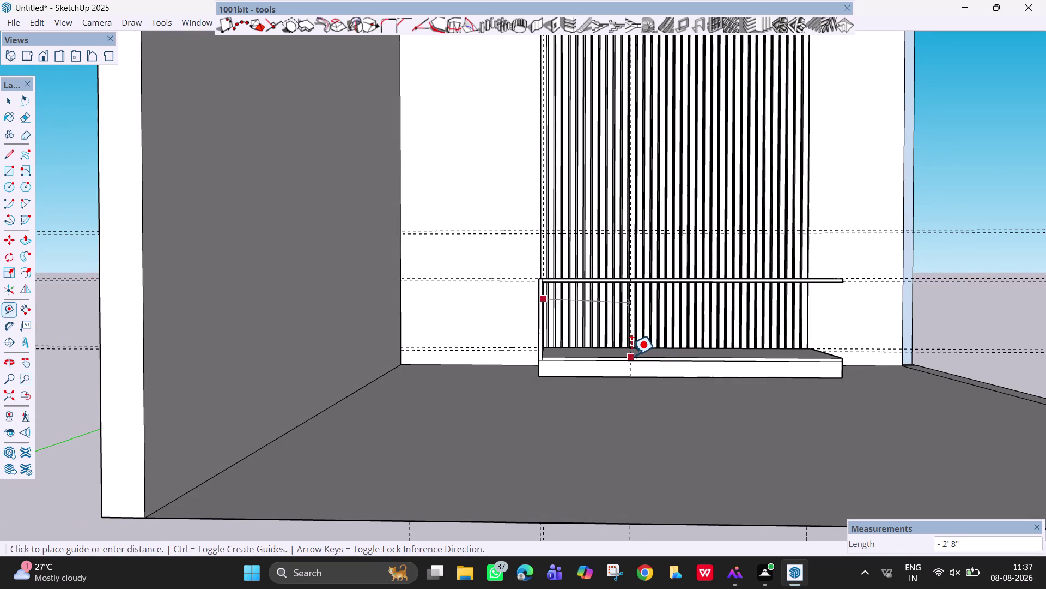
text(')
key(Return)
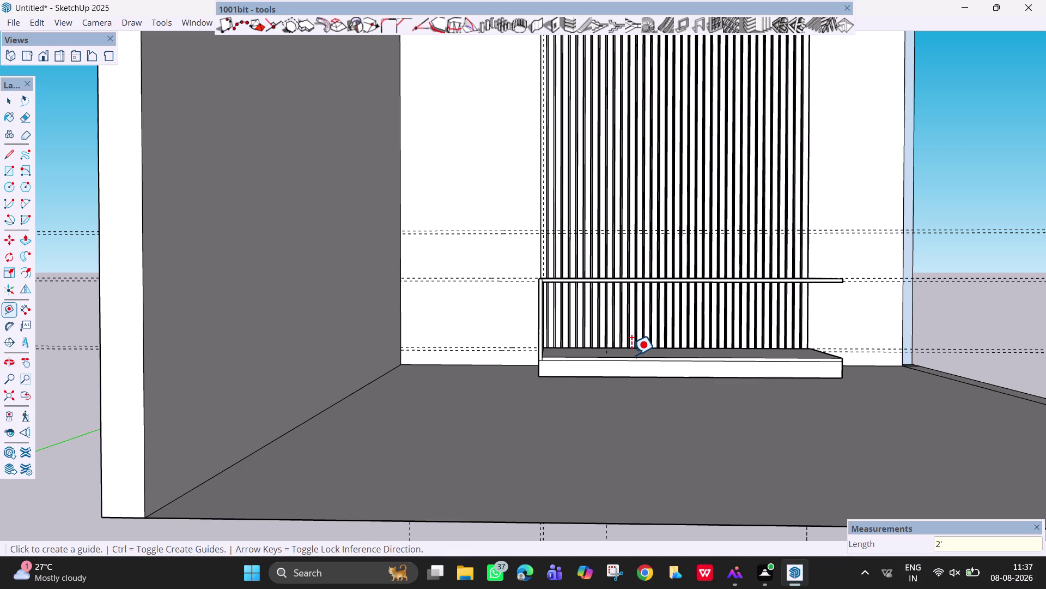
Cancel two unfinished guides and orbit to see the bench opening at an angle.
click(541, 300)
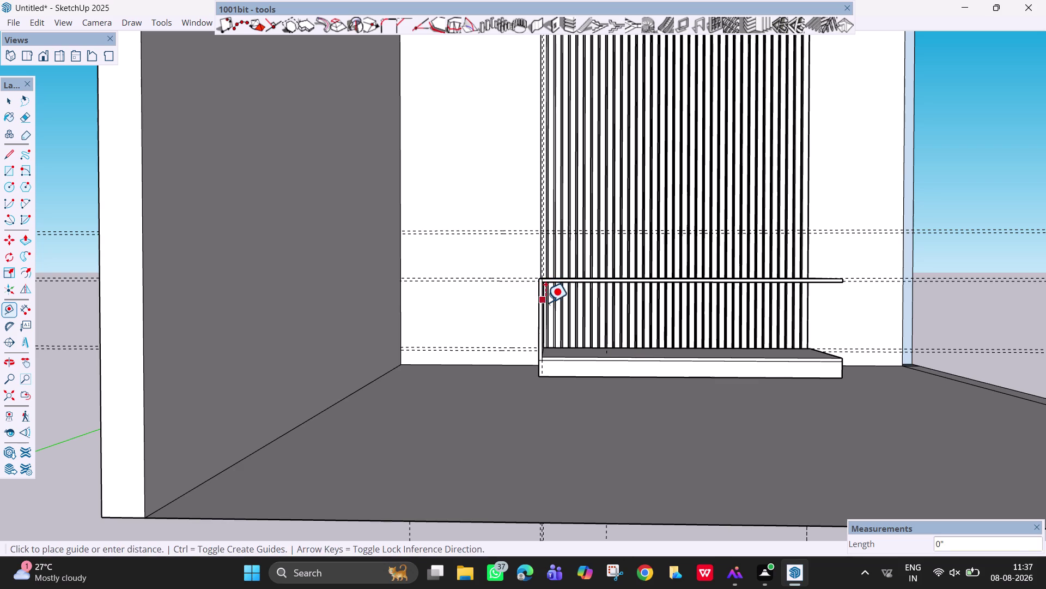
middle_drag(545, 302, 497, 299)
key(Escape)
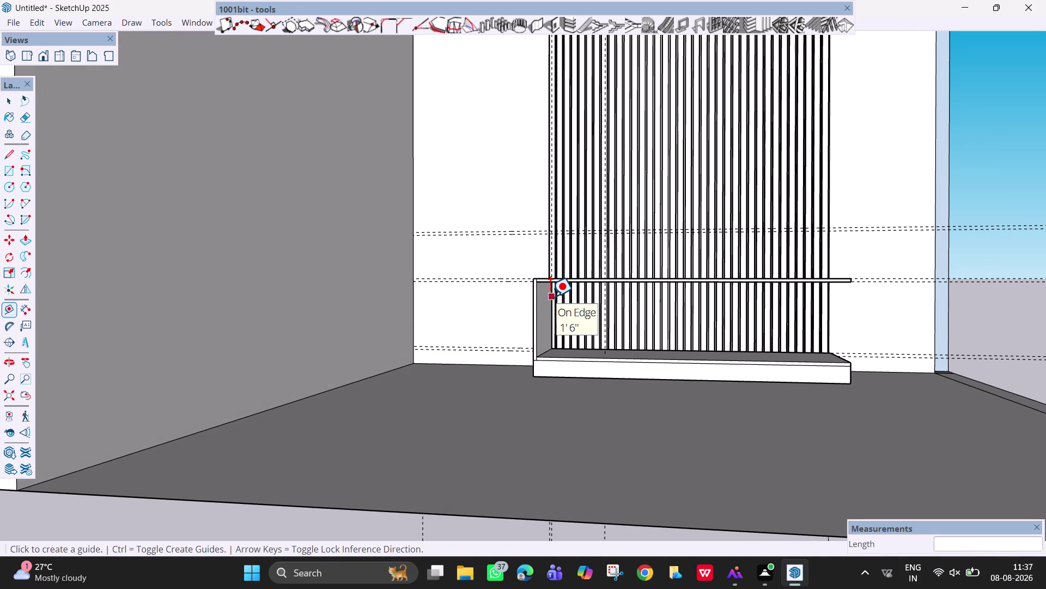
click(550, 296)
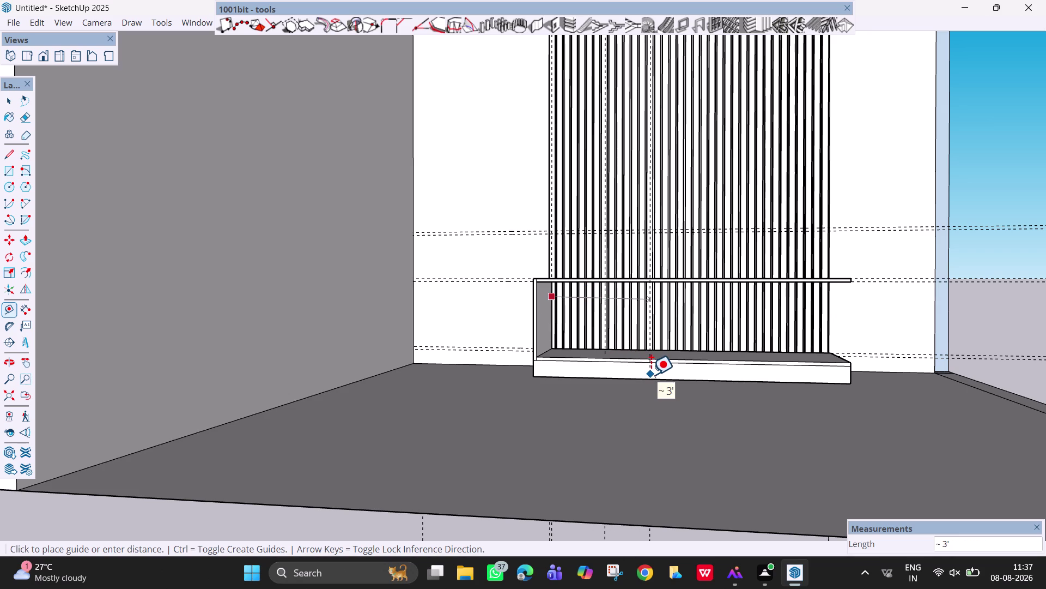
key(Escape)
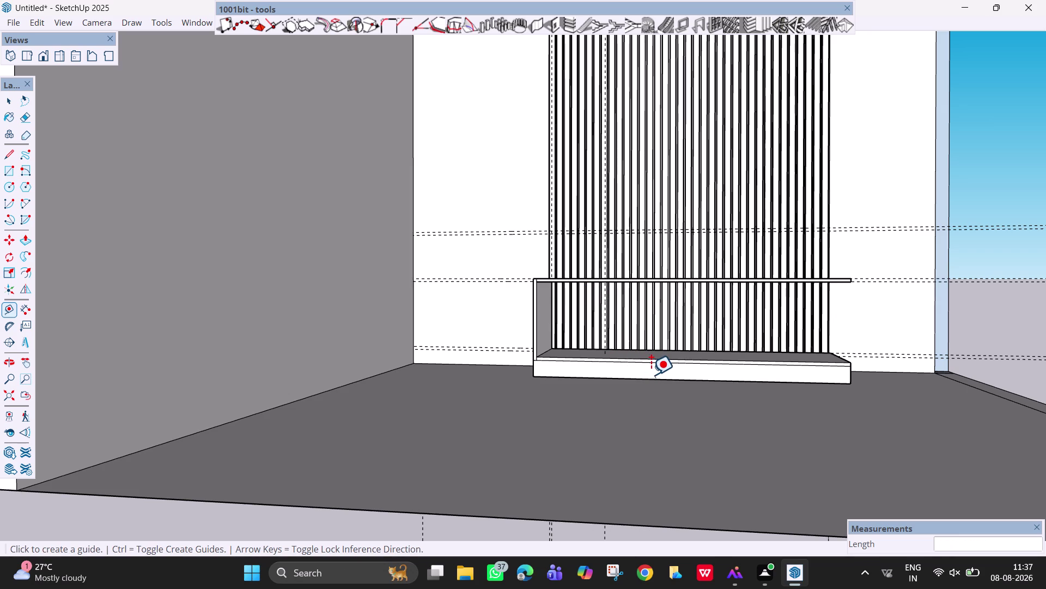
scroll(up, 3)
middle_drag(635, 315, 658, 327)
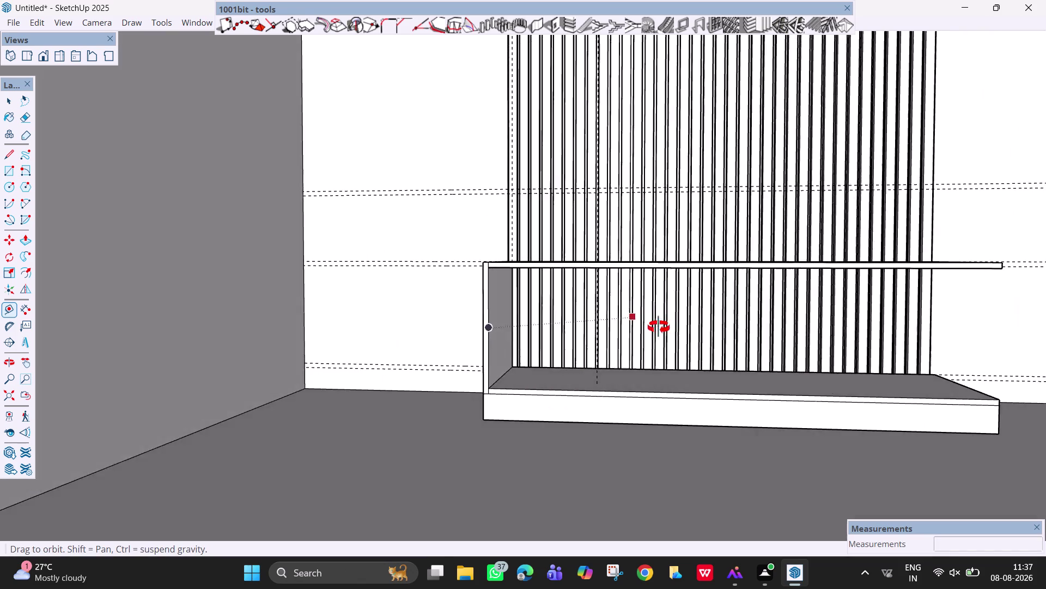
middle_drag(659, 327, 648, 329)
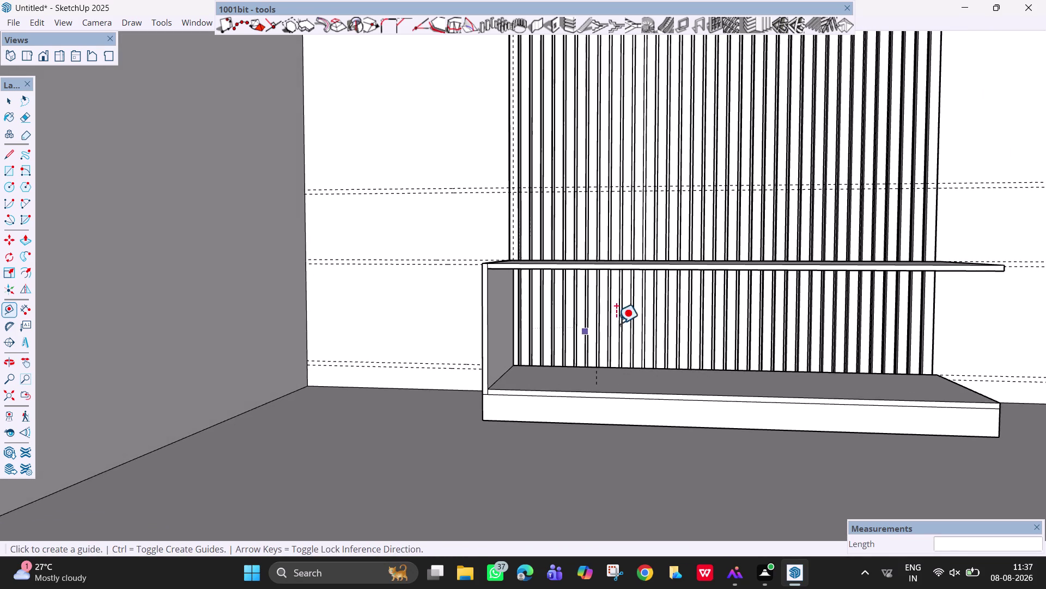
middle_drag(615, 335, 500, 368)
Erase stray guide lines in the bench opening.
key(e)
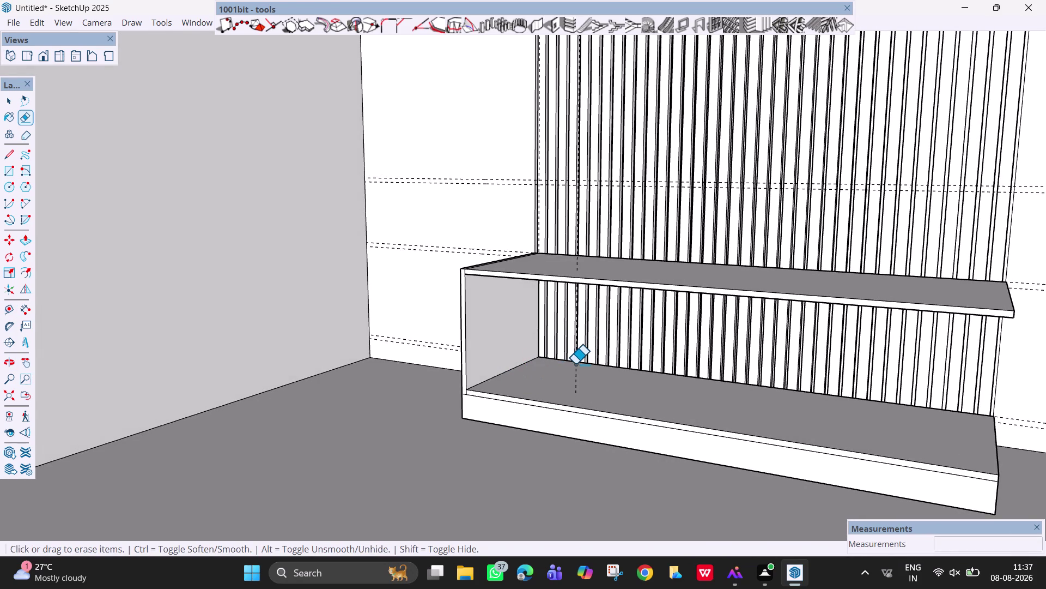
click(575, 363)
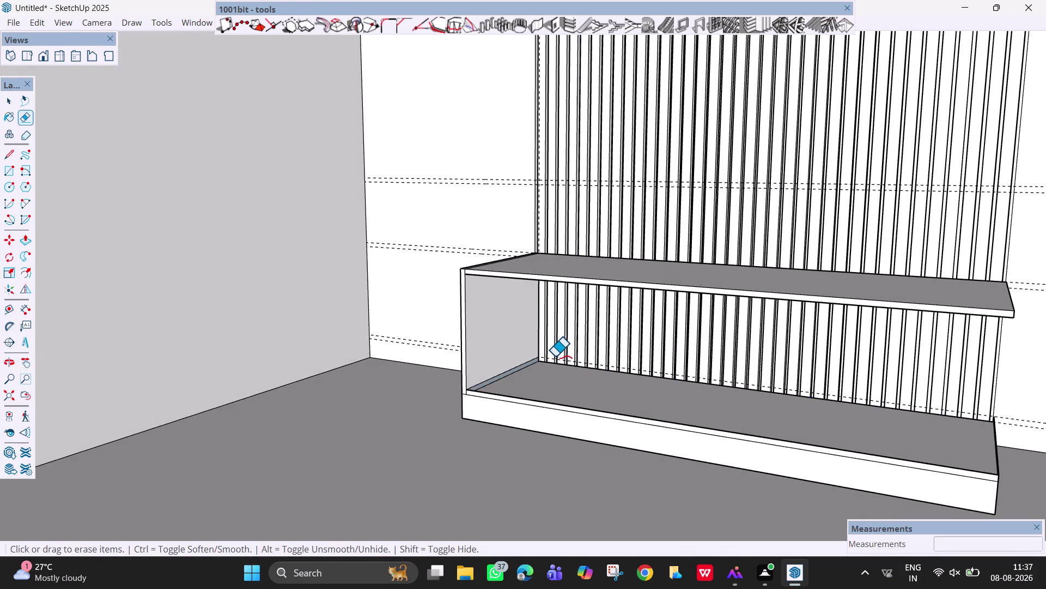
key(ctrl+z)
scroll(up, 3)
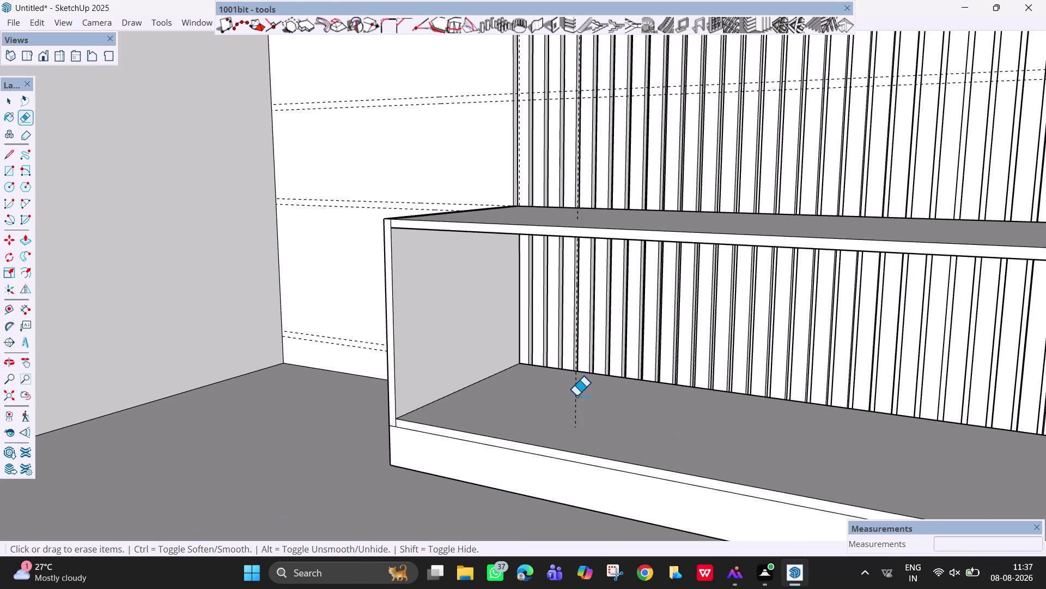
click(576, 395)
scroll(down, 3)
middle_drag(575, 368, 630, 369)
Place a guide 2' from the side panel.
key(t)
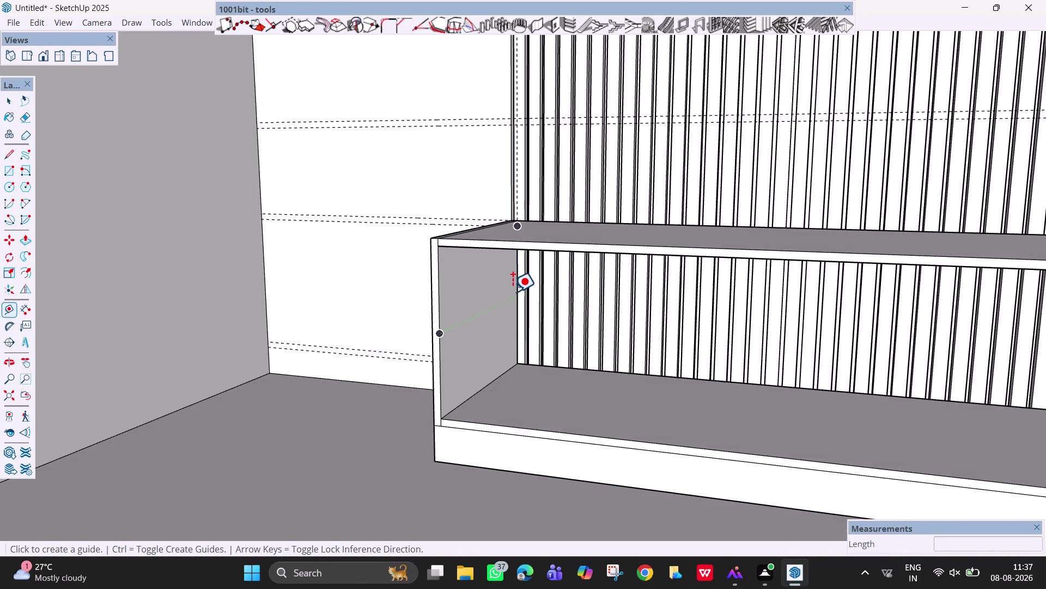
click(515, 309)
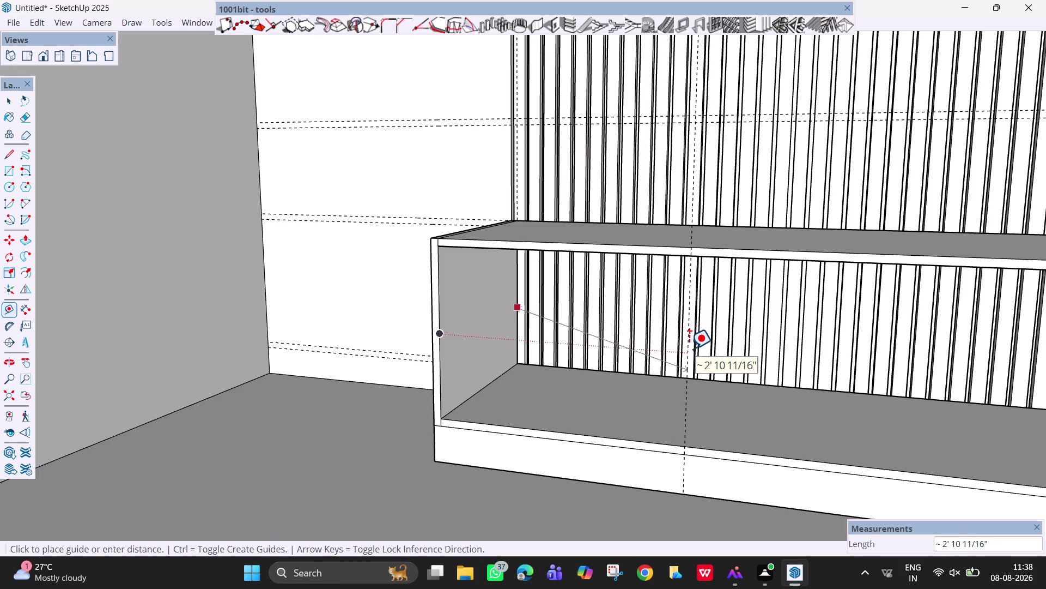
key(2)
key(apostrophe)
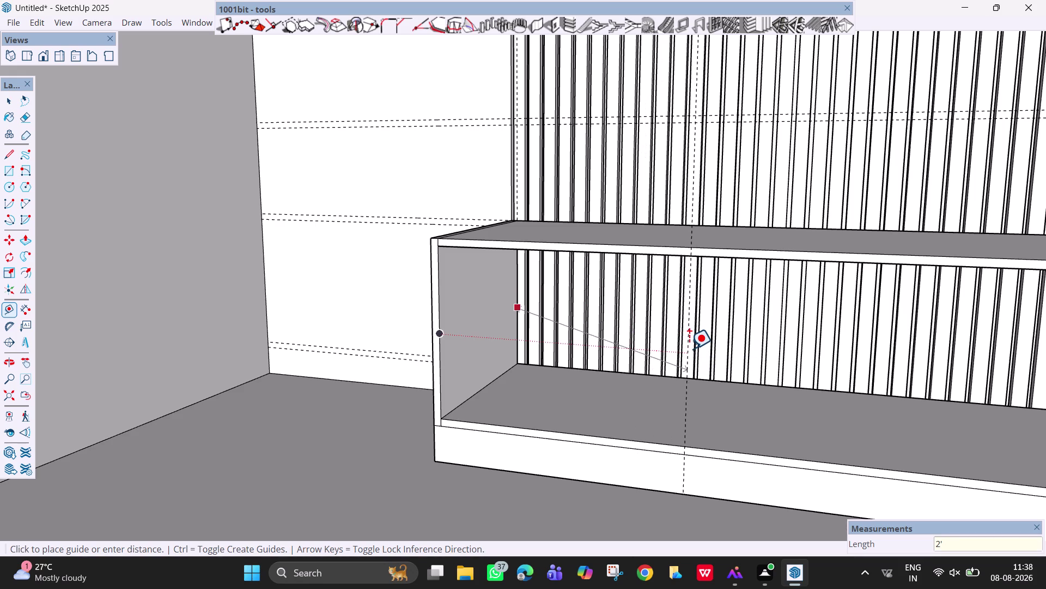
key(Return)
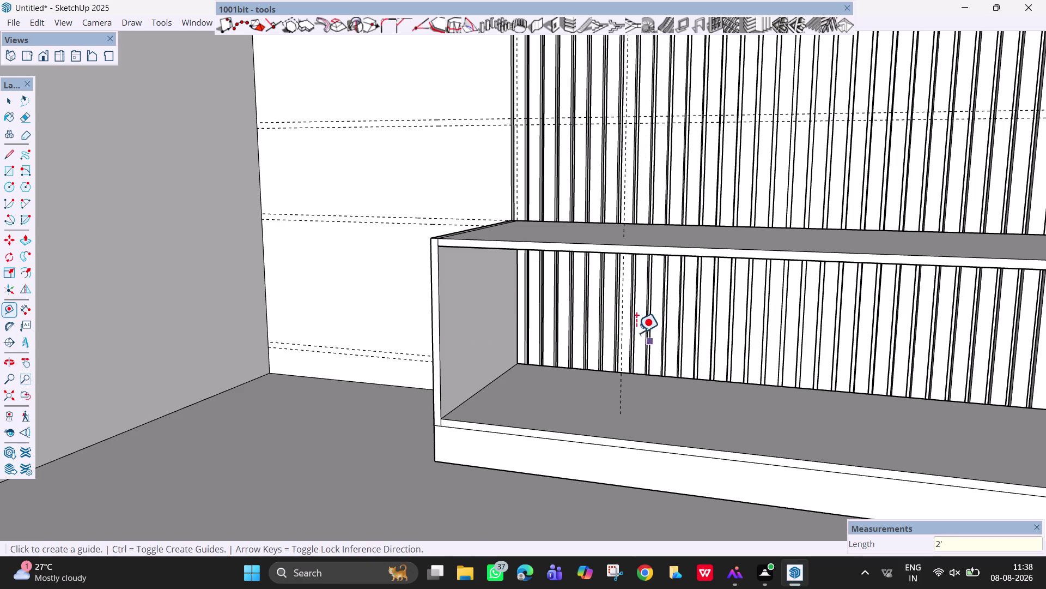
Attempt a 4' guide from the side panel.
middle_drag(638, 334, 737, 341)
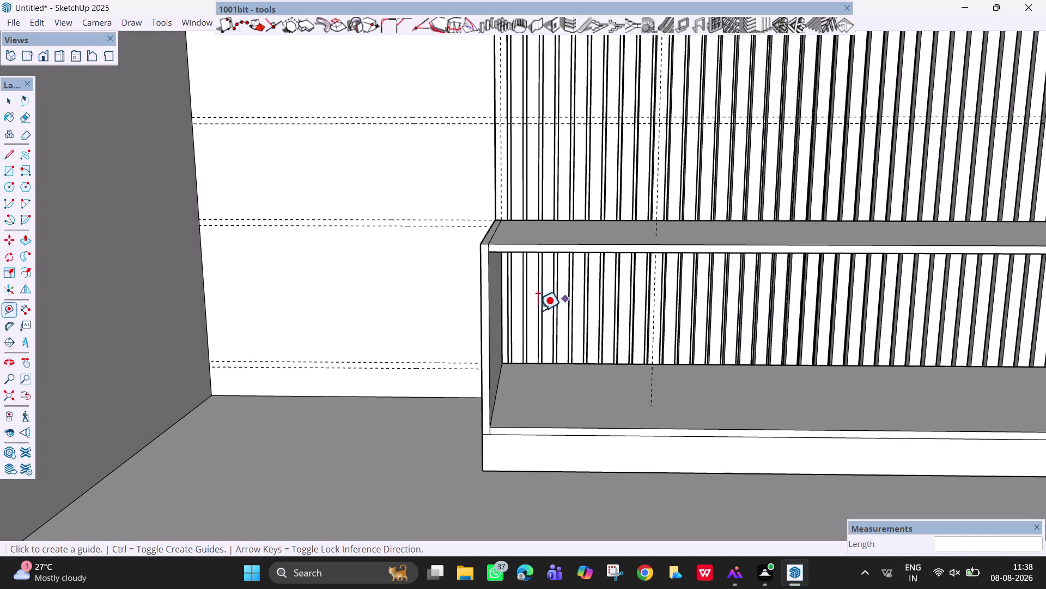
click(501, 315)
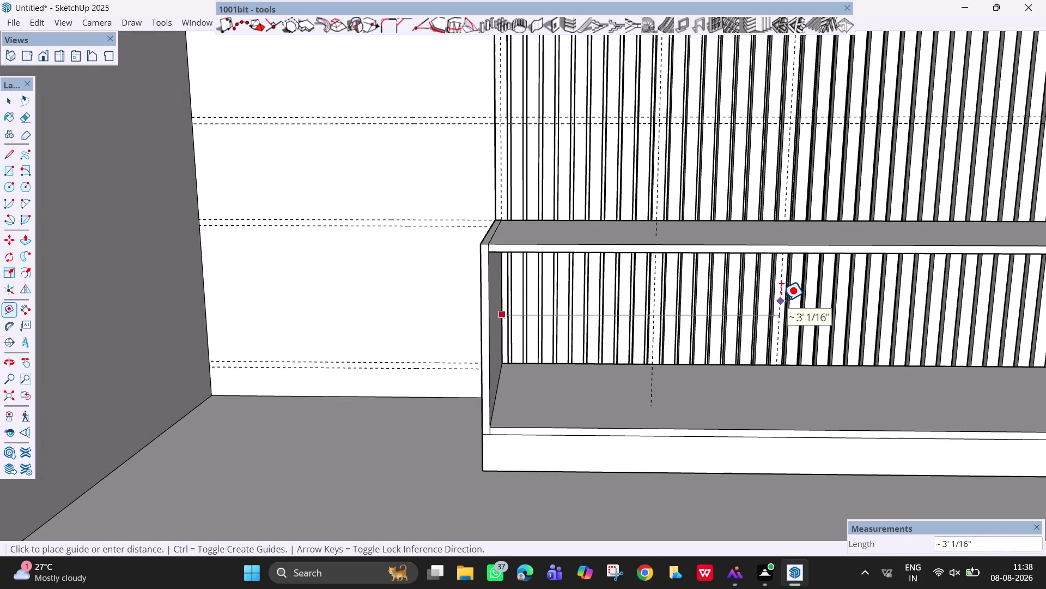
key(Right)
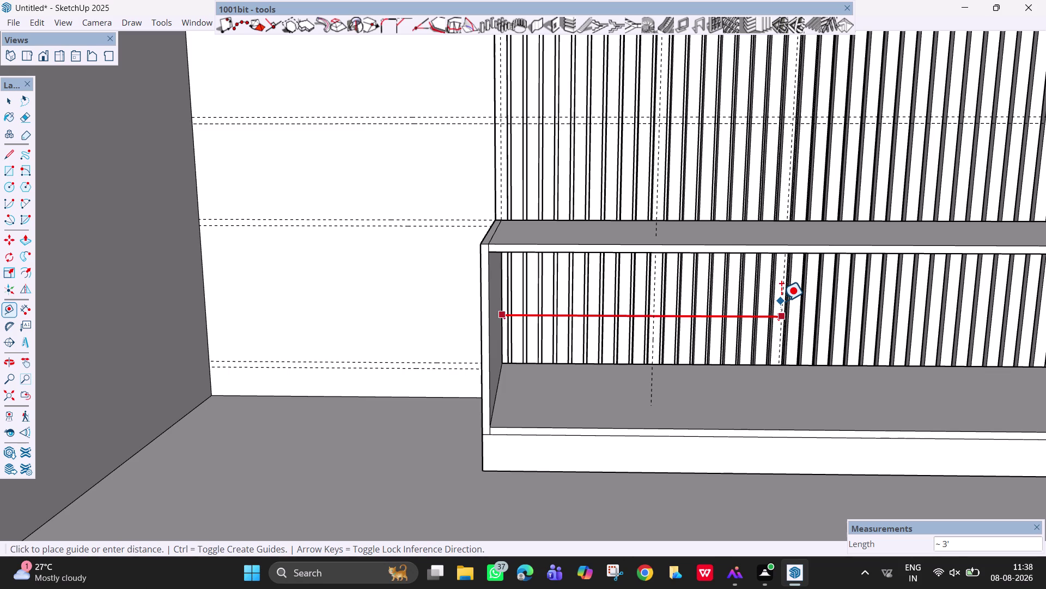
key(4)
key(apostrophe)
key(Return)
middle_drag(885, 340, 790, 346)
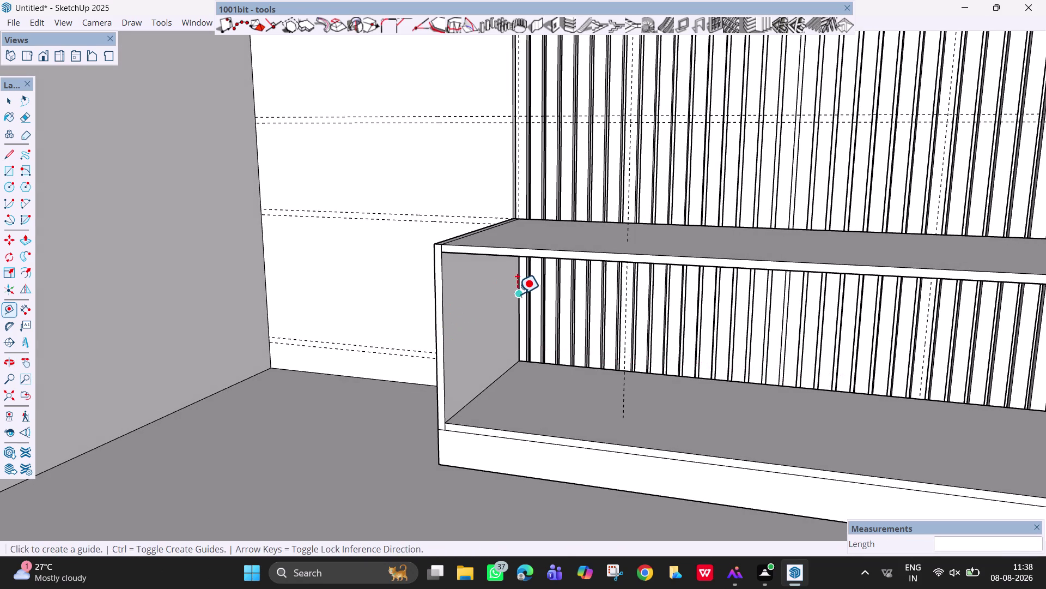
Place another guide 2' from the side panel and return to the Eraser.
click(517, 314)
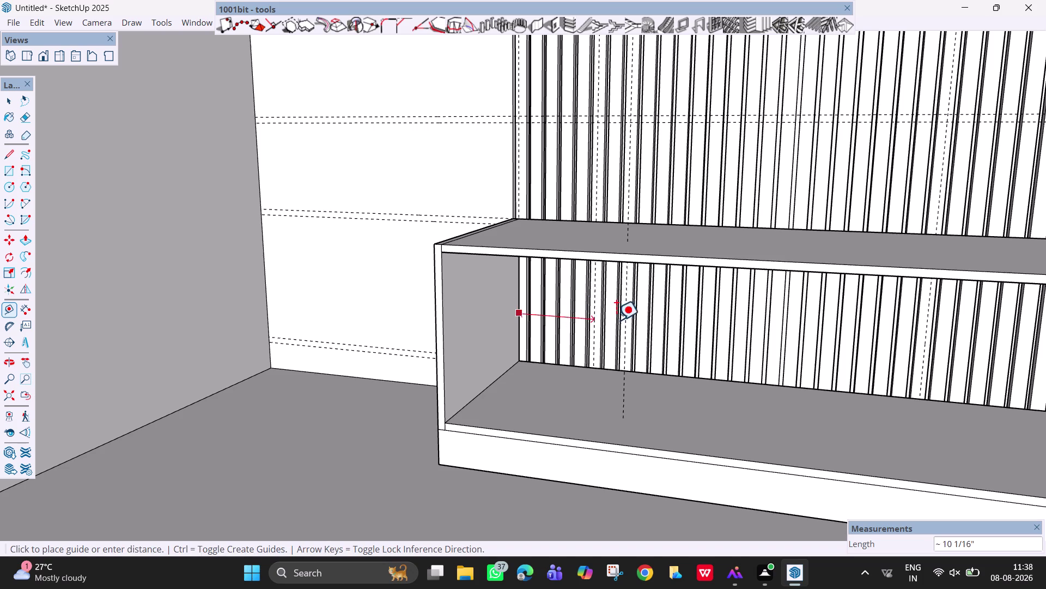
key(Right)
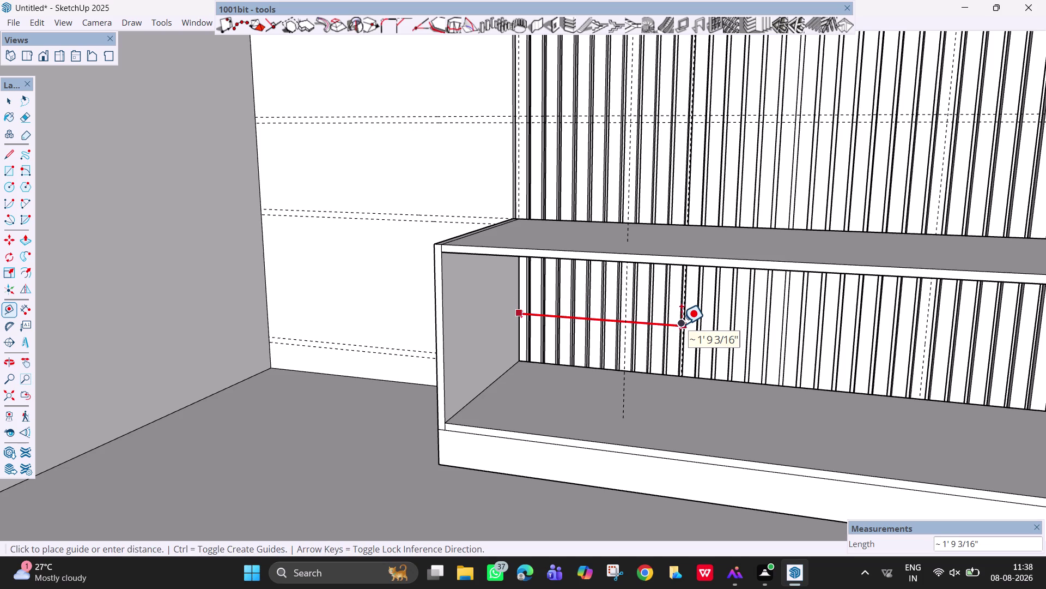
text(2')
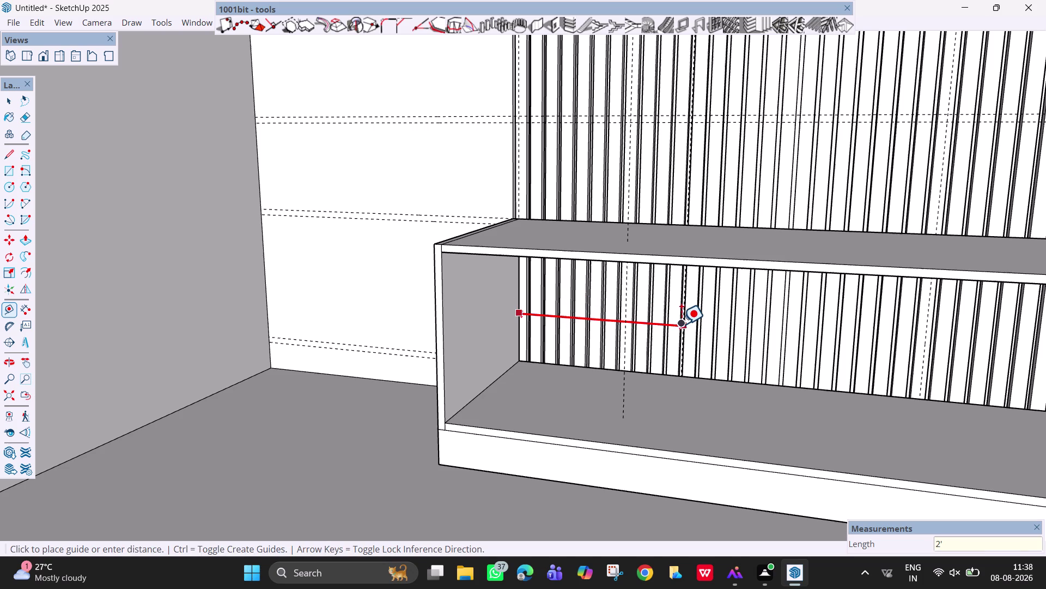
key(Return)
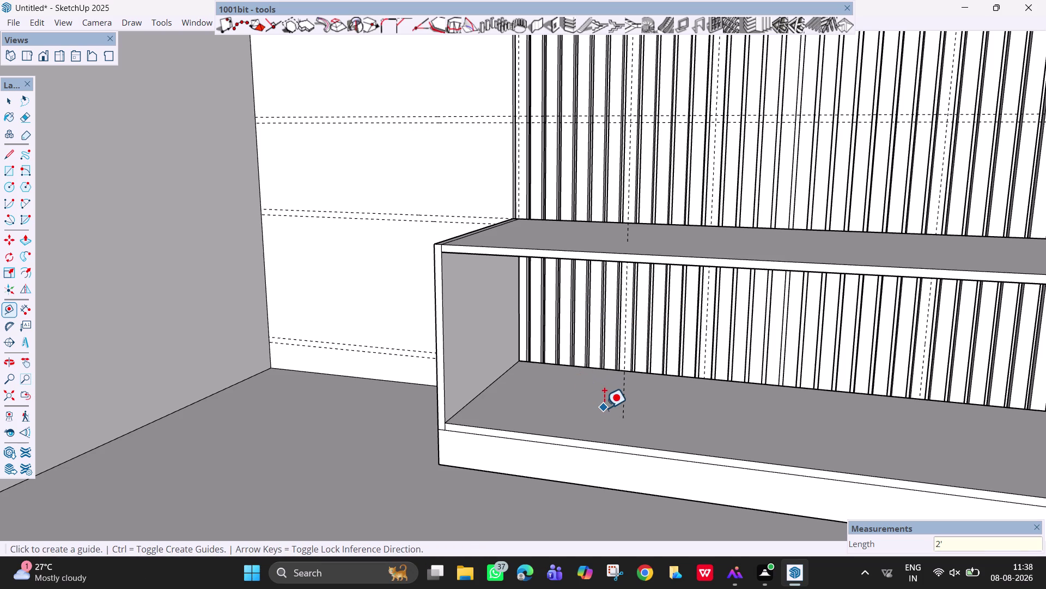
key(e)
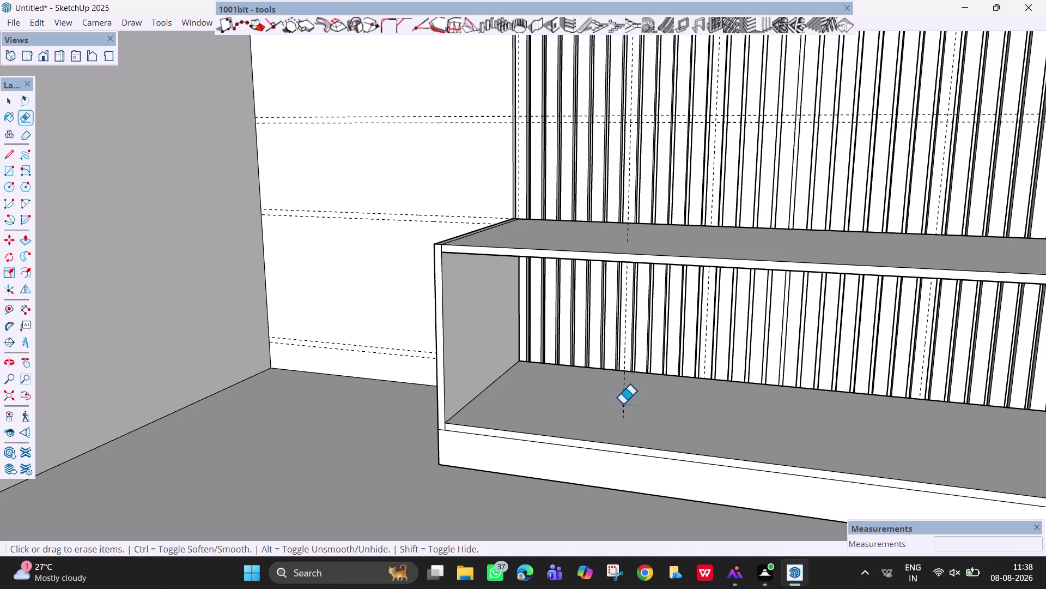
click(624, 403)
scroll(down, 3)
middle_drag(656, 384, 700, 385)
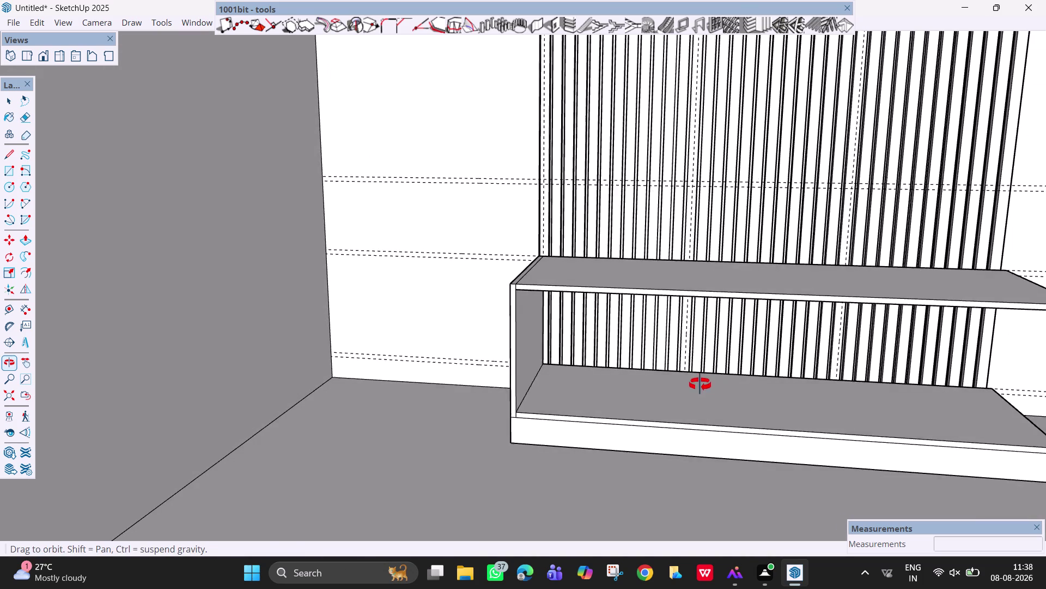
middle_drag(701, 386, 694, 358)
scroll(down, 3)
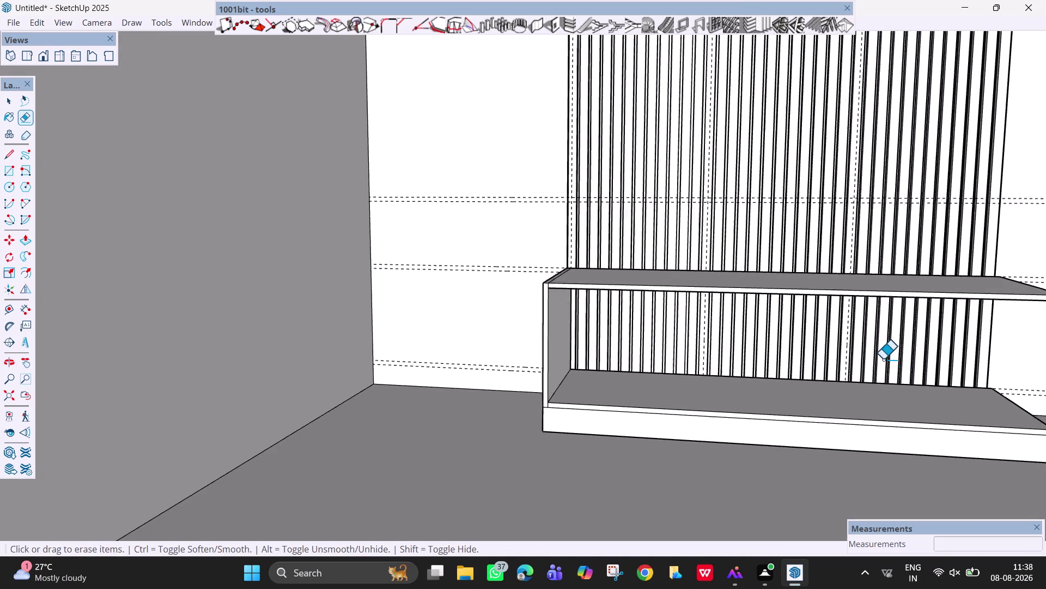
scroll(down, 3)
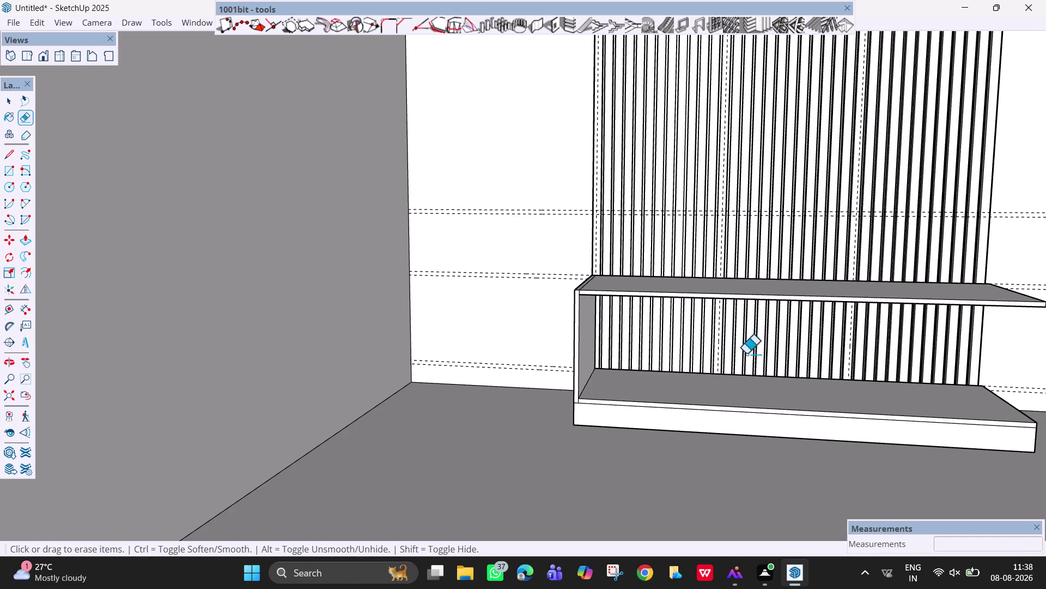
middle_drag(747, 353, 540, 333)
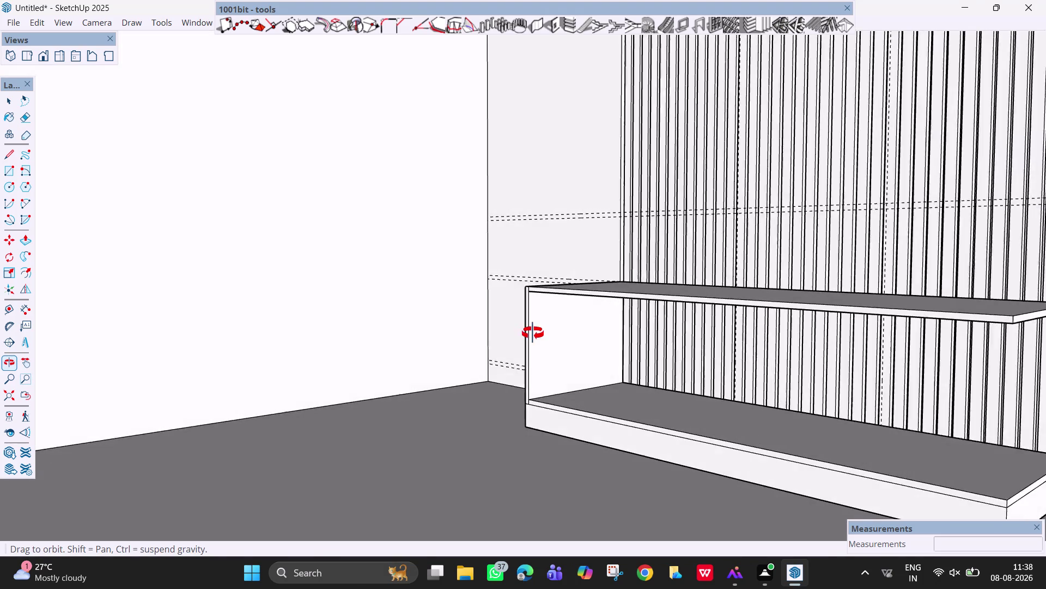
middle_drag(540, 333, 695, 365)
middle_drag(739, 330, 744, 315)
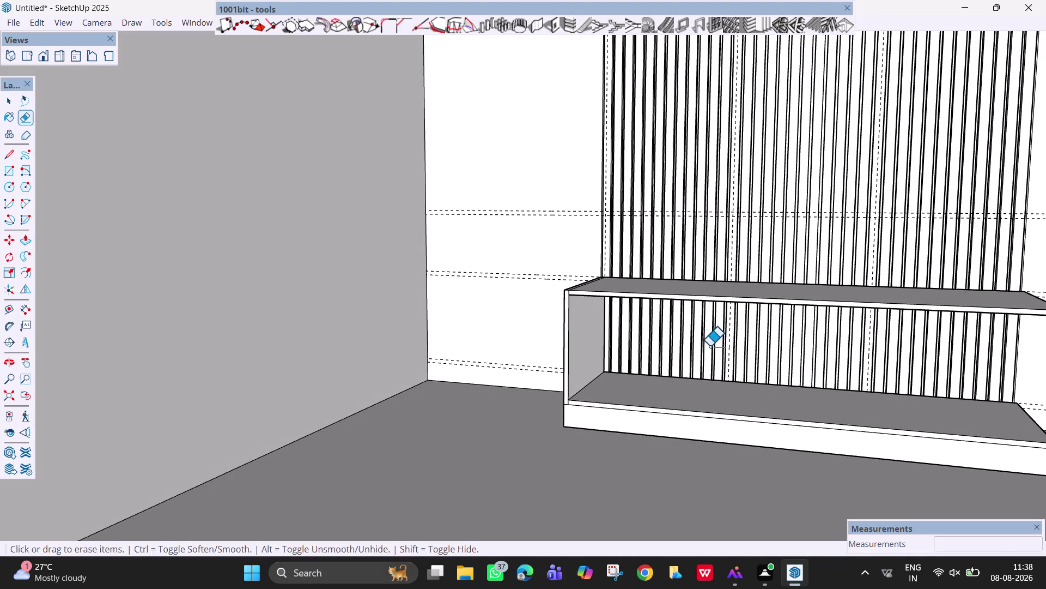
middle_drag(714, 347, 743, 345)
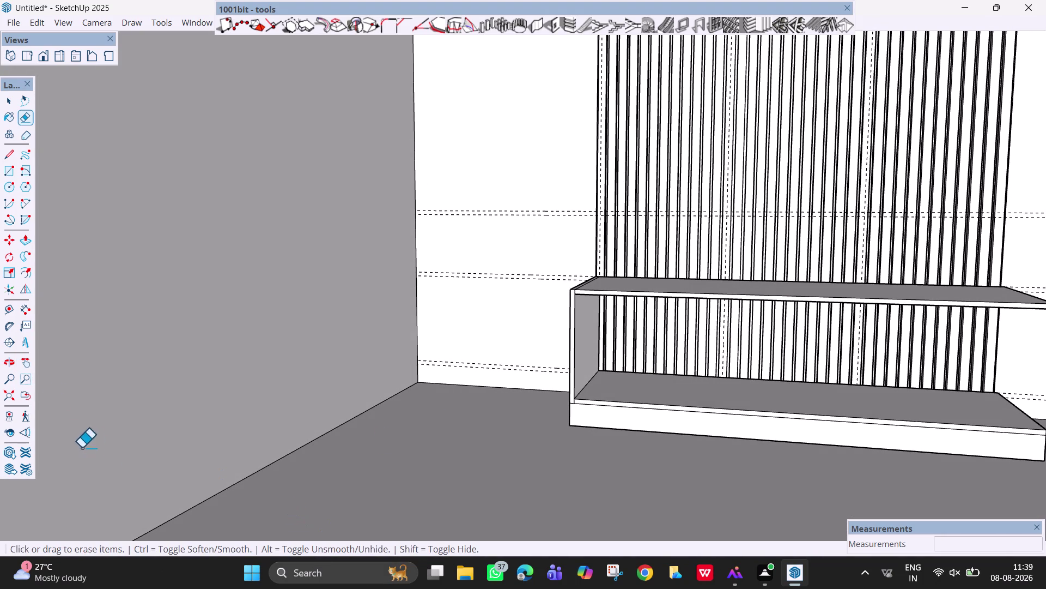
click(27, 306)
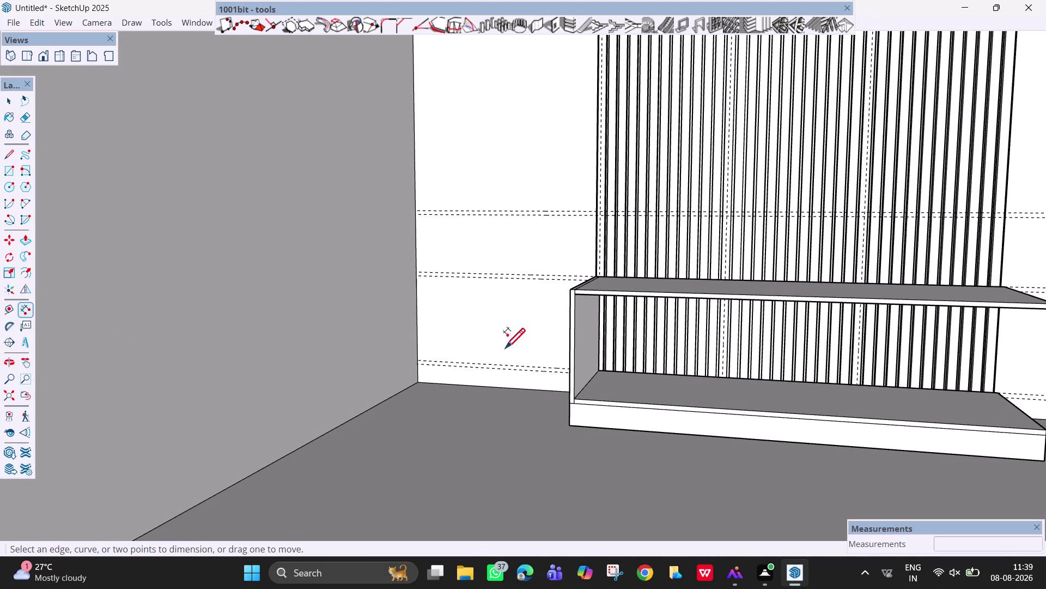
click(725, 320)
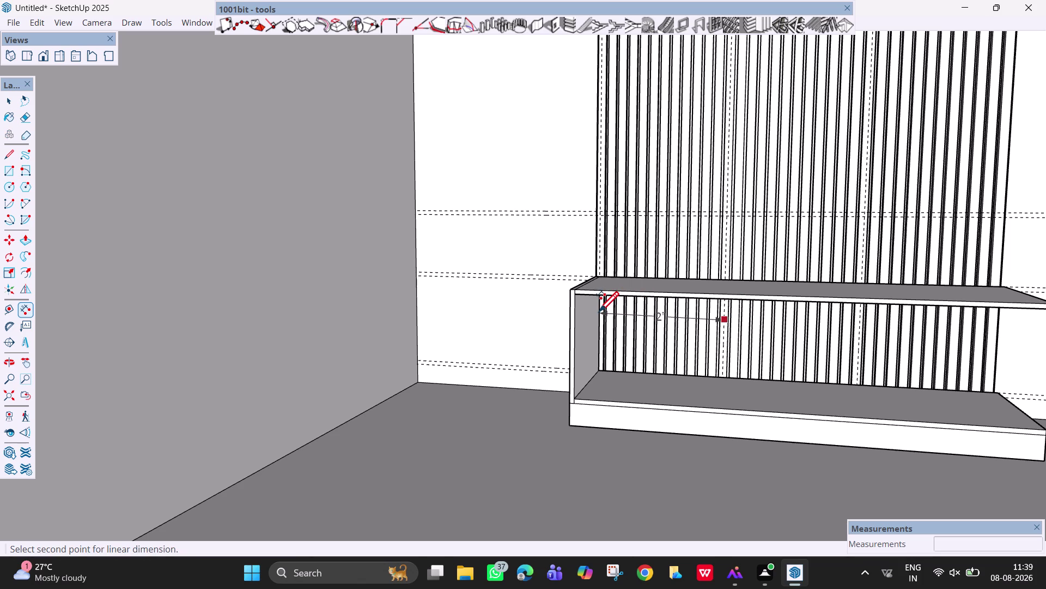
key(Escape)
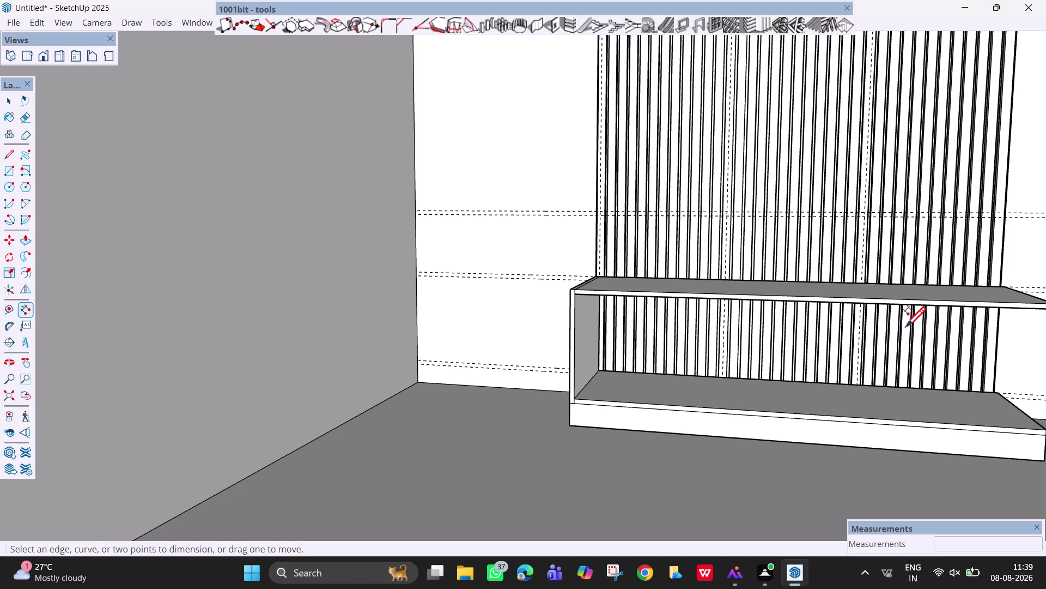
key(e)
scroll(up, 3)
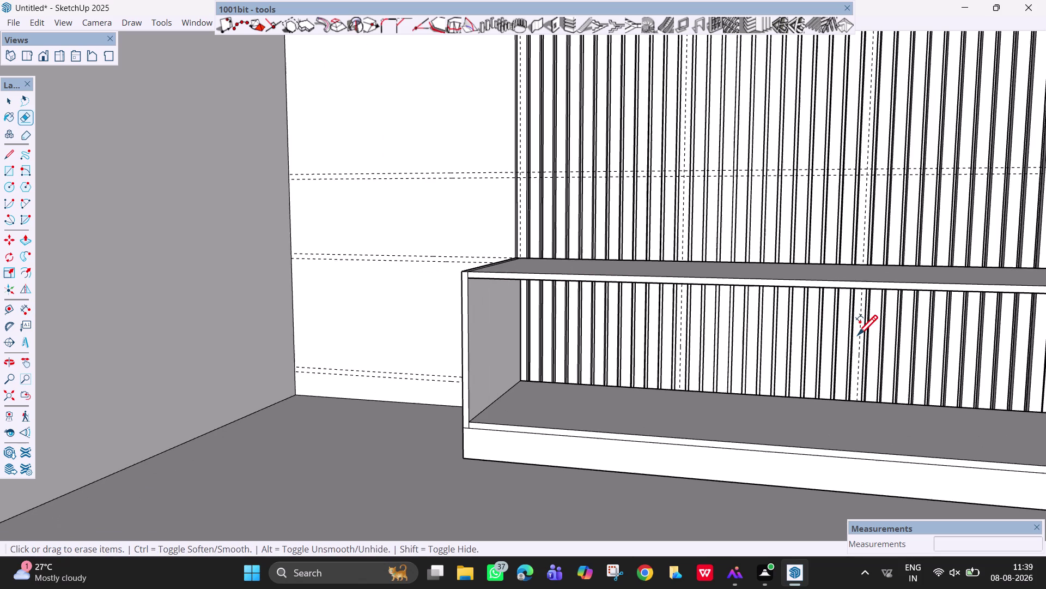
key(e)
click(861, 336)
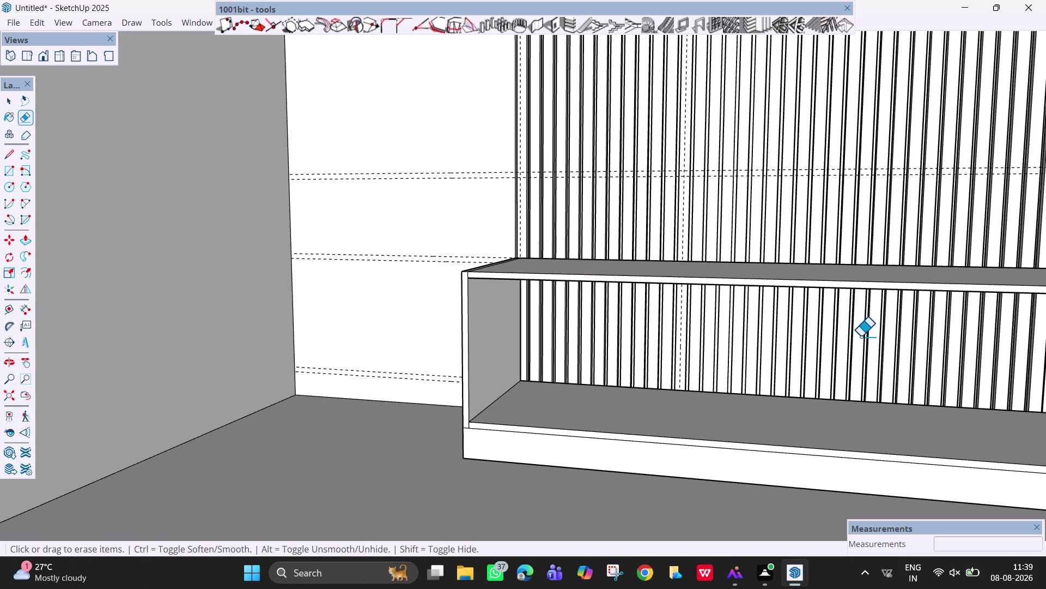
scroll(down, 3)
middle_drag(715, 380, 687, 366)
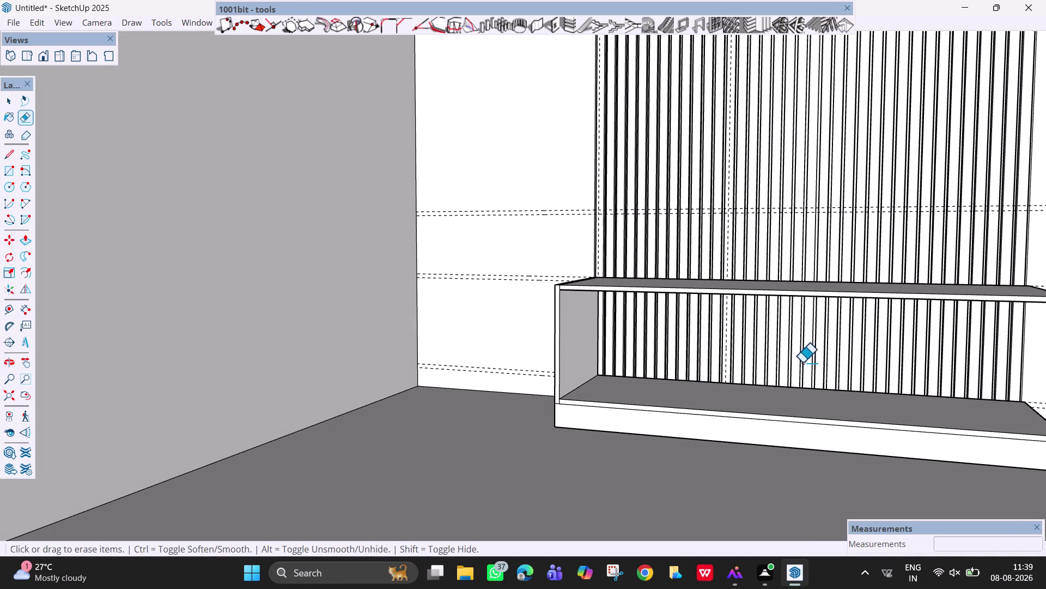
middle_drag(820, 367, 852, 379)
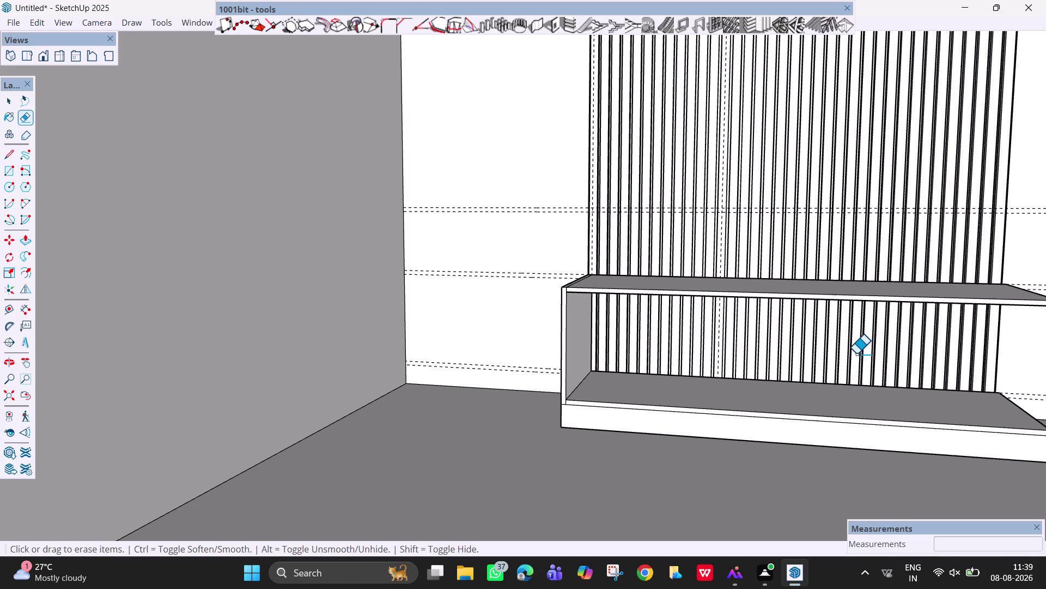
click(718, 333)
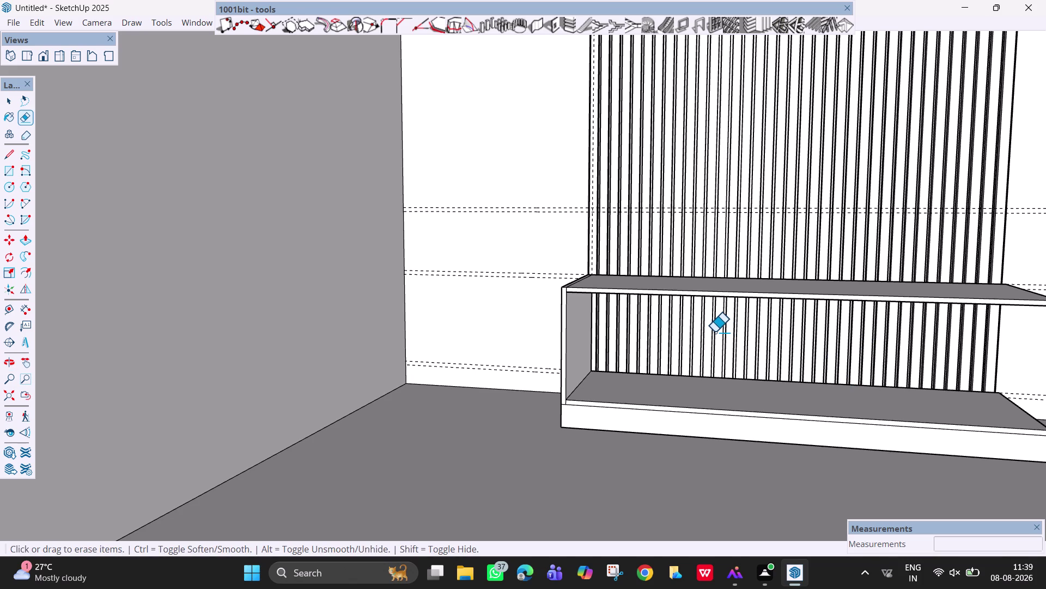
key(t)
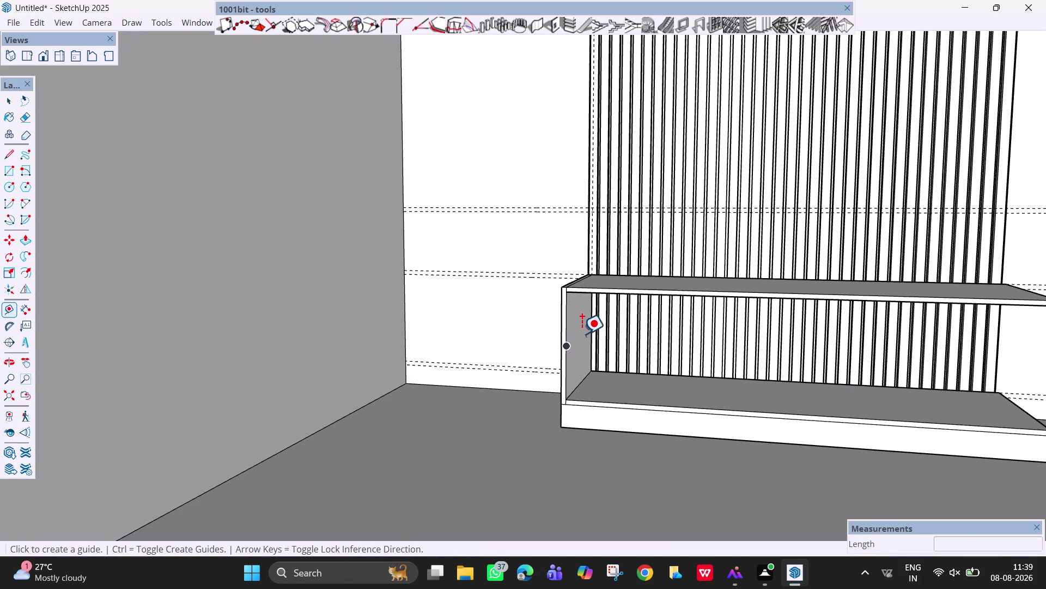
Place a guide 1'6" in from the bench's inner left side.
click(593, 309)
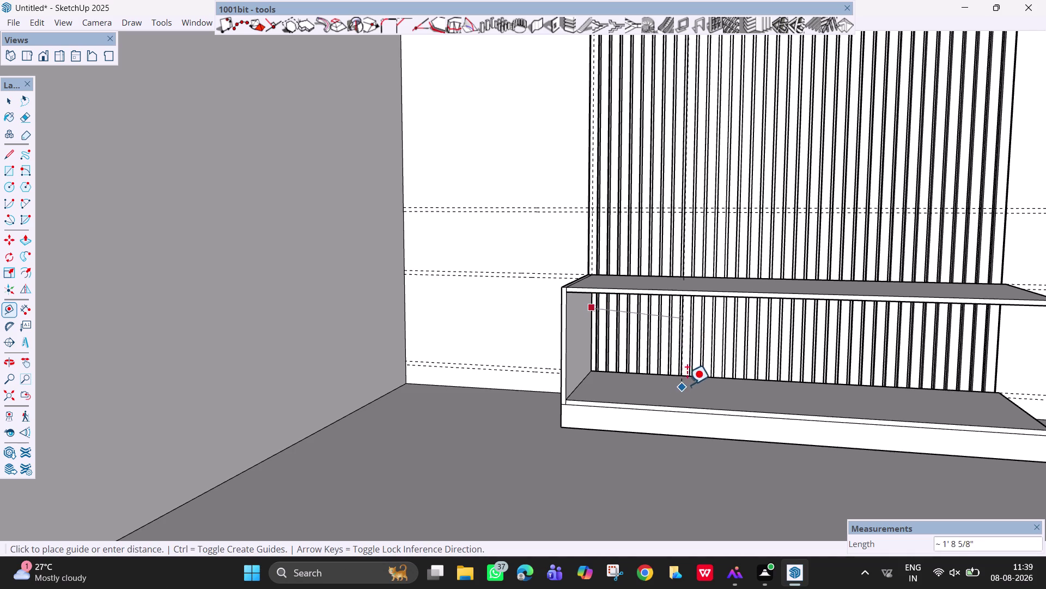
scroll(up, 3)
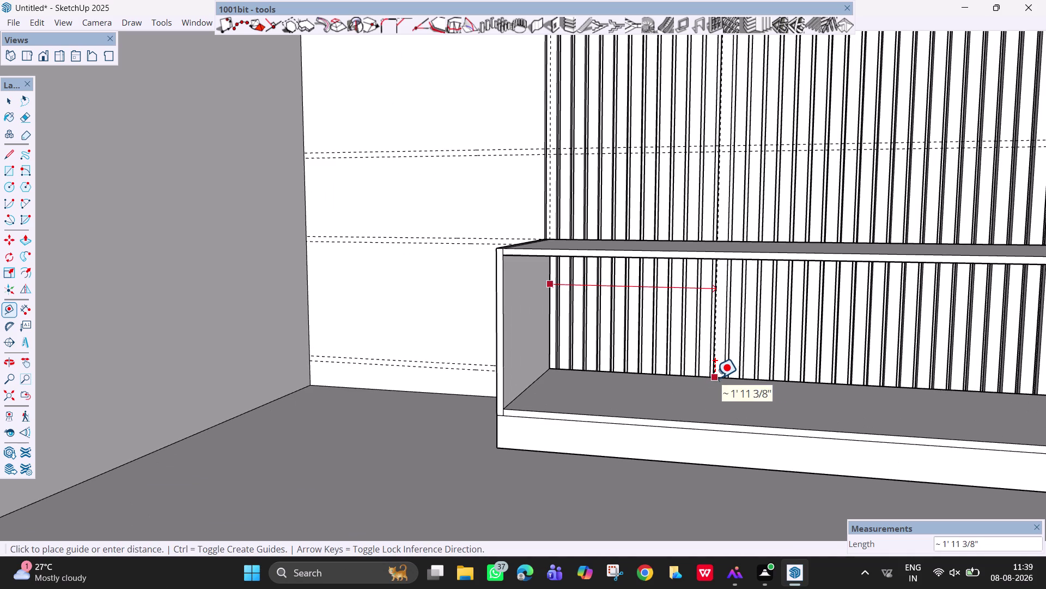
key(Right)
key(1)
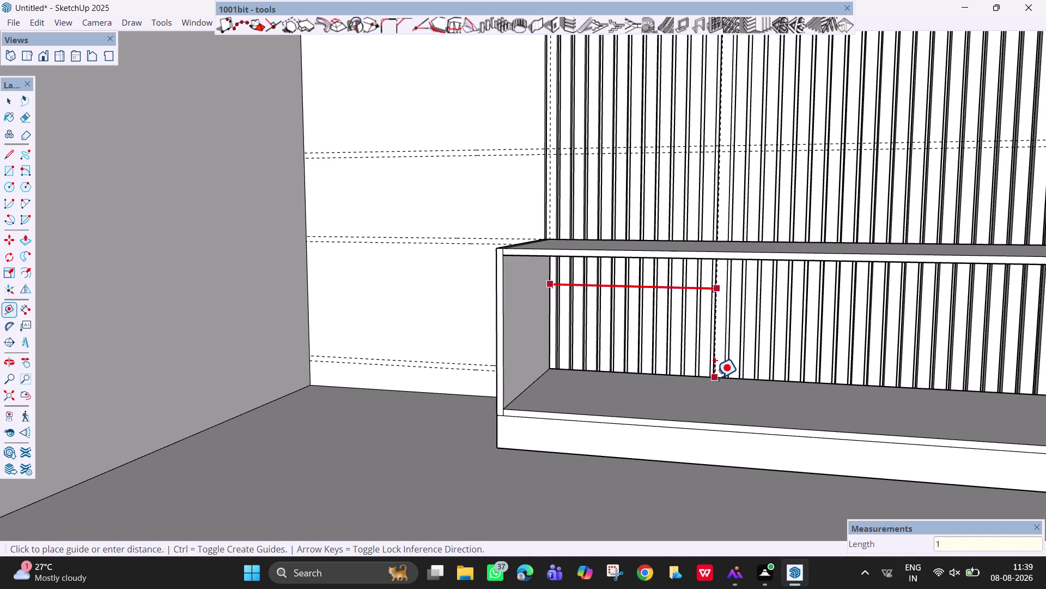
text('6)
key(shift+quotedbl)
key(Return)
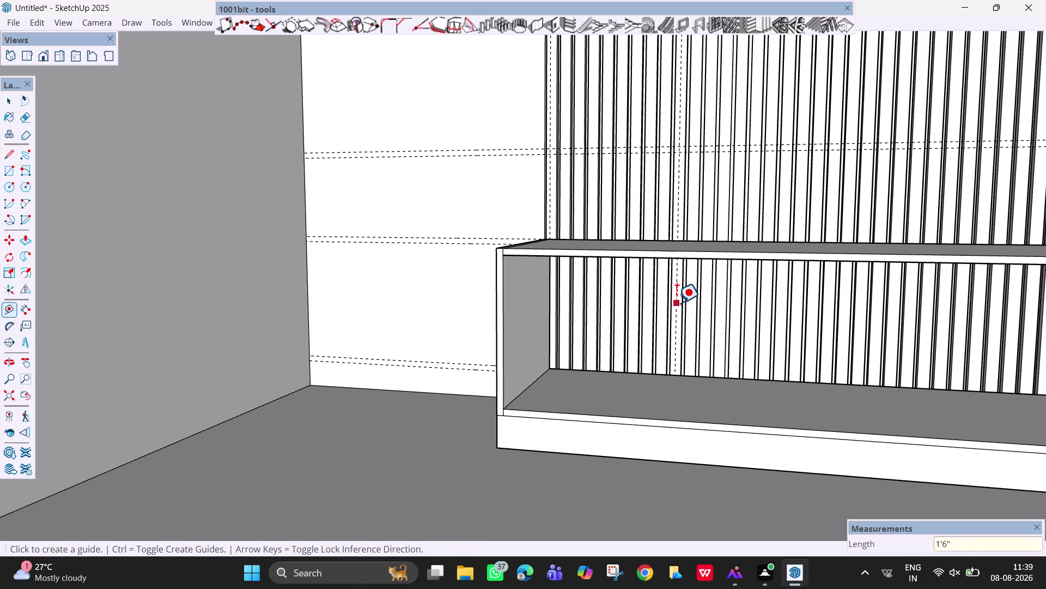
Place the next guide 1'6" further right, then cancel another.
click(677, 303)
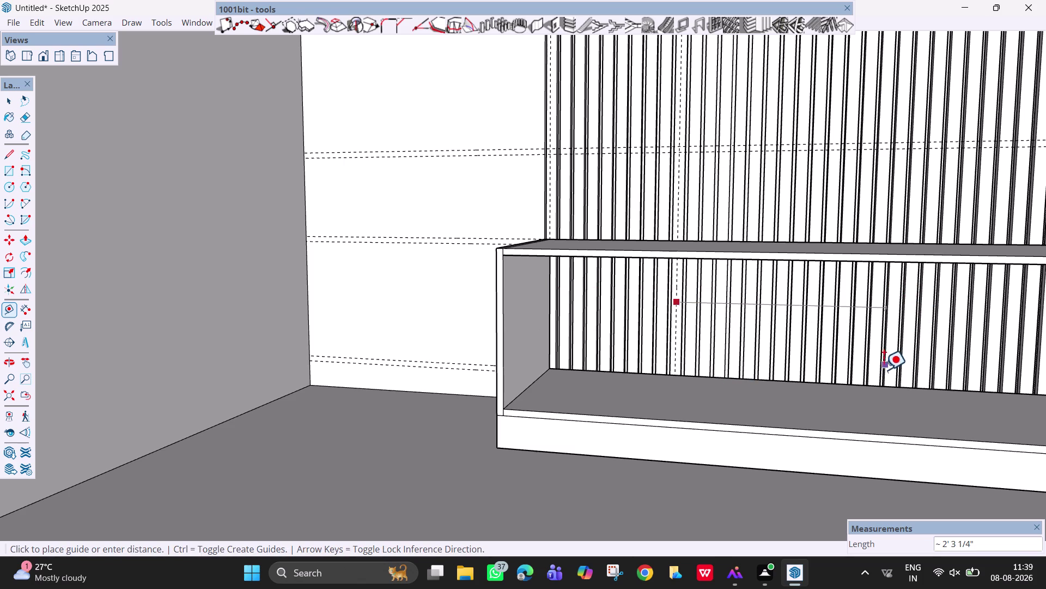
text(1)
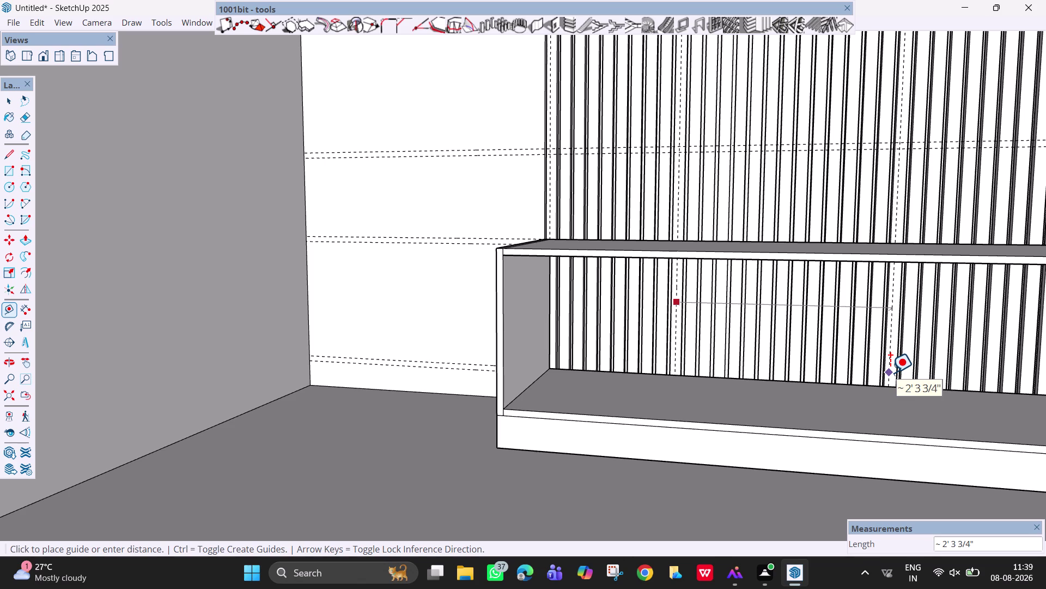
text('6")
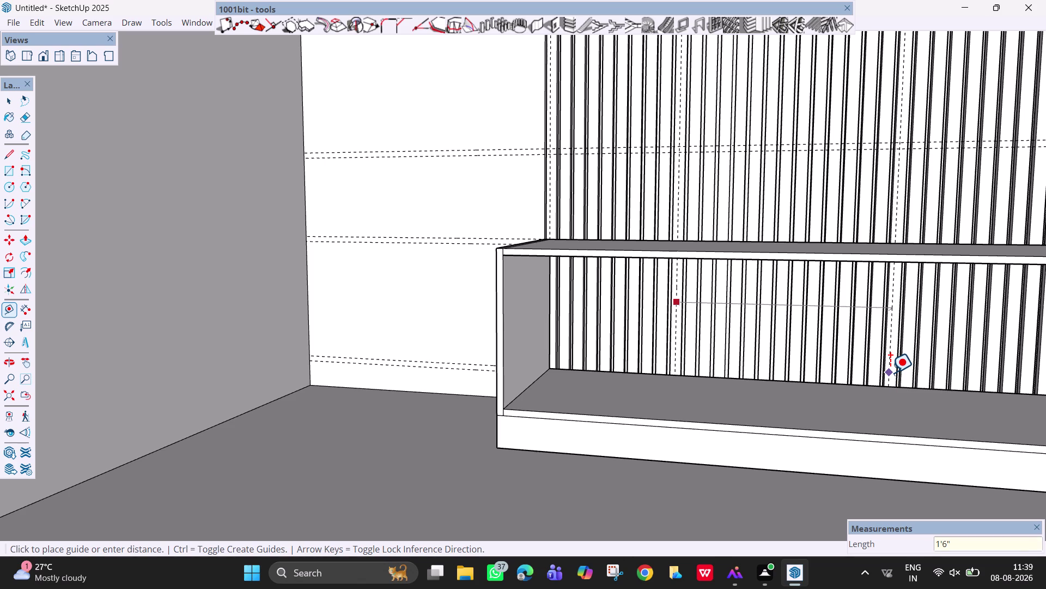
key(Return)
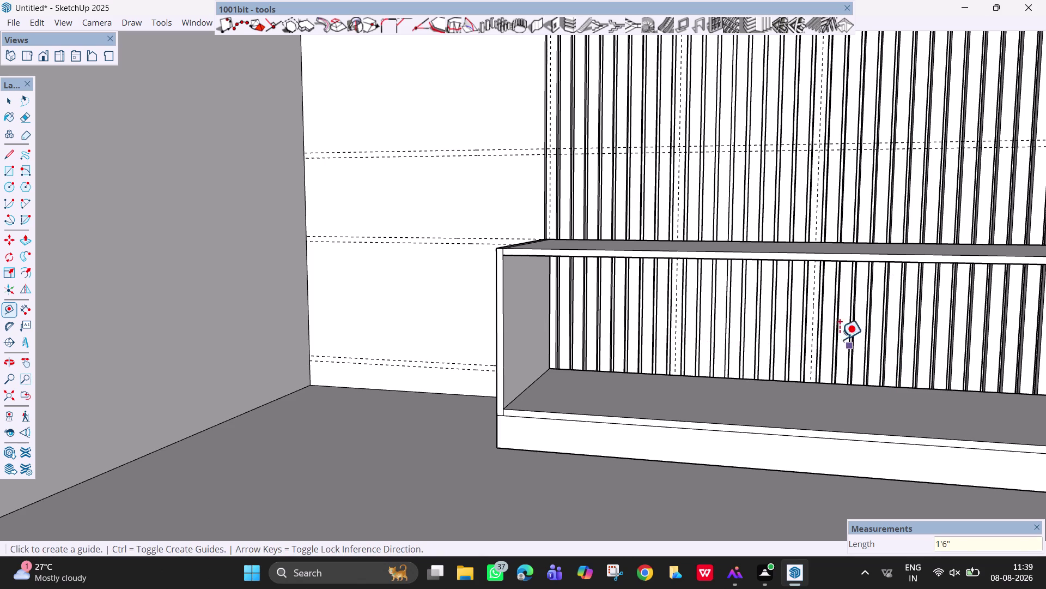
click(810, 314)
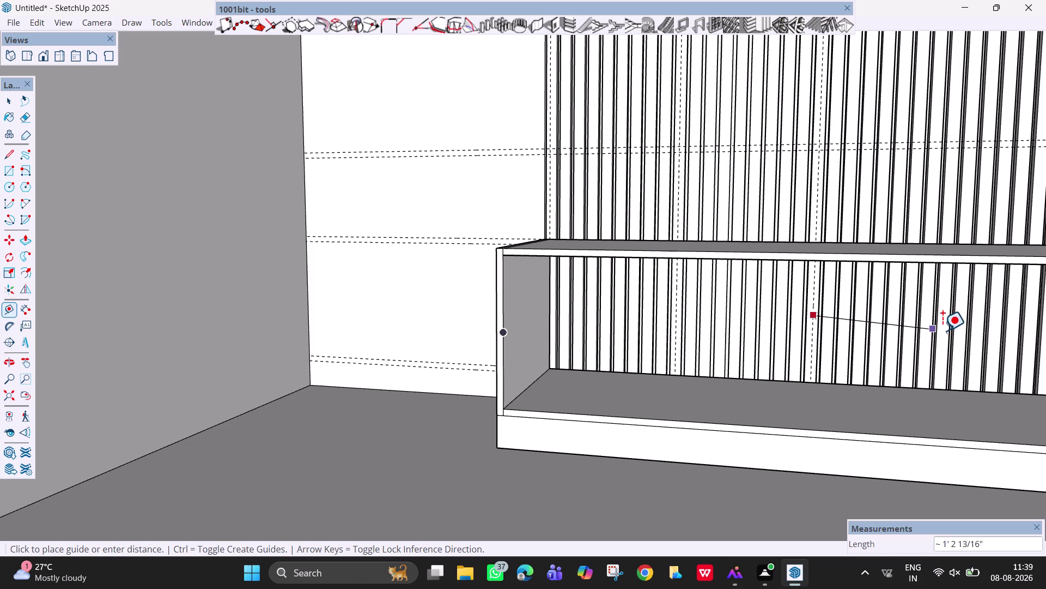
key(Right)
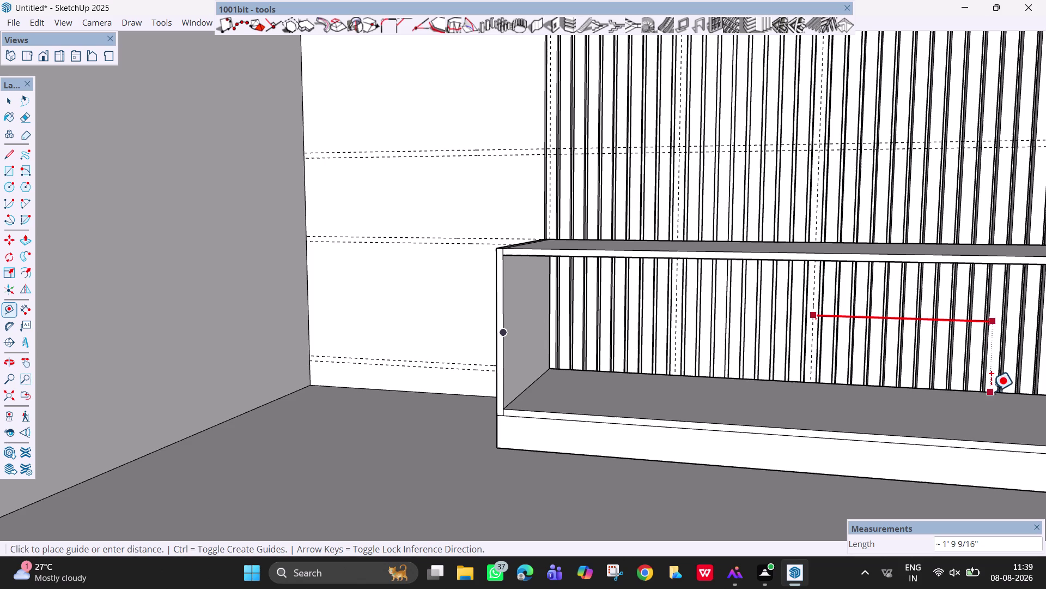
scroll(down, 3)
middle_drag(974, 385, 998, 391)
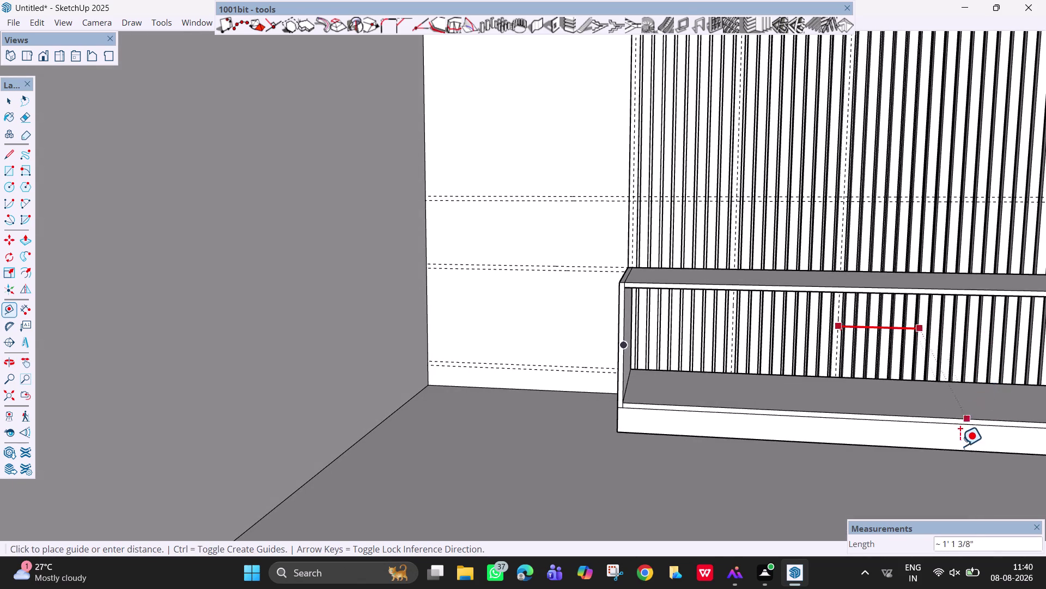
key(Escape)
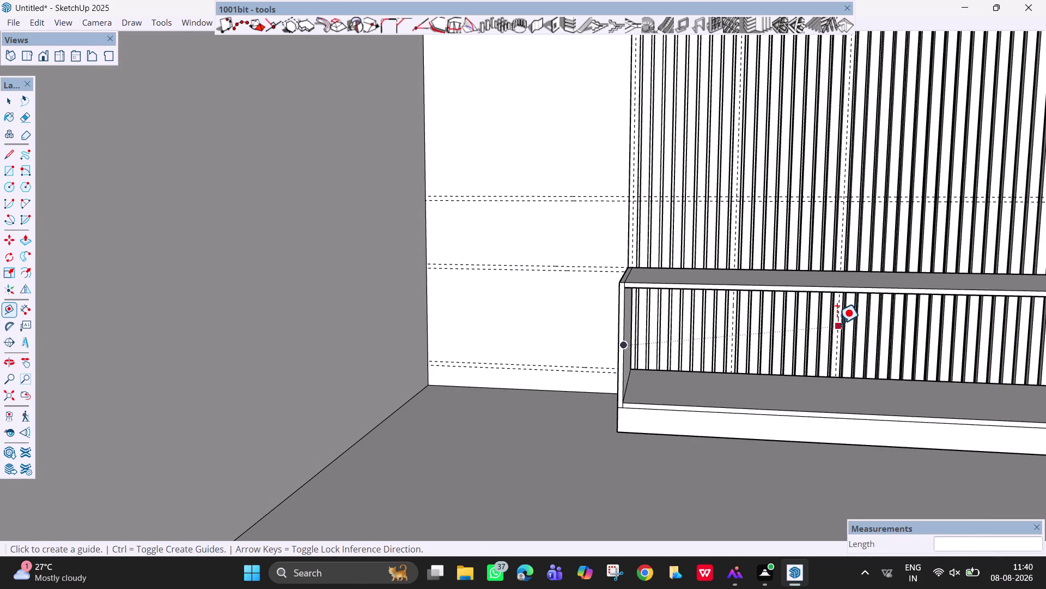
Place another guide 1'6" from the existing guide inside the bench.
key(Escape)
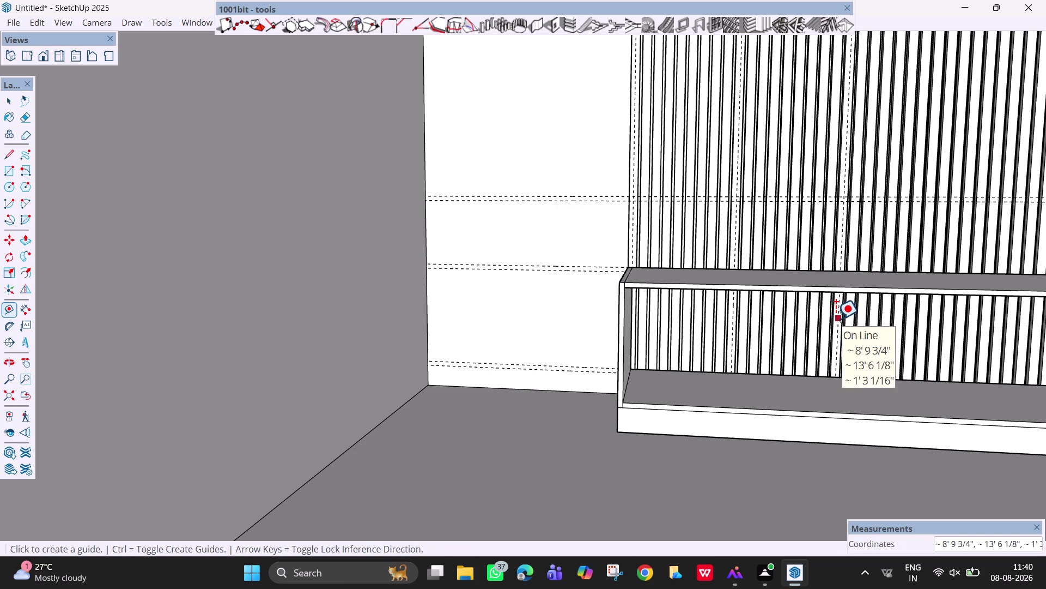
click(835, 318)
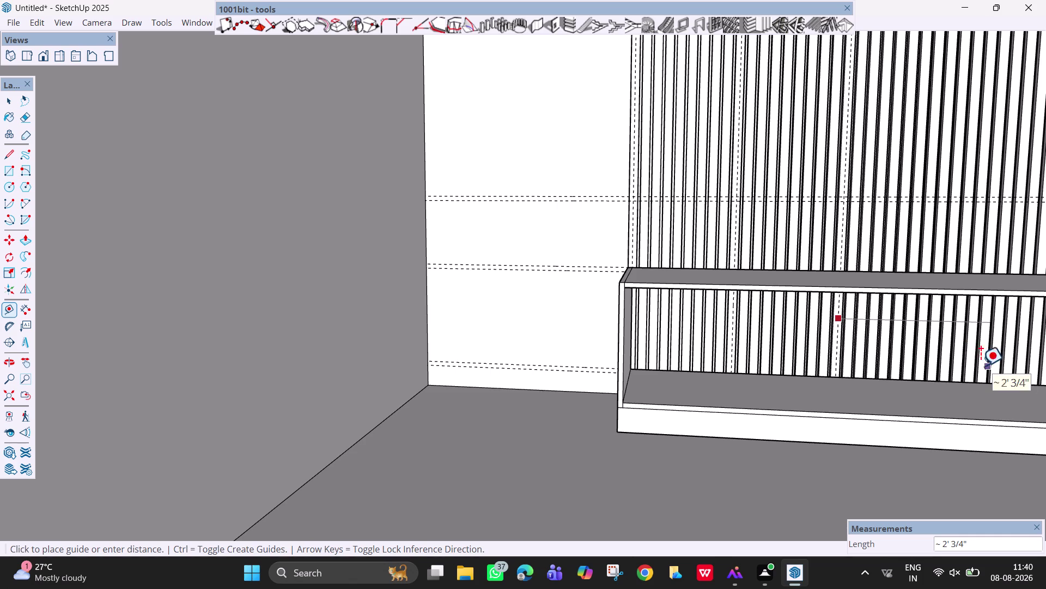
scroll(down, 3)
middle_drag(954, 363, 985, 364)
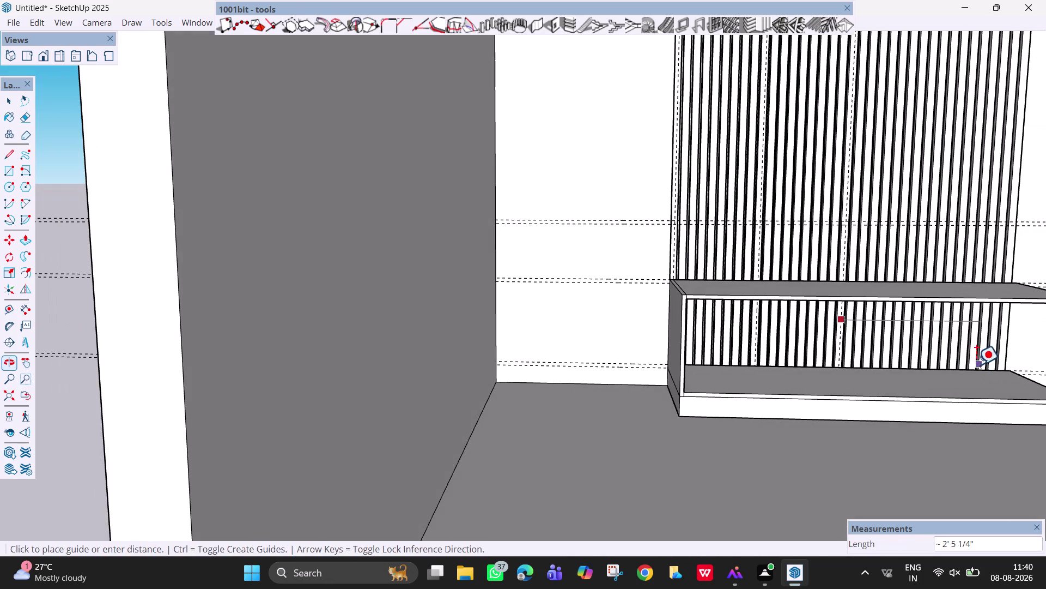
middle_click(947, 364)
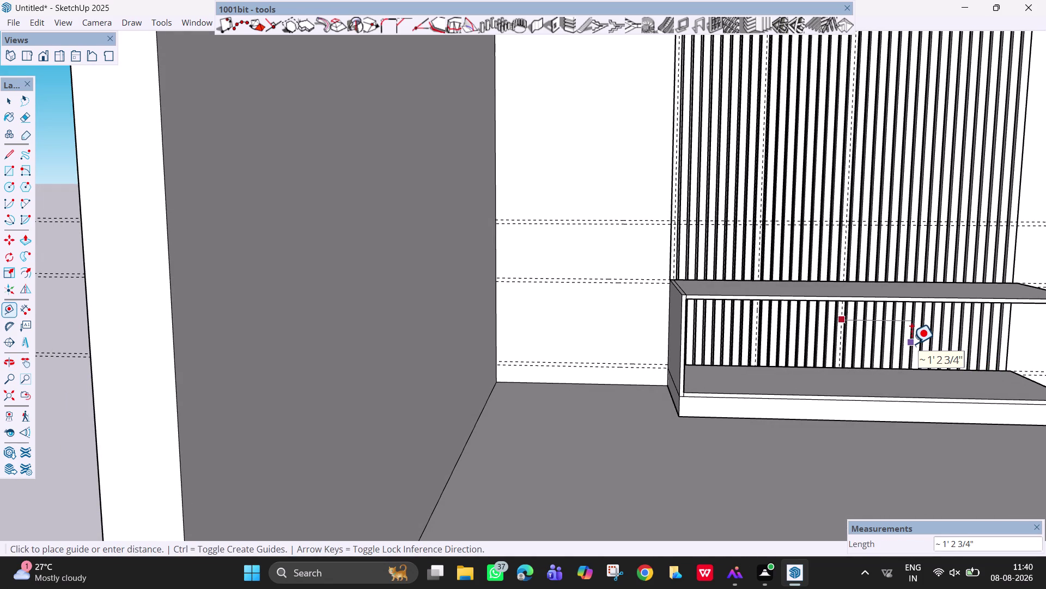
middle_drag(916, 353, 869, 347)
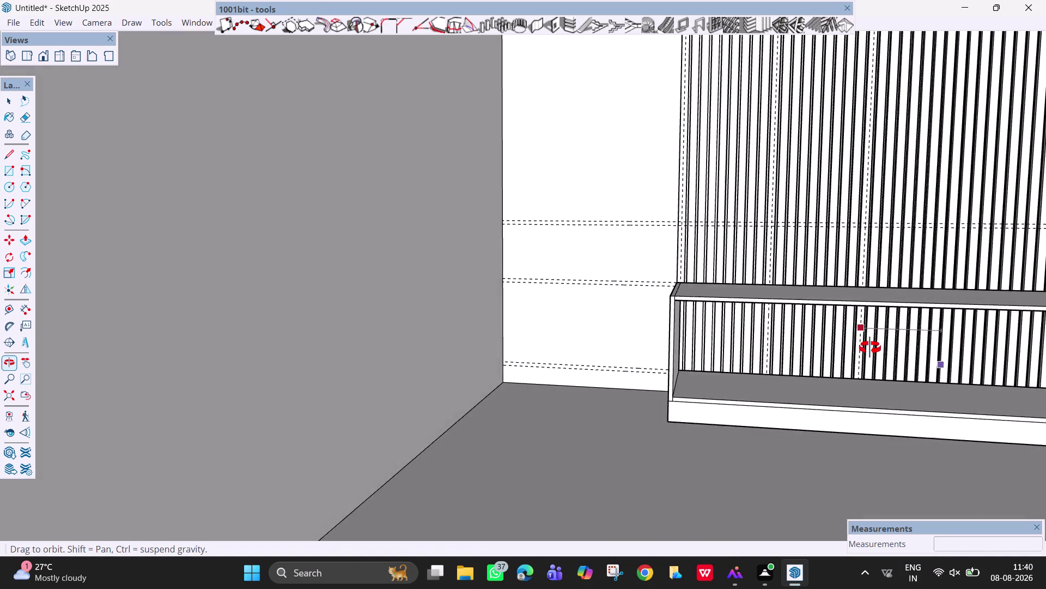
middle_drag(868, 348, 933, 349)
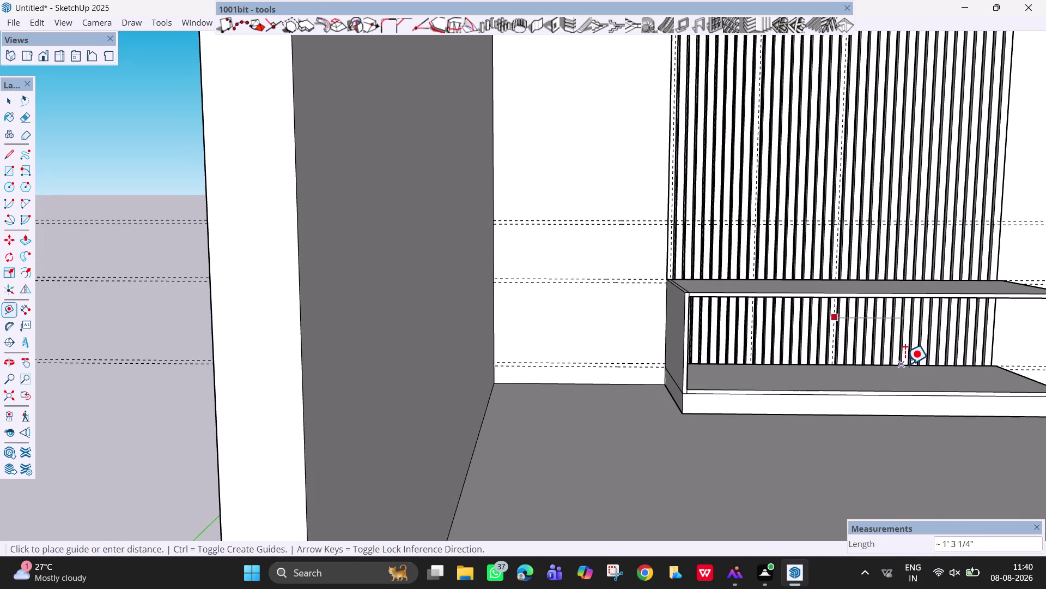
text(1)
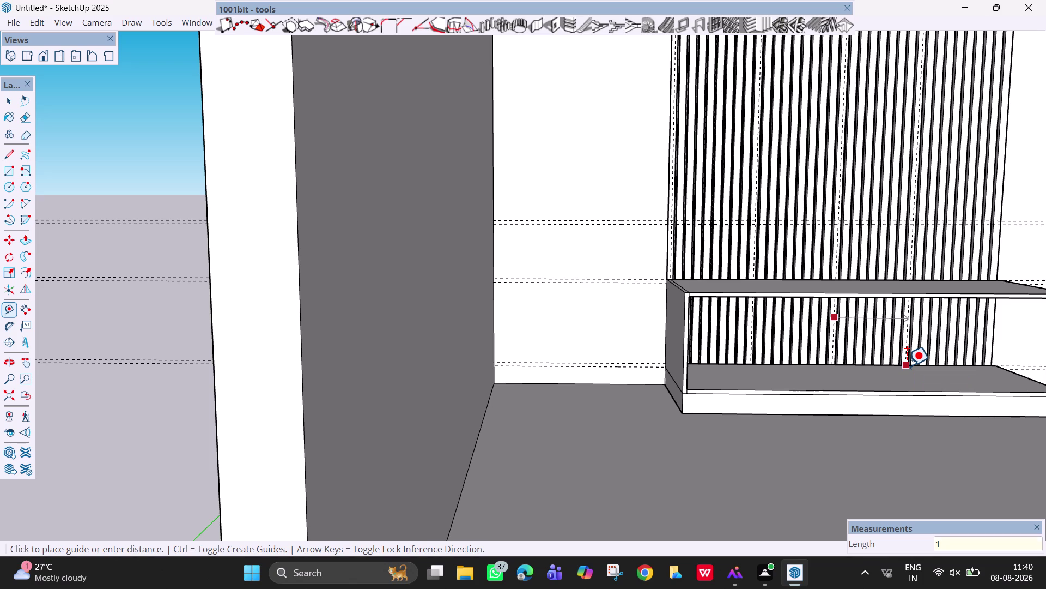
text('6")
key(Return)
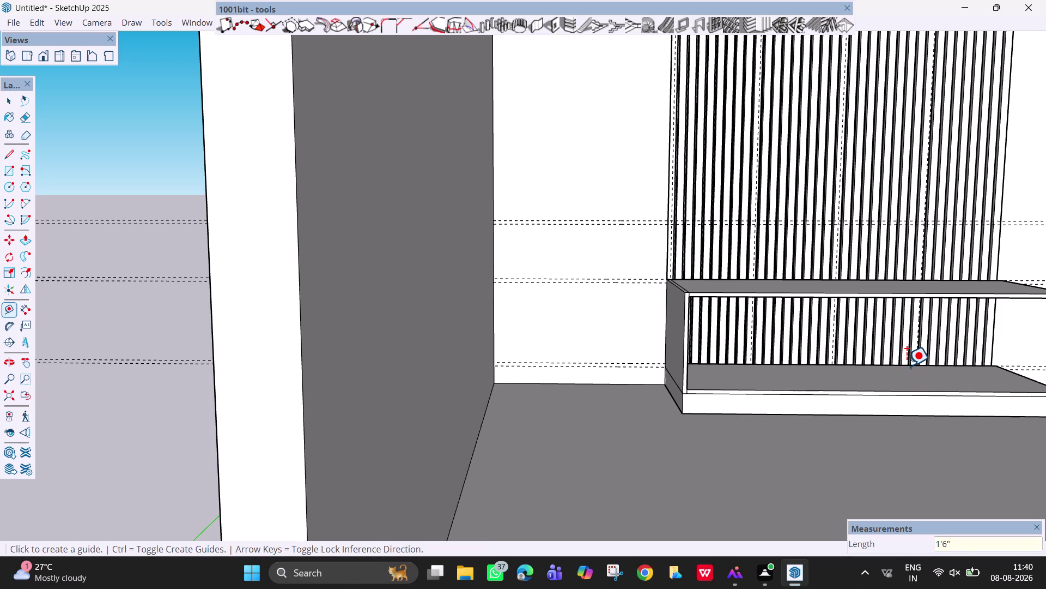
Pan and zoom to center the bench opening in view.
scroll(up, 3)
middle_drag(944, 333, 938, 333)
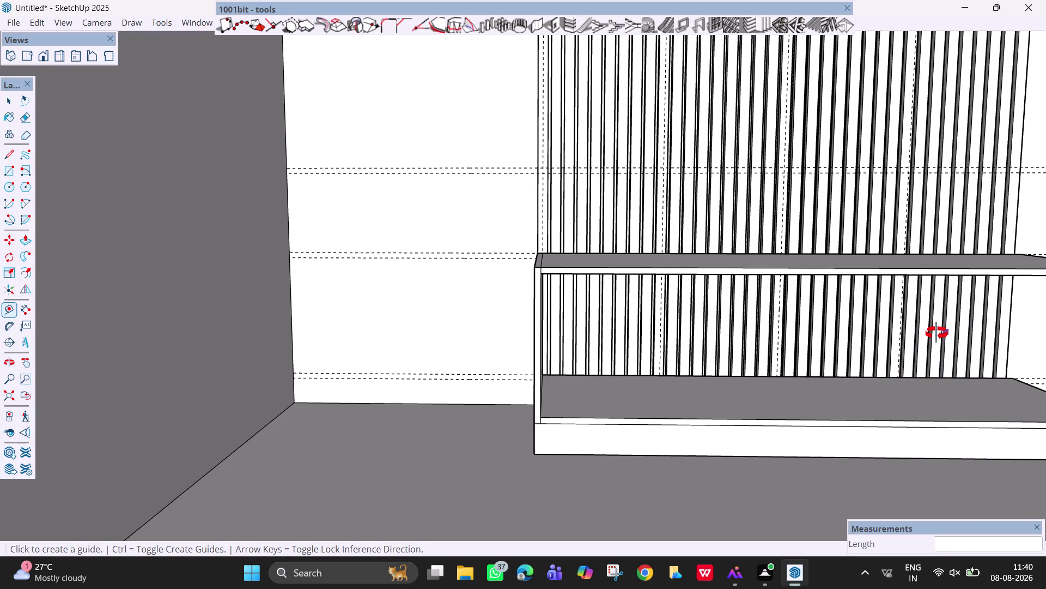
middle_drag(938, 333, 890, 335)
key(h)
drag(904, 342, 822, 323)
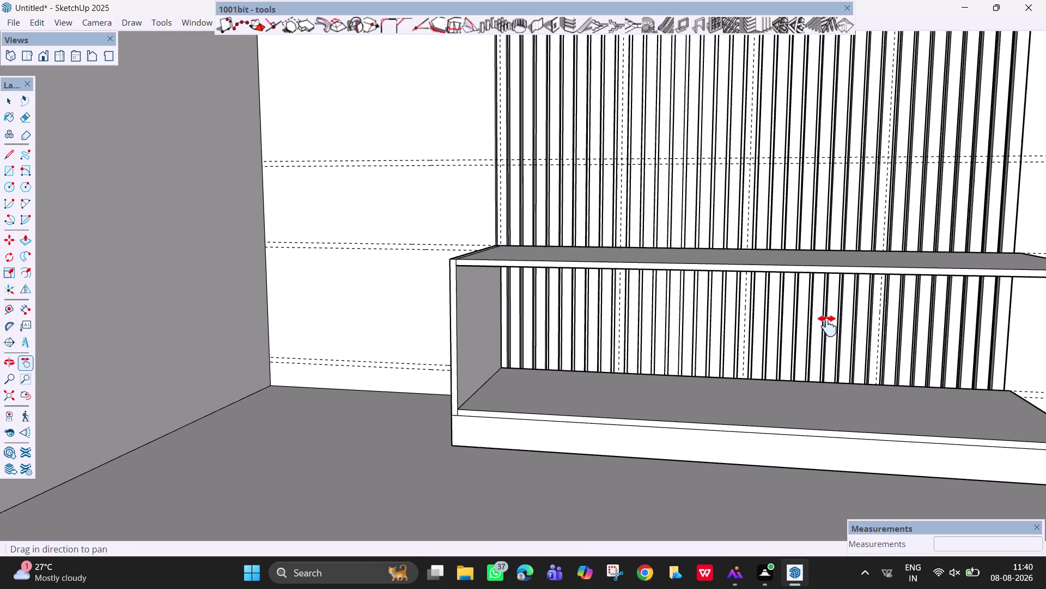
drag(821, 324, 813, 321)
scroll(up, 3)
Start and cancel several new guides from the existing guide.
key(space)
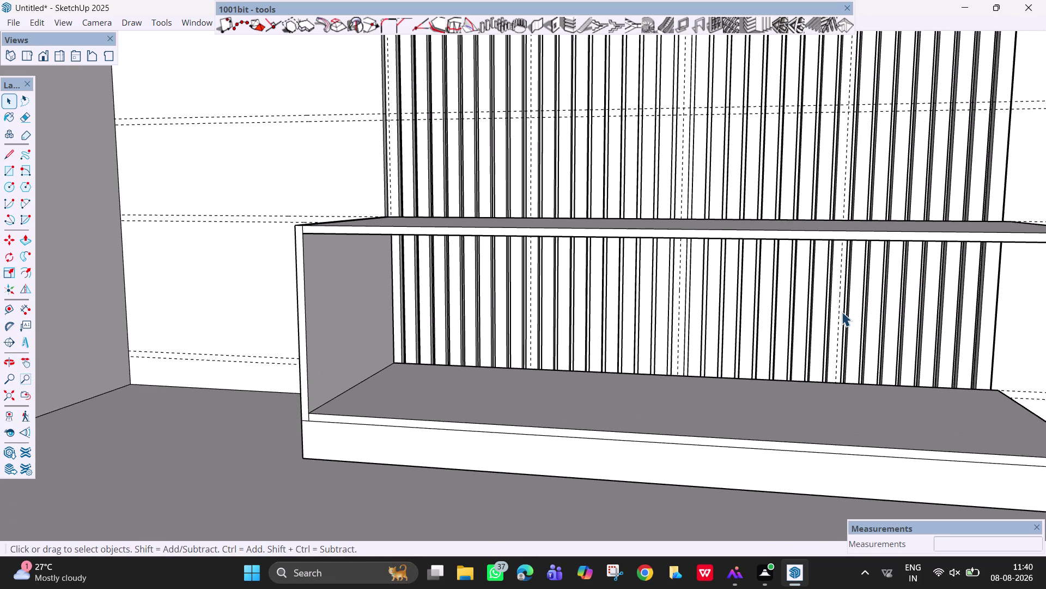
key(l)
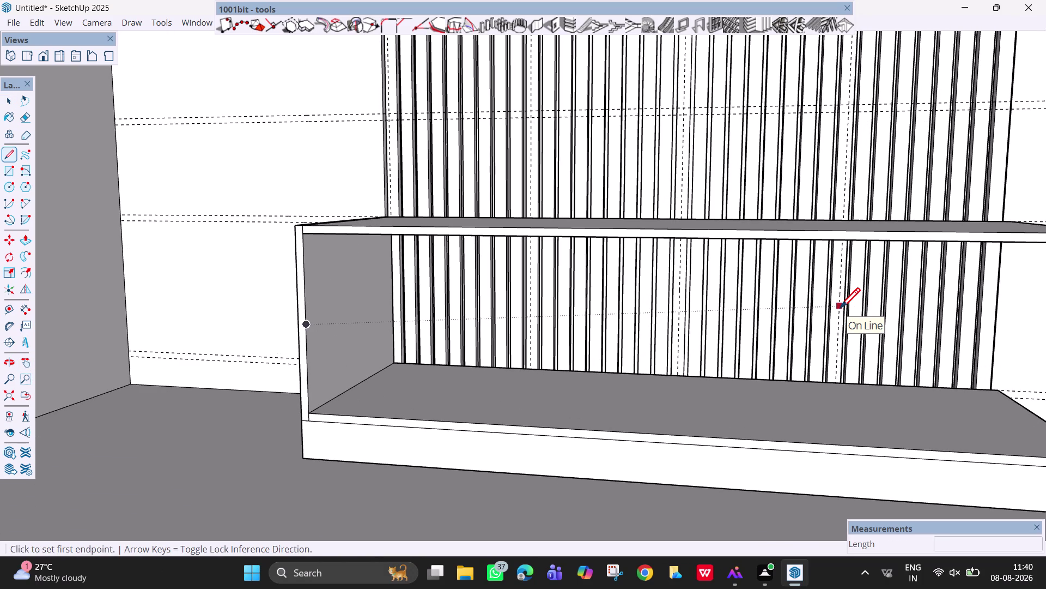
key(t)
click(836, 306)
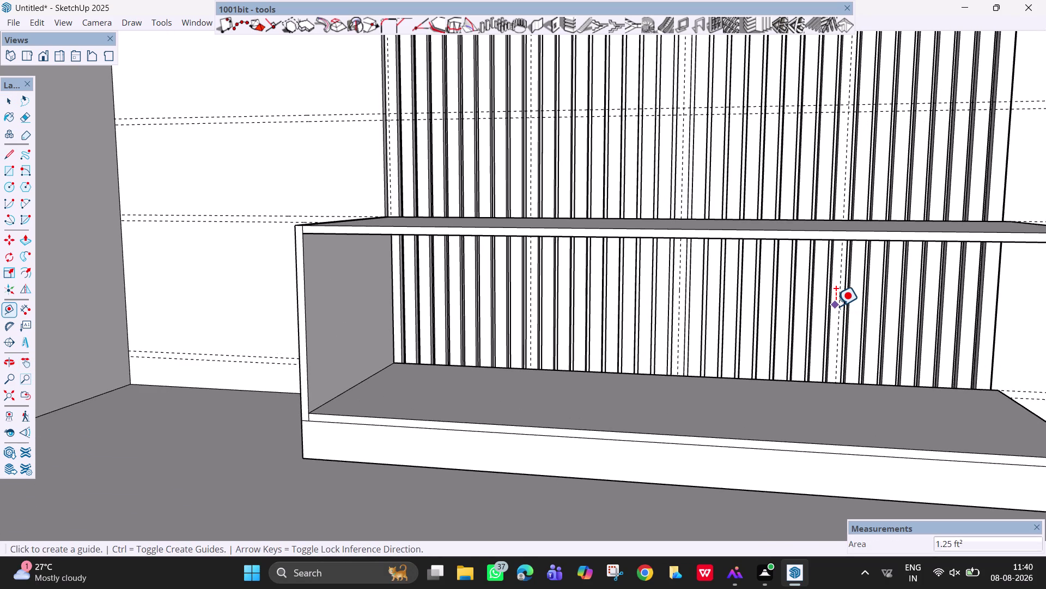
key(Escape)
key(t)
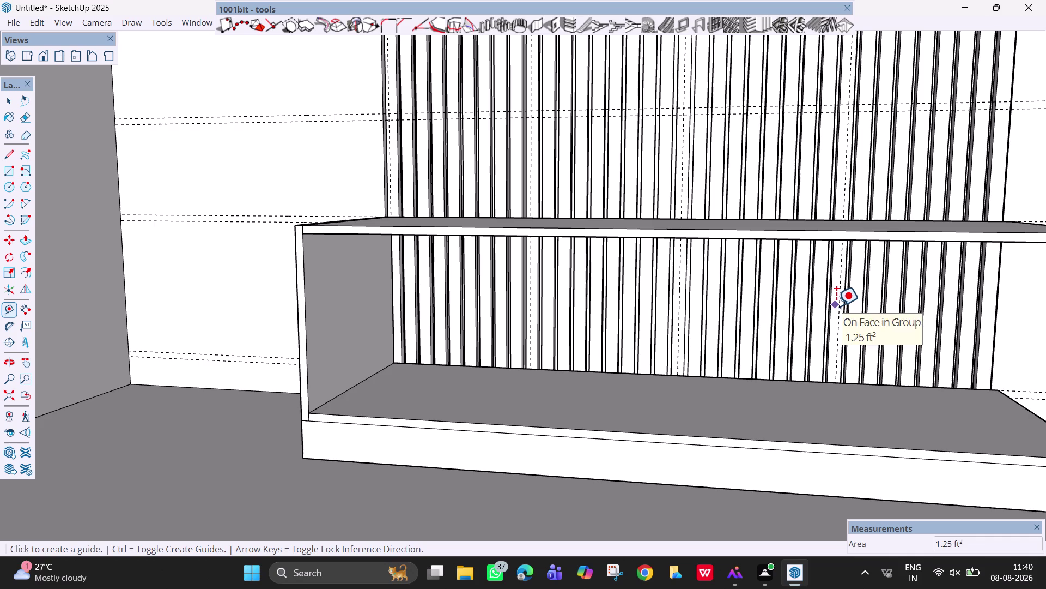
click(839, 306)
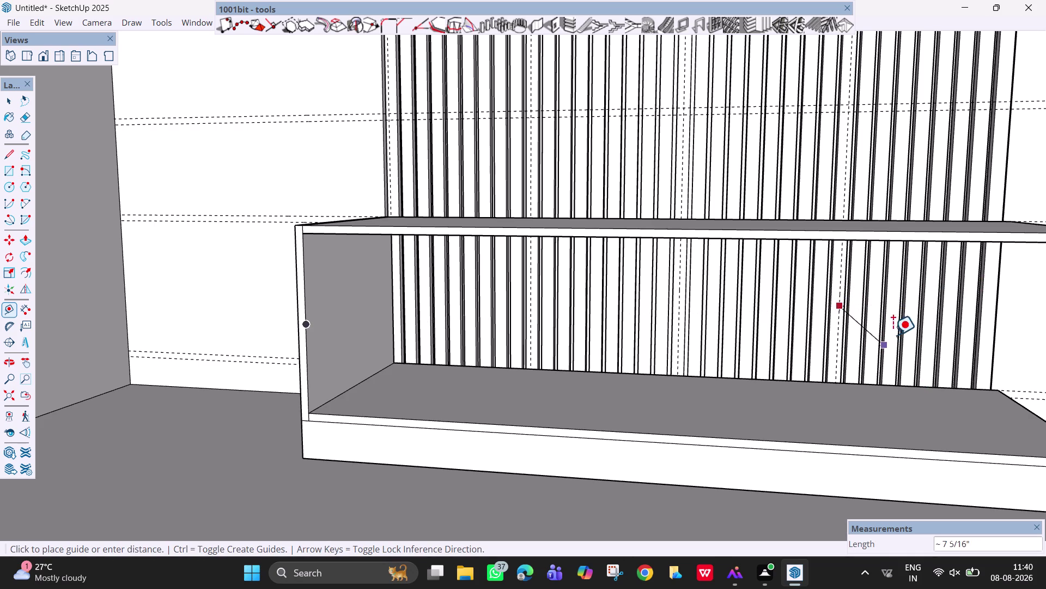
key(Escape)
click(840, 275)
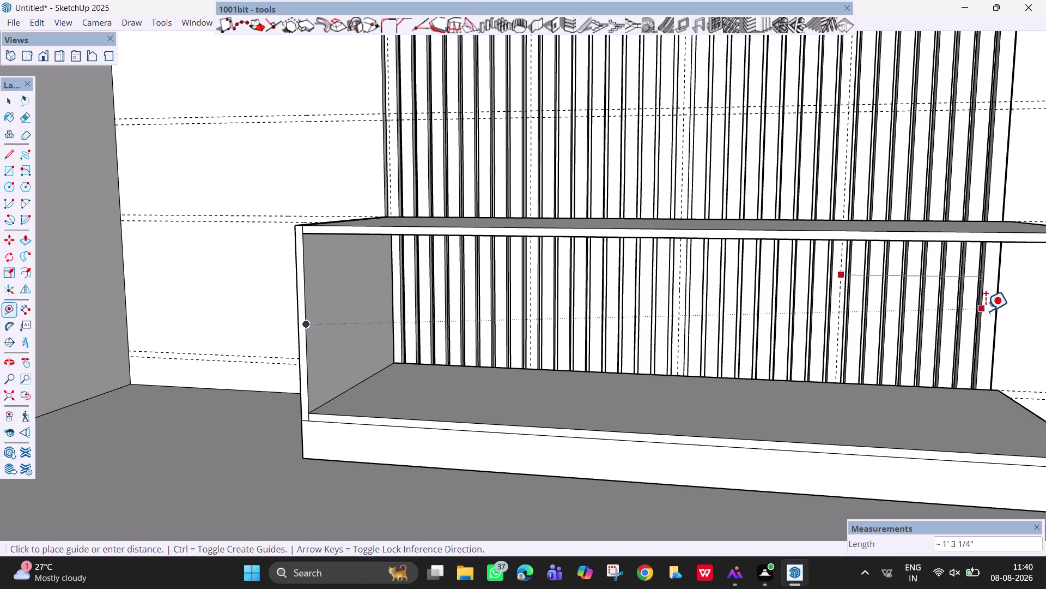
key(Escape)
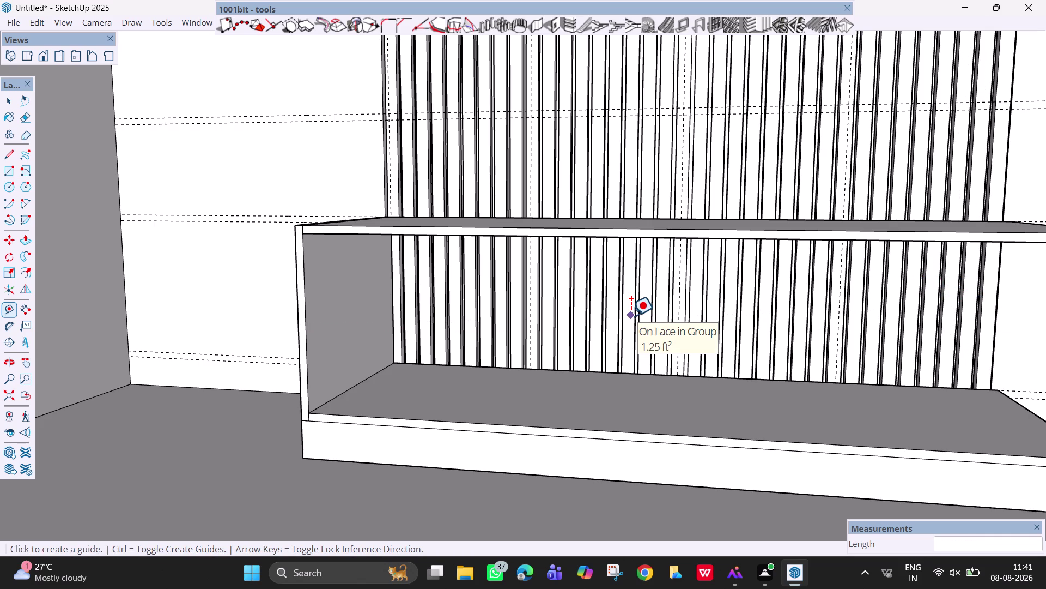
Undo three actions and place a guide 1' from the bench's inner side.
key(ctrl+z)
key(ctrl+z)
key(ctrl+z)
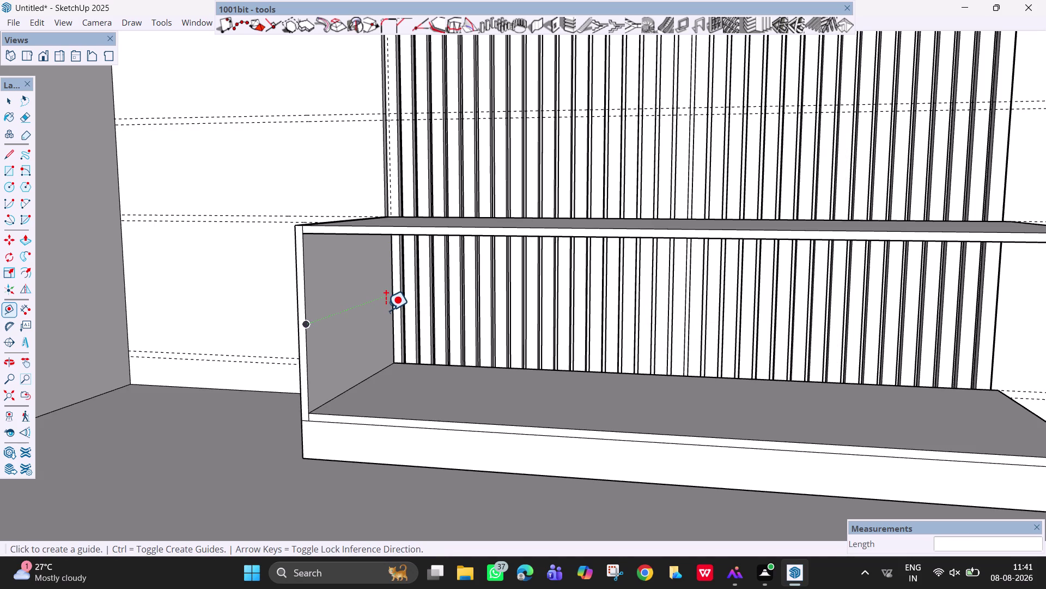
click(393, 323)
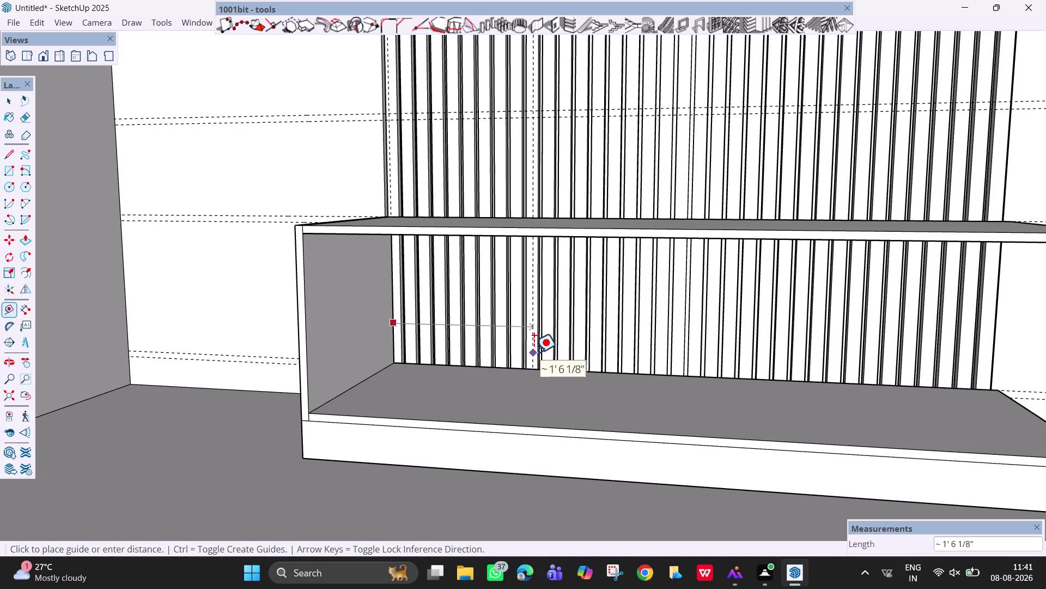
text(1')
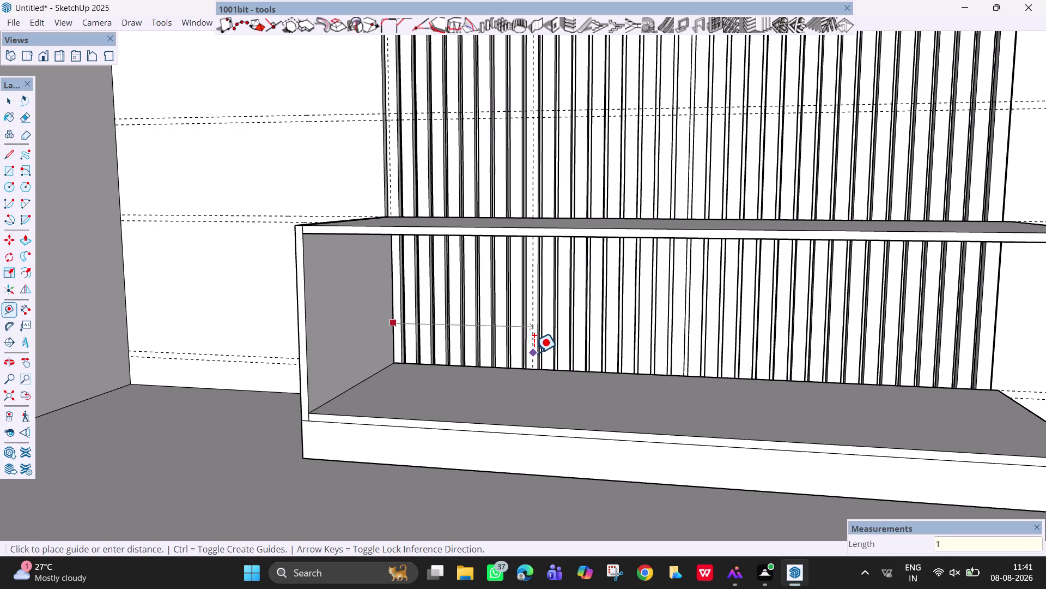
key(Return)
Place the next guide 1' from the new guide.
click(485, 321)
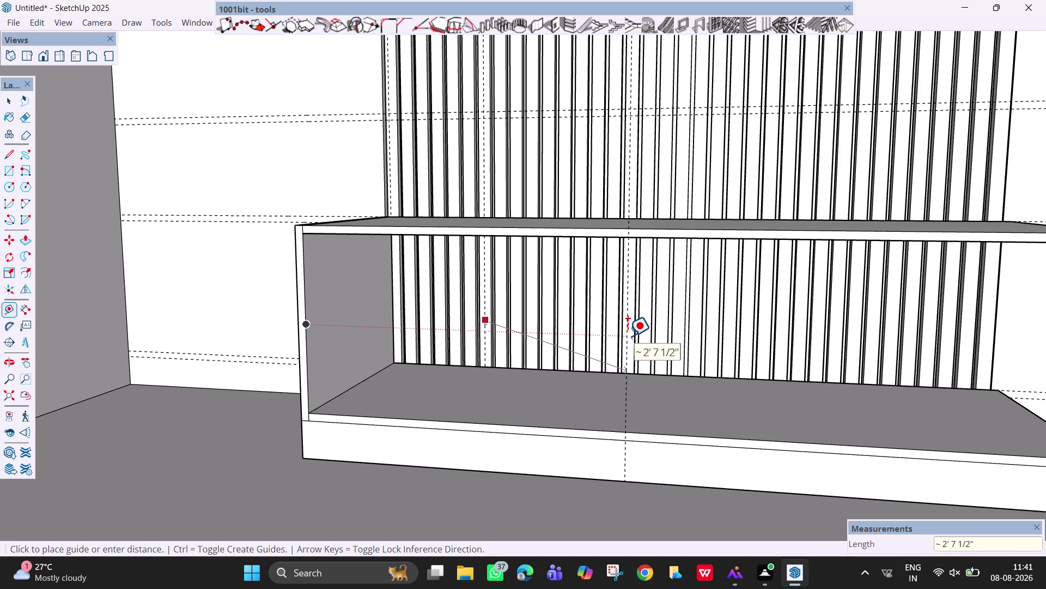
text(1')
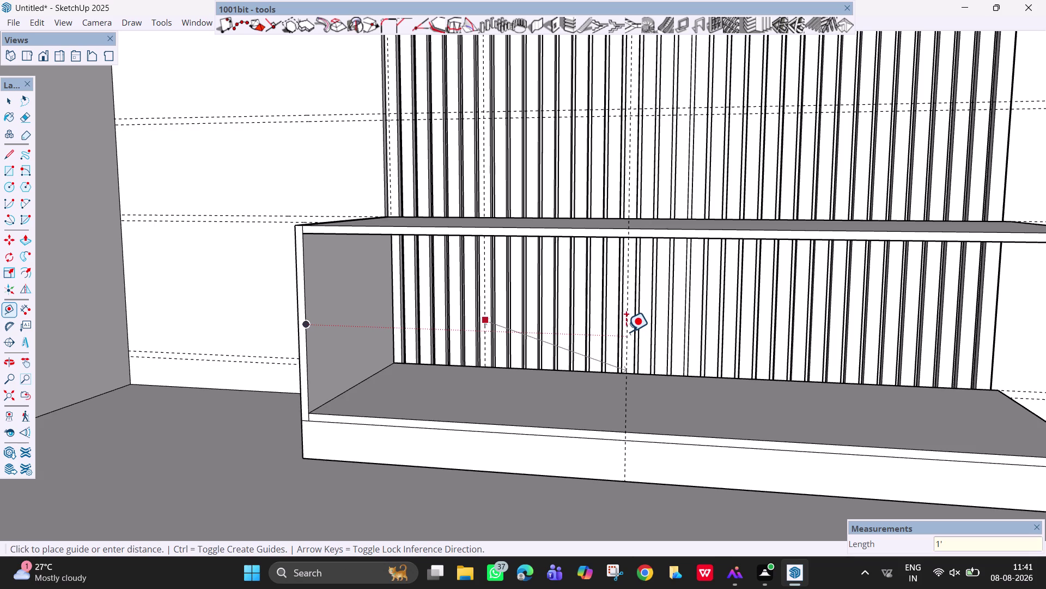
key(Right)
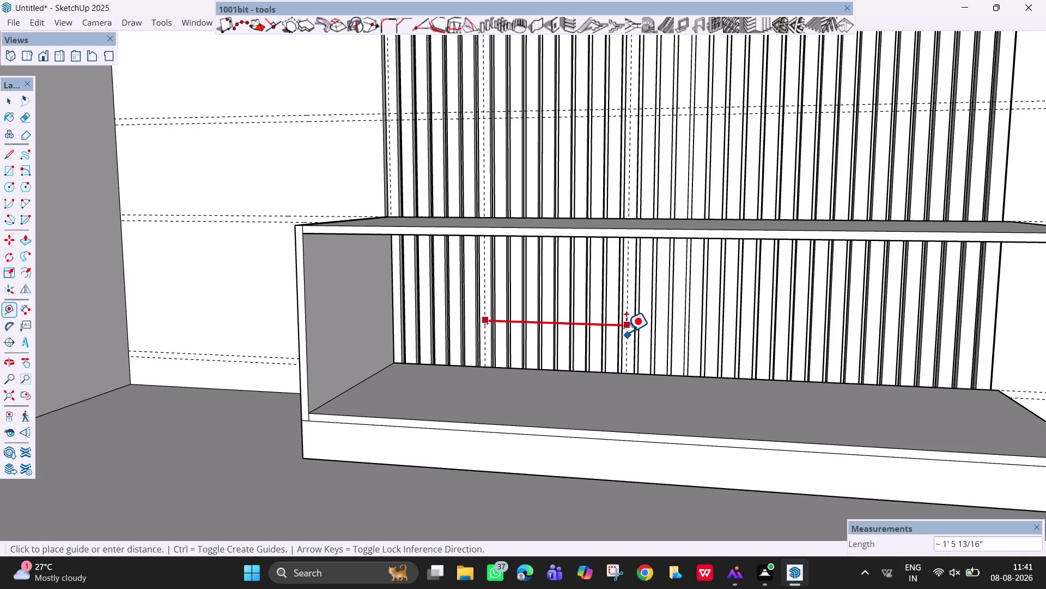
text(1')
key(Return)
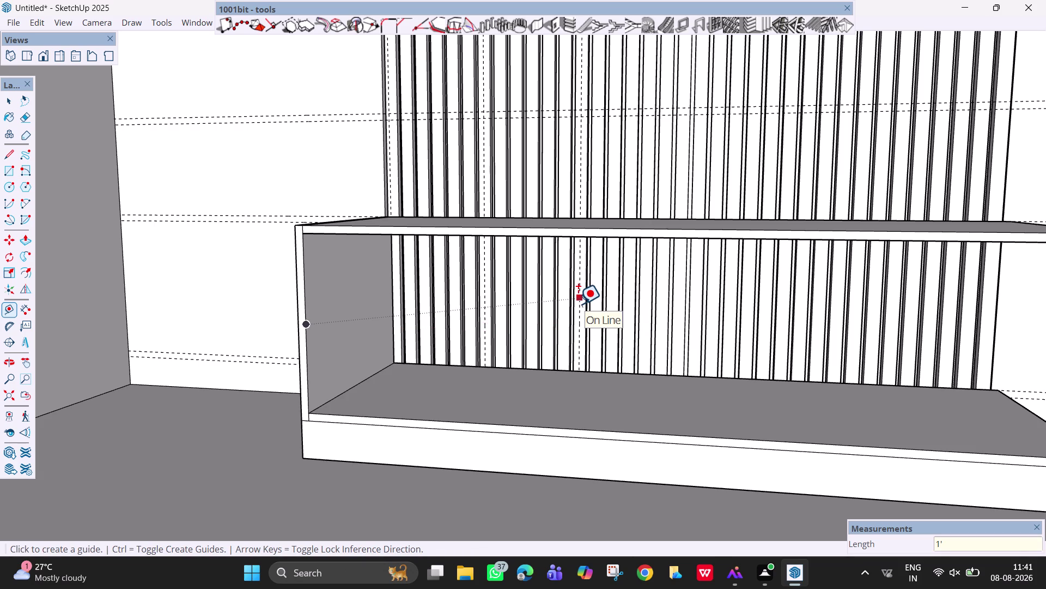
Cancel a started guide and place another 1' guide inside the opening.
click(578, 303)
key(Right)
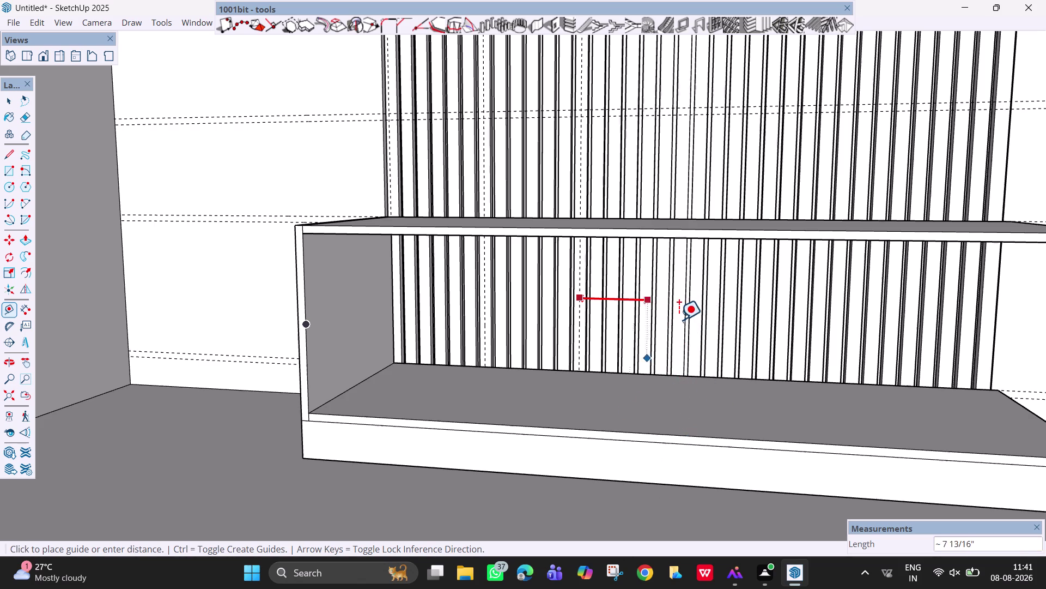
key(Escape)
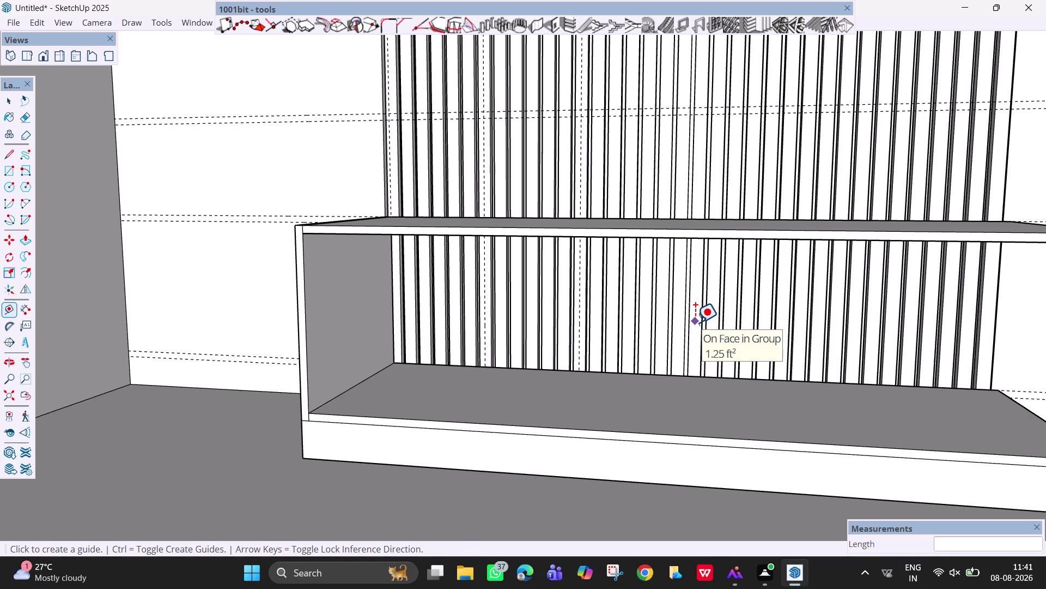
click(580, 274)
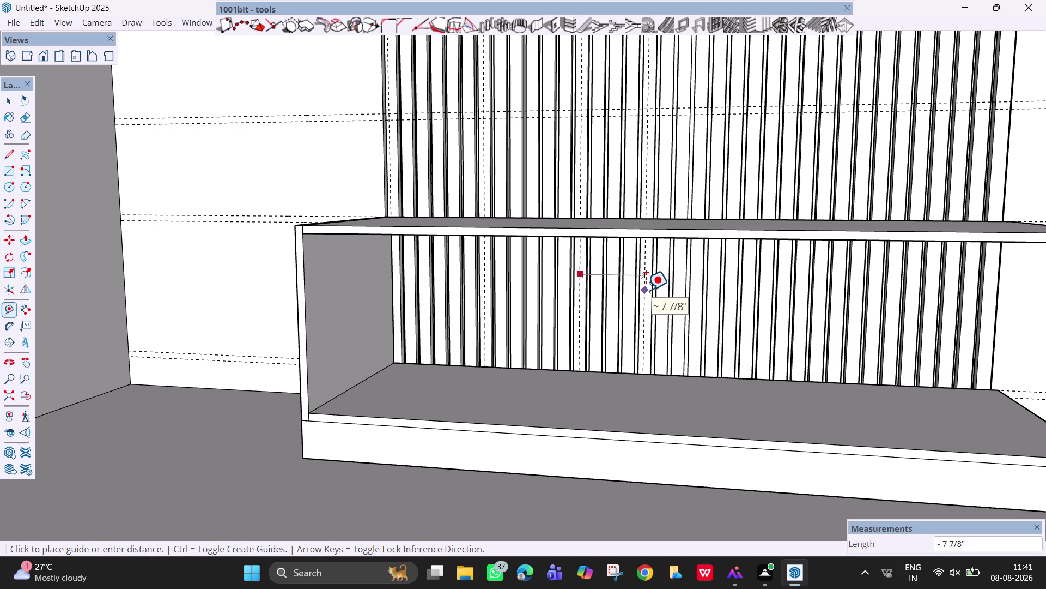
text(1')
key(Return)
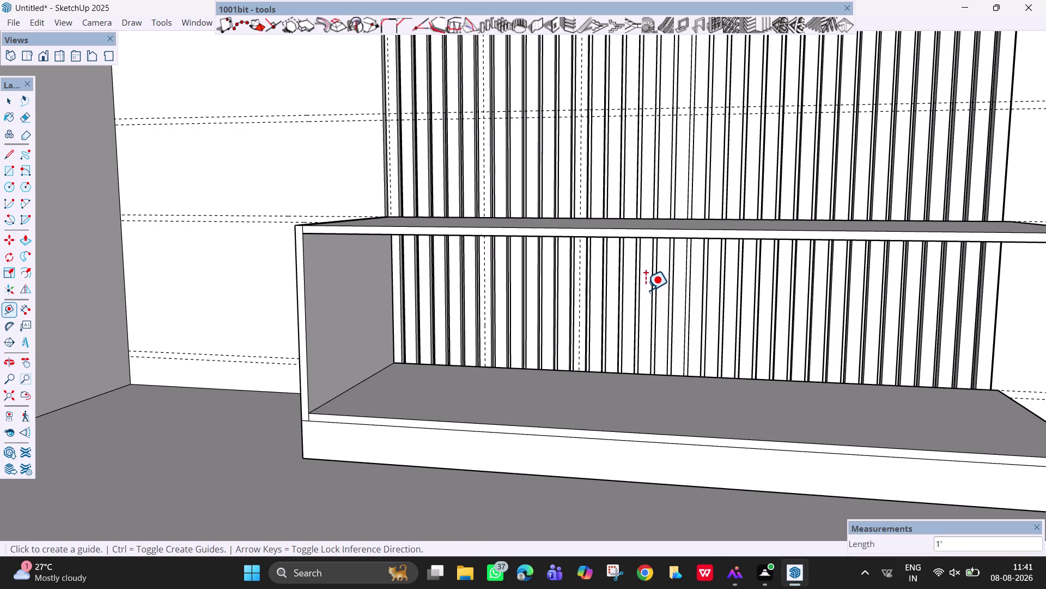
key(Escape)
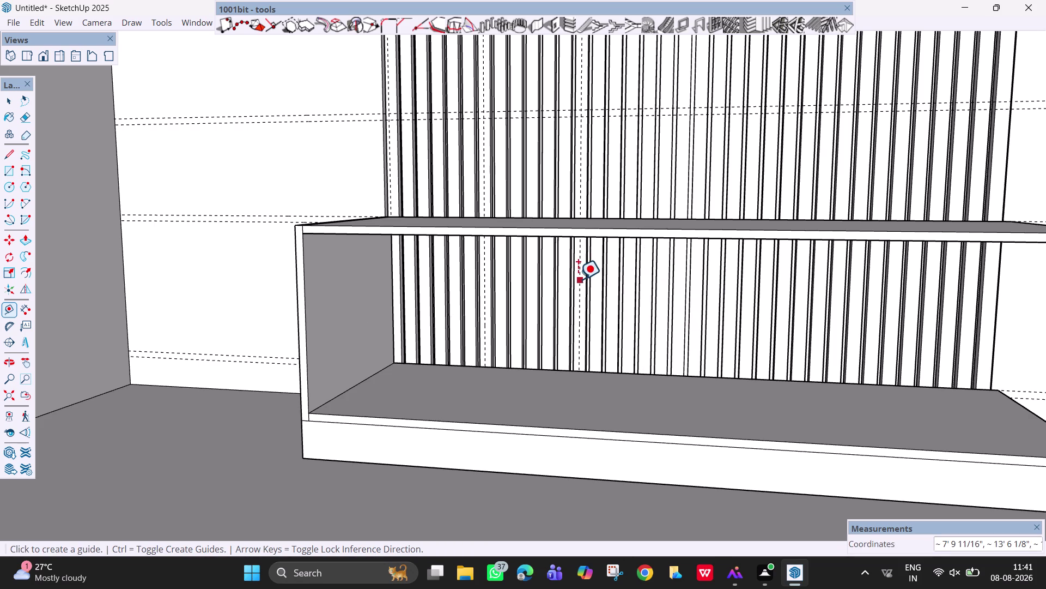
Add one more 1' guide from the existing vertical guide.
key(space)
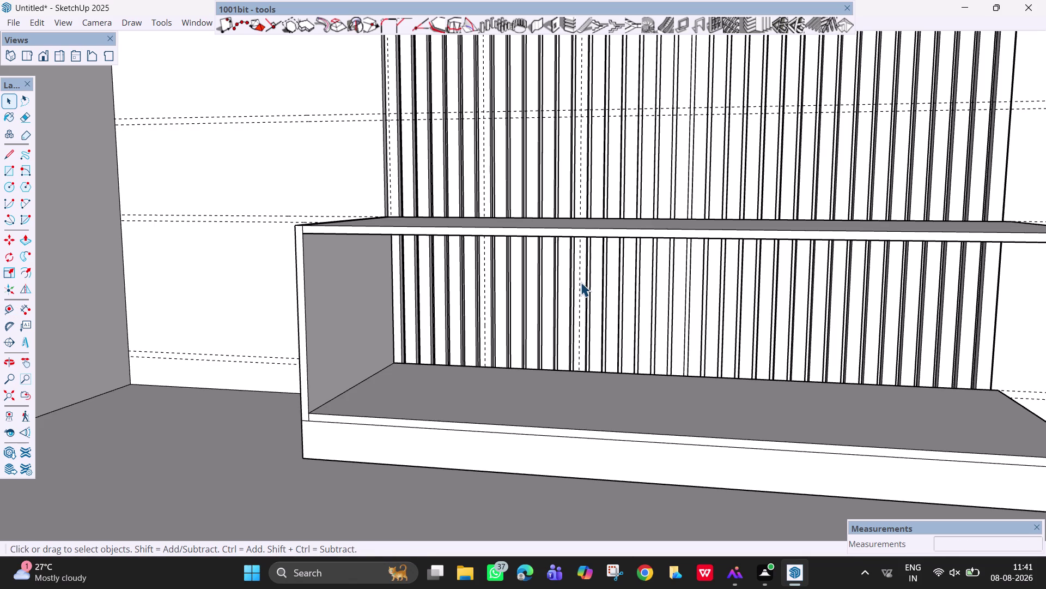
key(t)
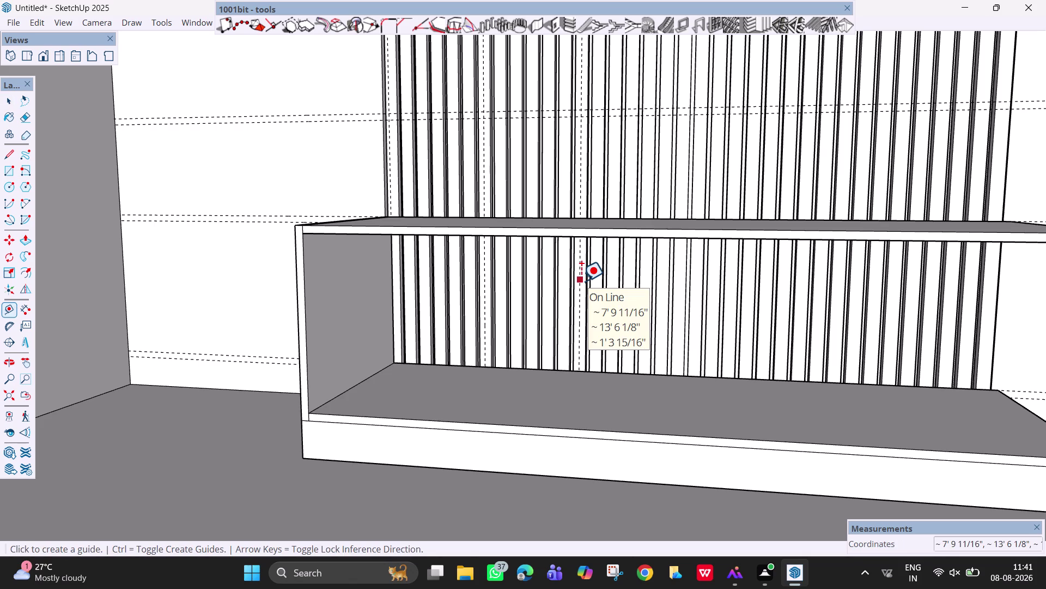
click(581, 281)
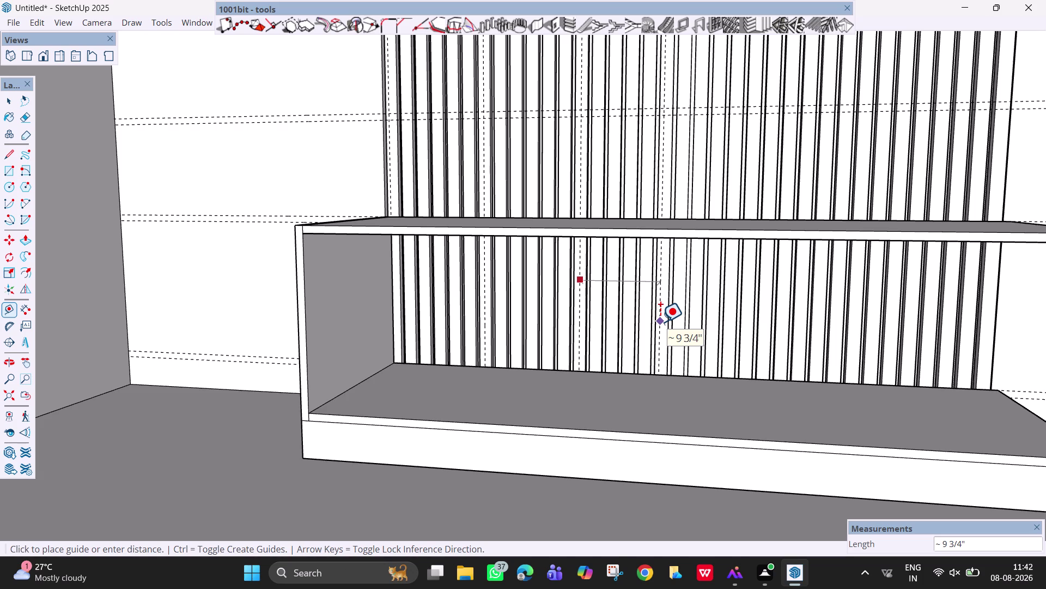
key(1)
key(apostrophe)
key(Return)
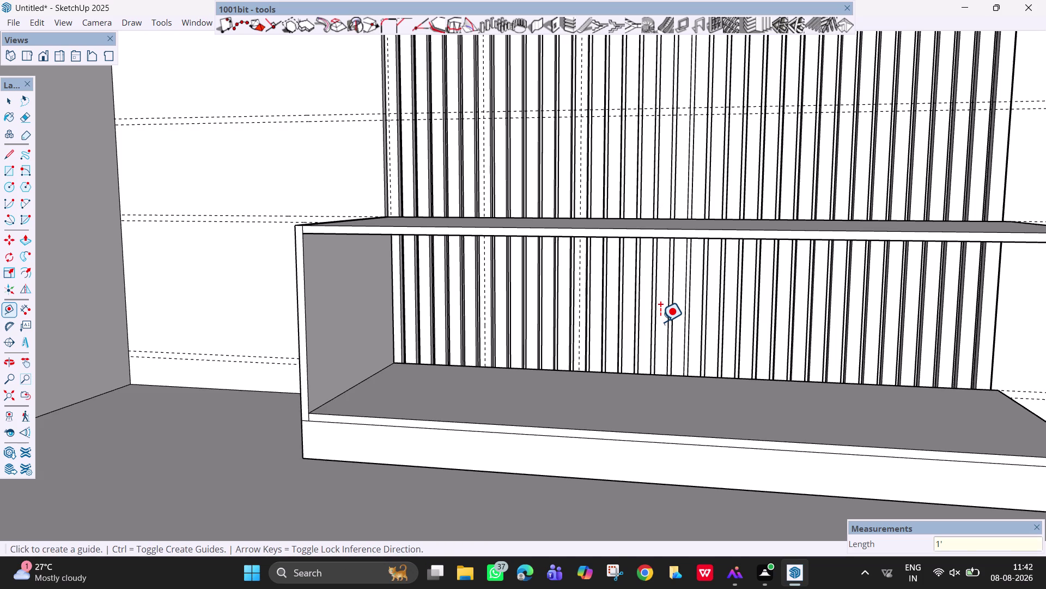
key(Escape)
key(Escape)
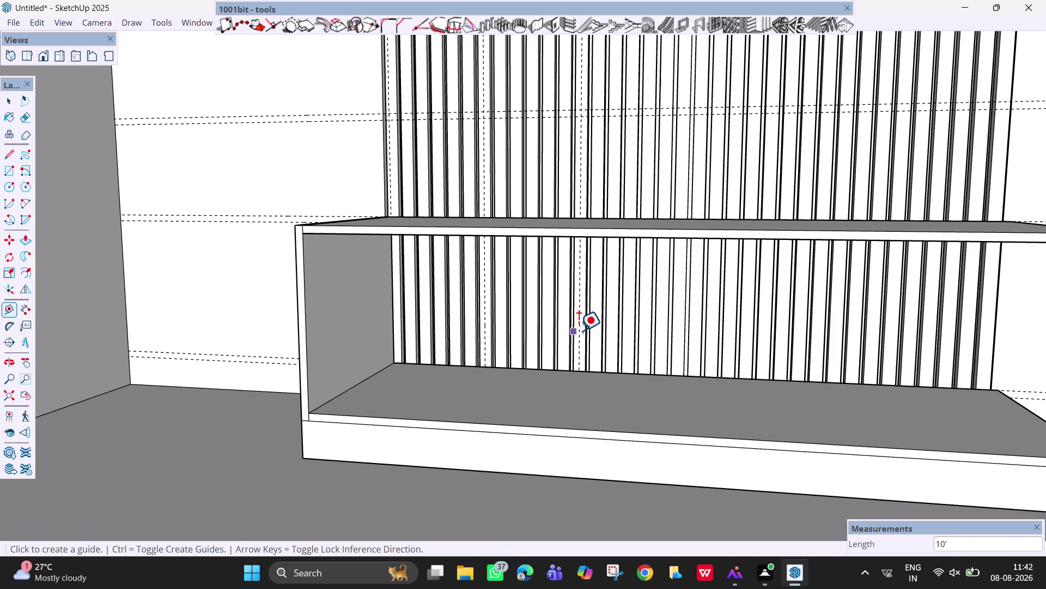
key(Escape)
scroll(down, 3)
scroll(down, 3)
scroll(down, 3)
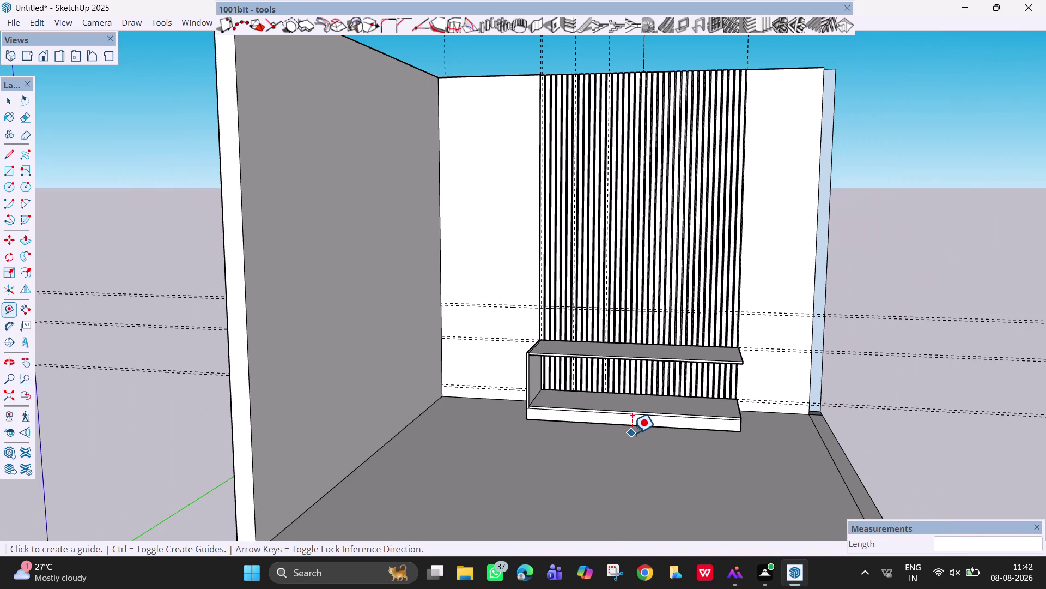
scroll(down, 3)
key(Escape)
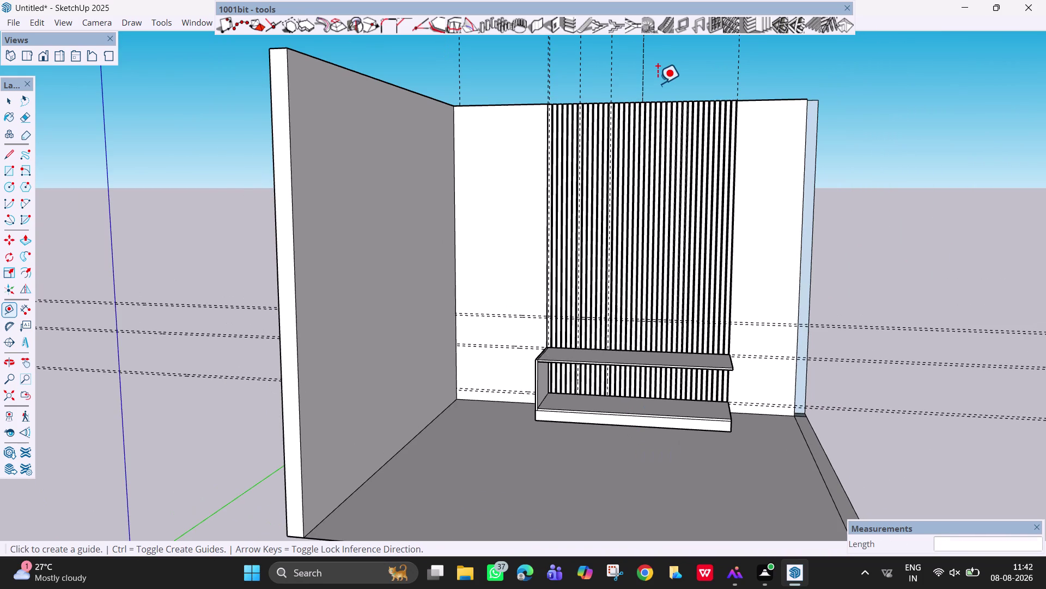
key(space)
key(e)
click(641, 71)
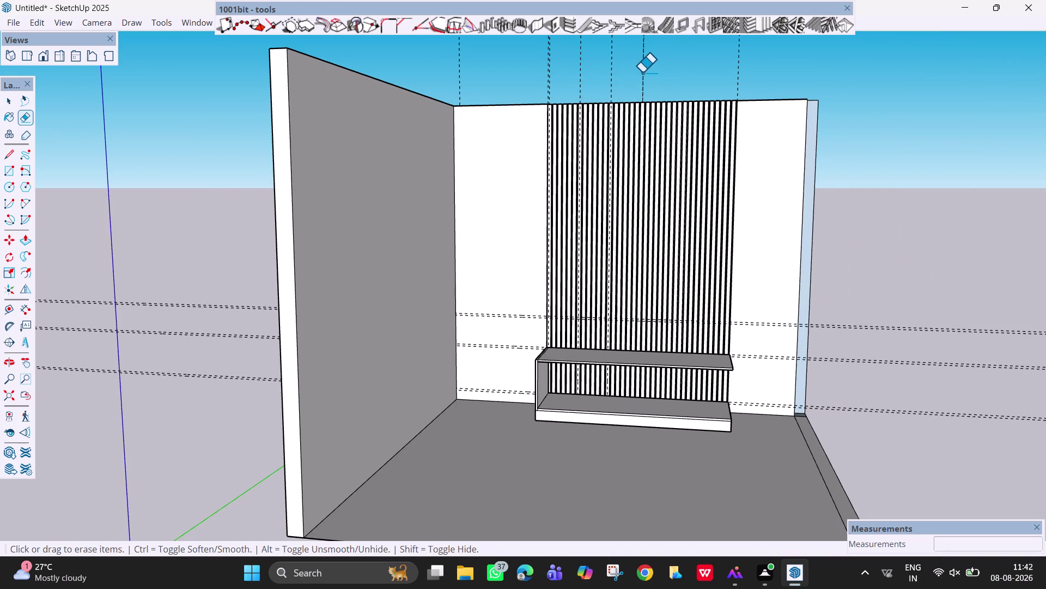
drag(643, 72, 650, 76)
scroll(up, 3)
scroll(up, 3)
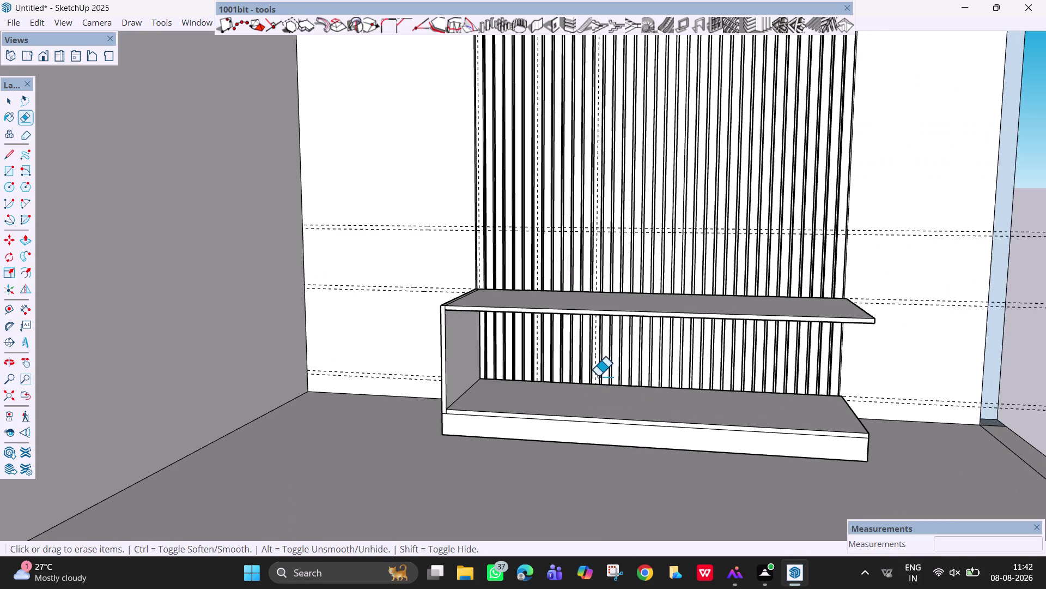
middle_drag(599, 376, 587, 354)
scroll(up, 3)
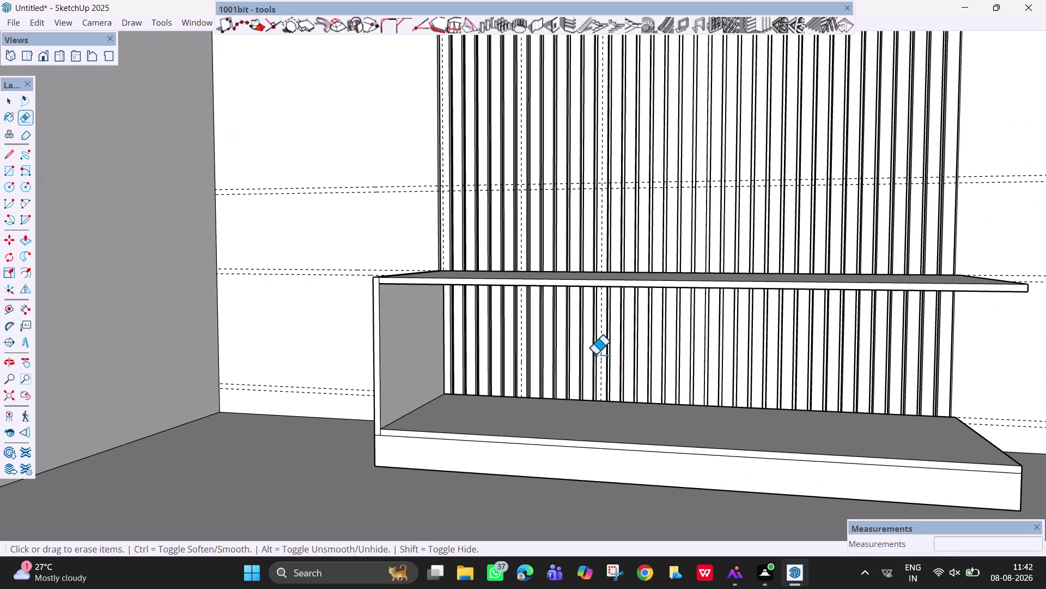
key(t)
Place two guides 1' apart, each from the previous guide, and square up the view.
click(599, 349)
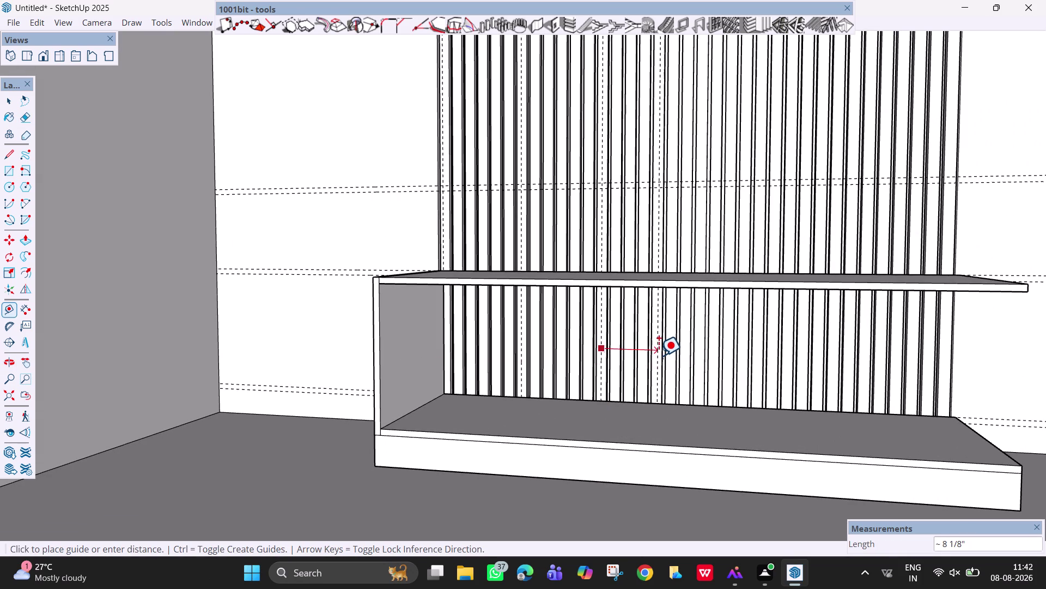
key(Right)
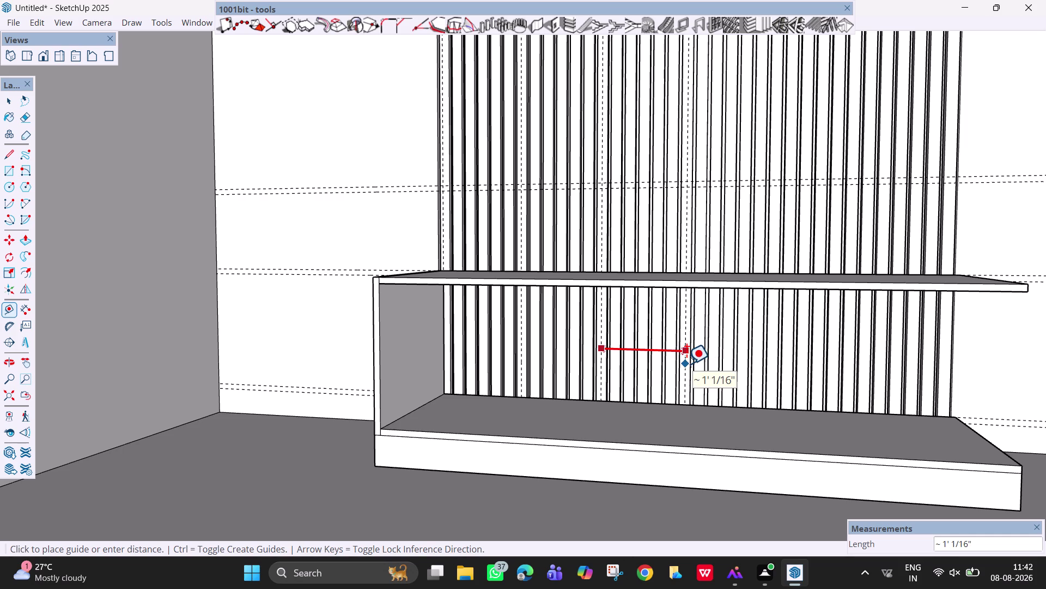
text(1')
key(Return)
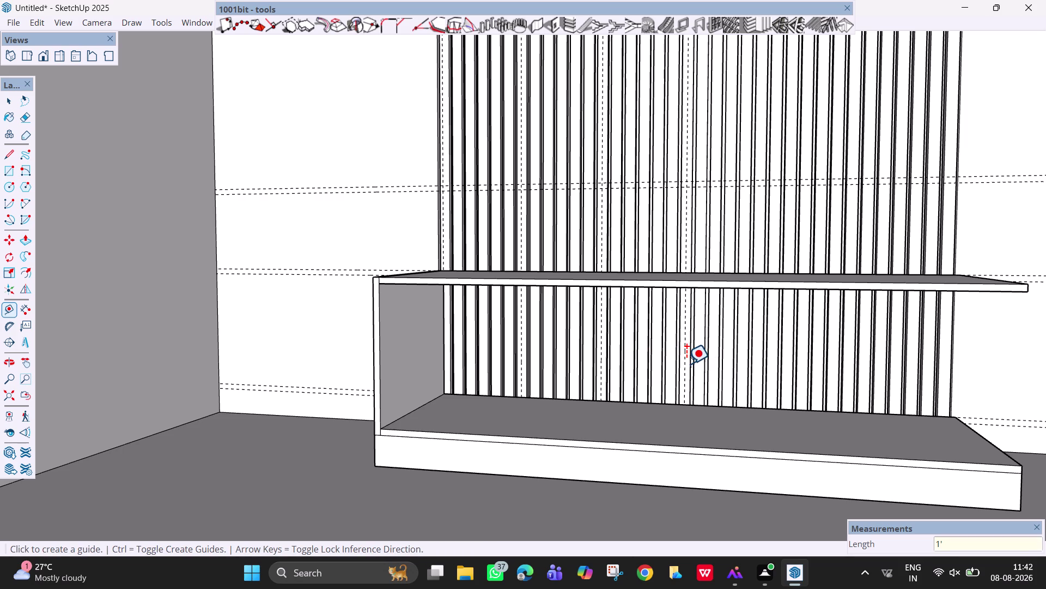
click(682, 355)
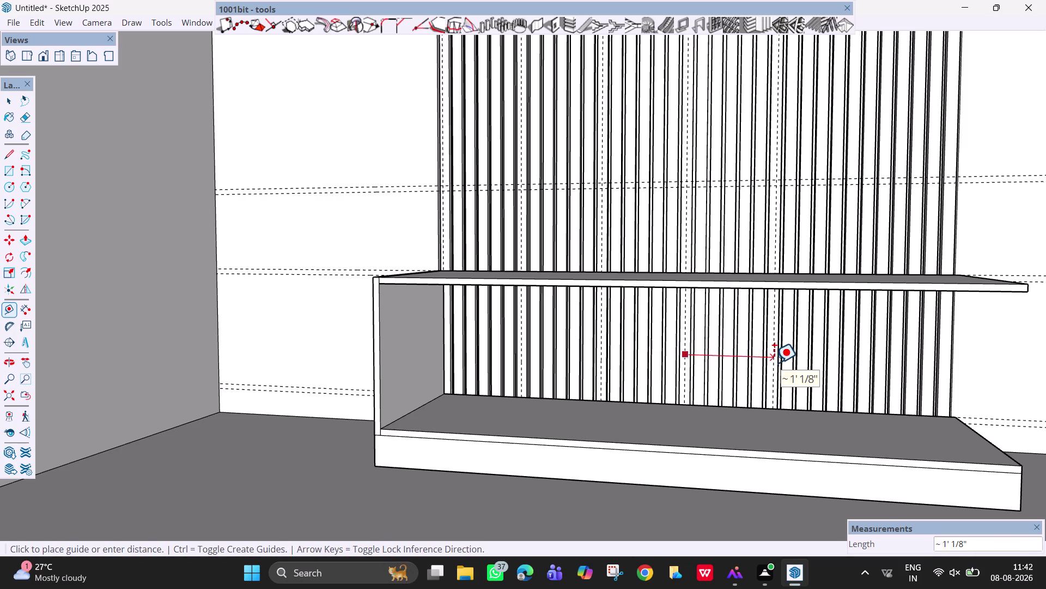
key(Right)
text(1)
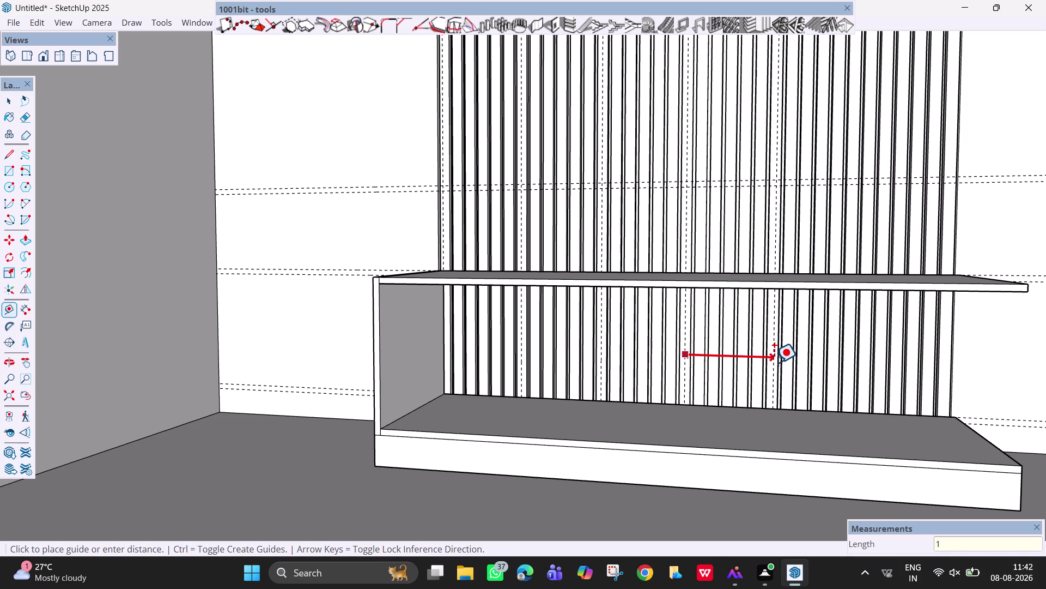
text(')
key(Return)
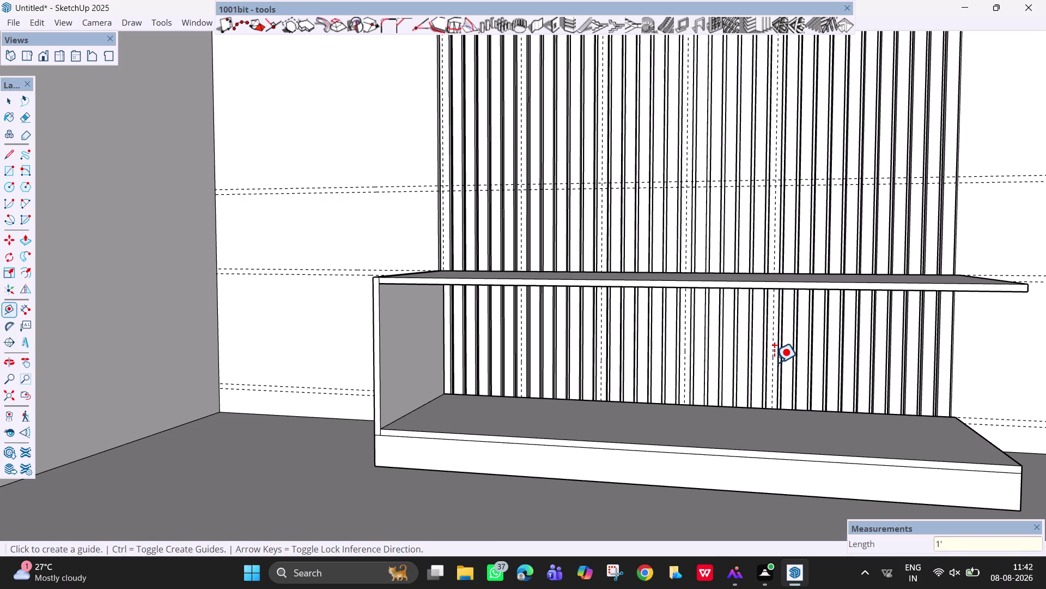
key(Escape)
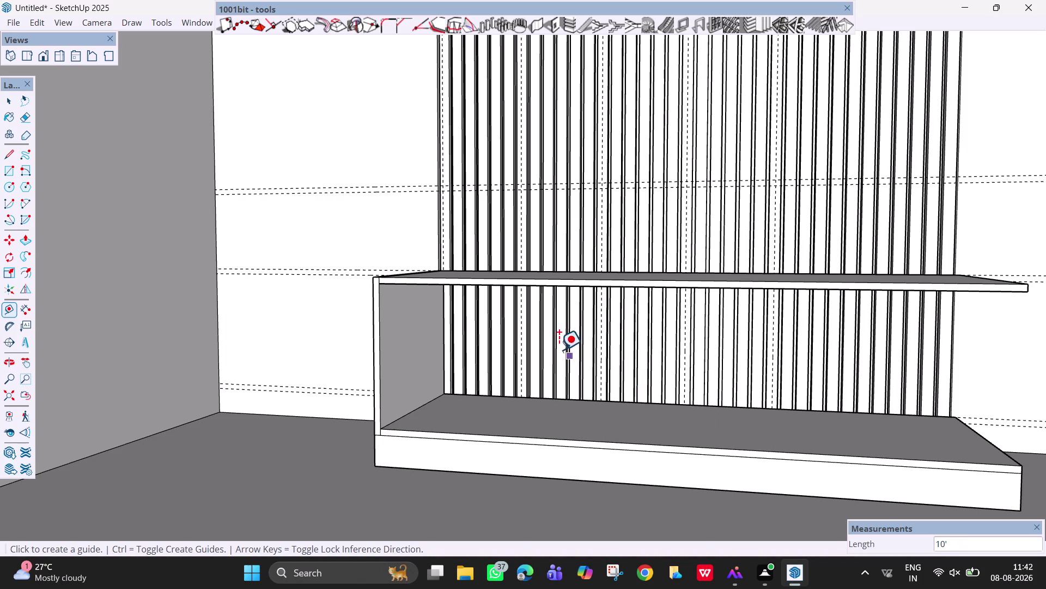
middle_drag(537, 336, 601, 316)
Draw a rectangle from the inside corner under the shelf down to the first guide.
key(r)
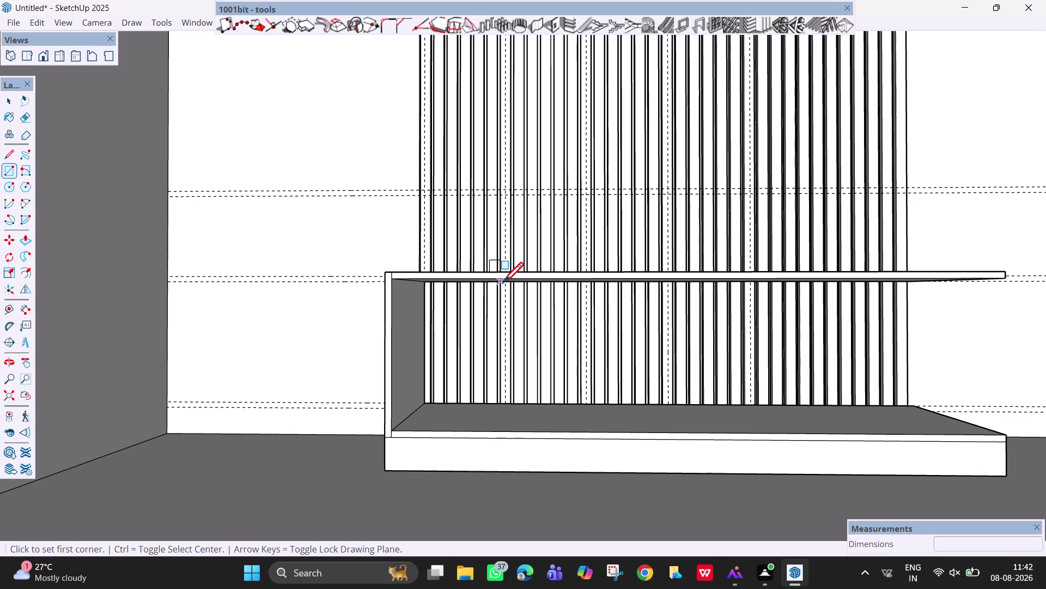
middle_drag(436, 286, 437, 264)
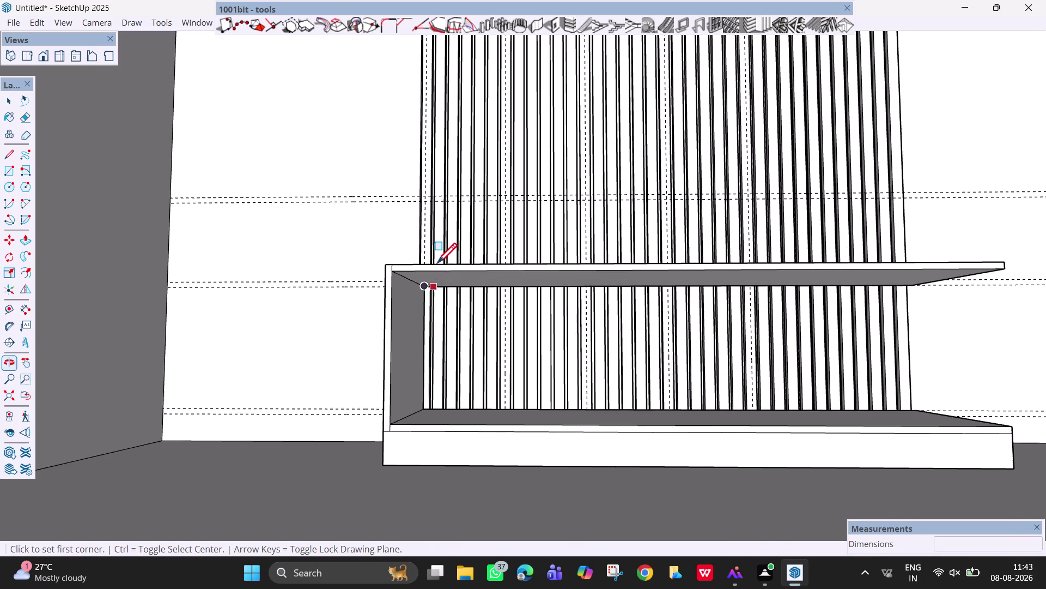
click(424, 288)
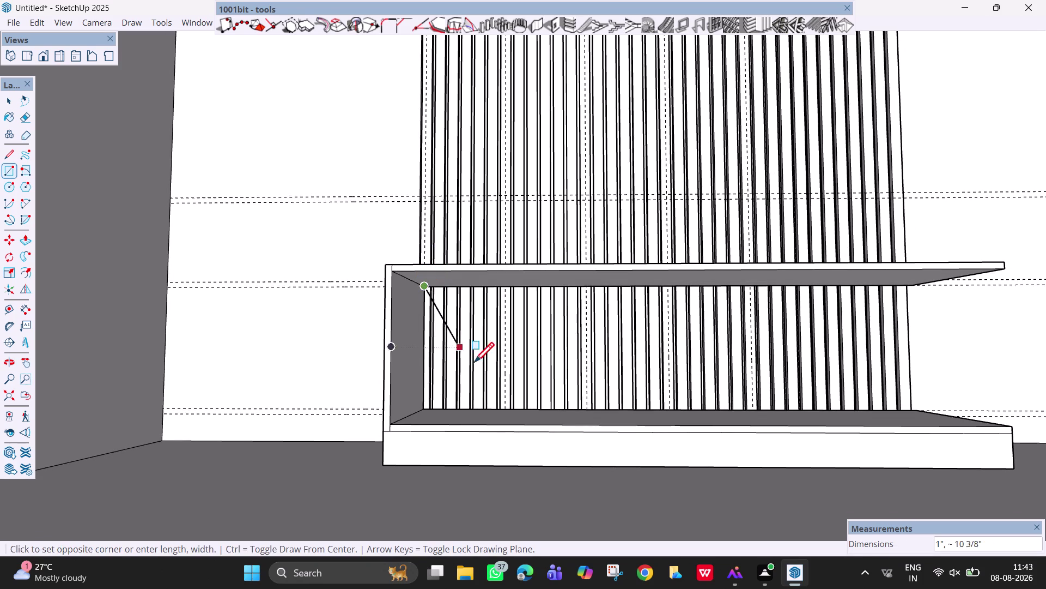
scroll(up, 3)
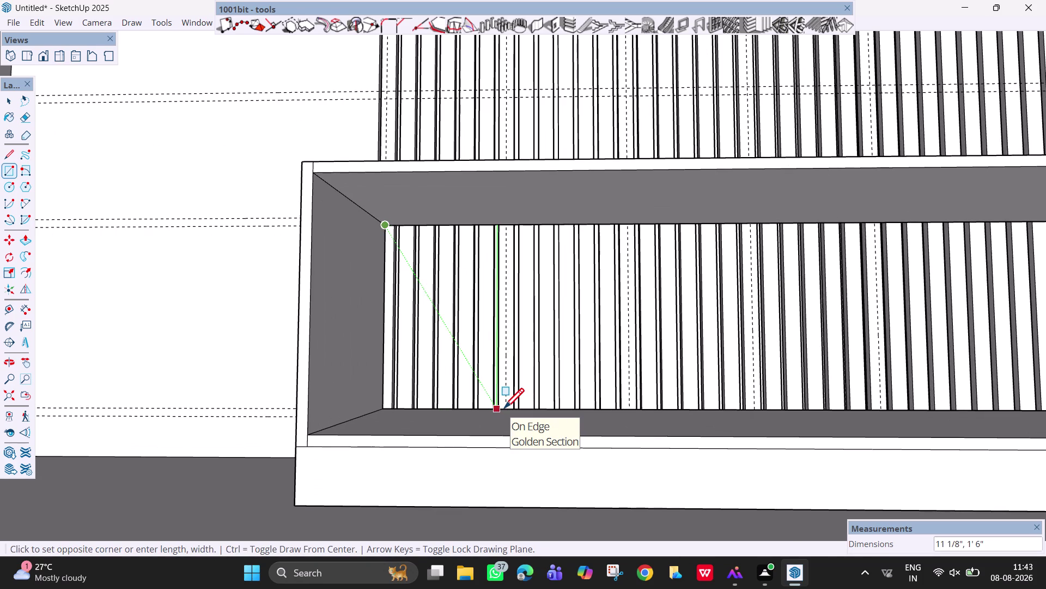
key(Right)
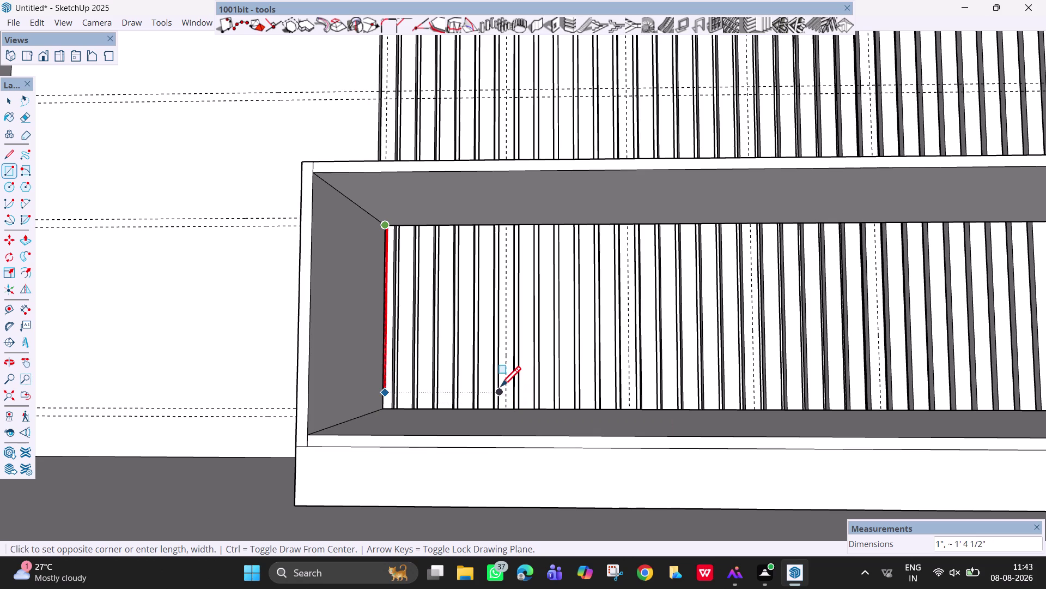
key(Left)
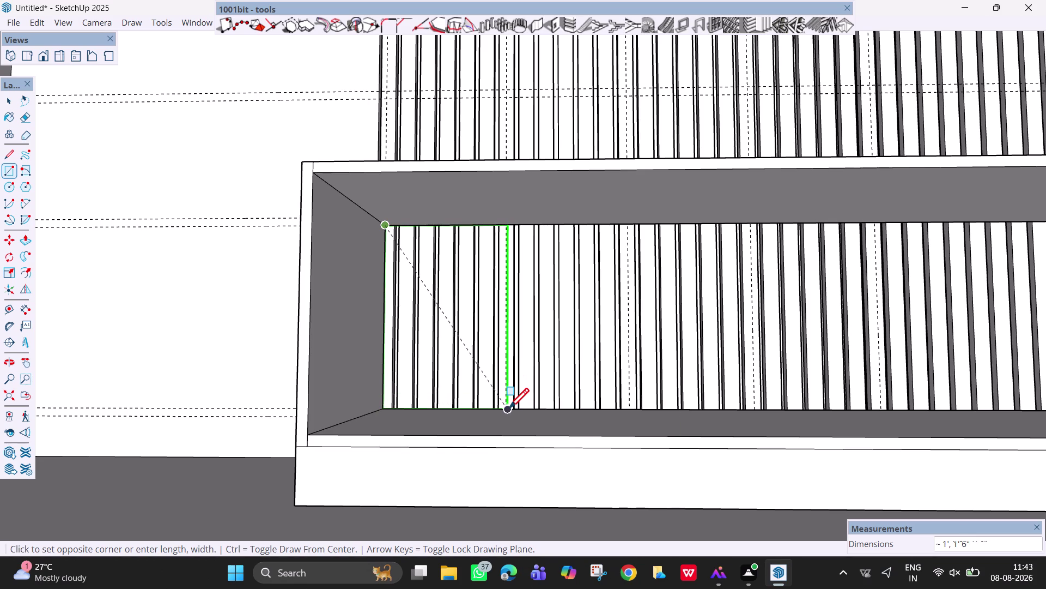
scroll(up, 3)
middle_drag(505, 409, 508, 437)
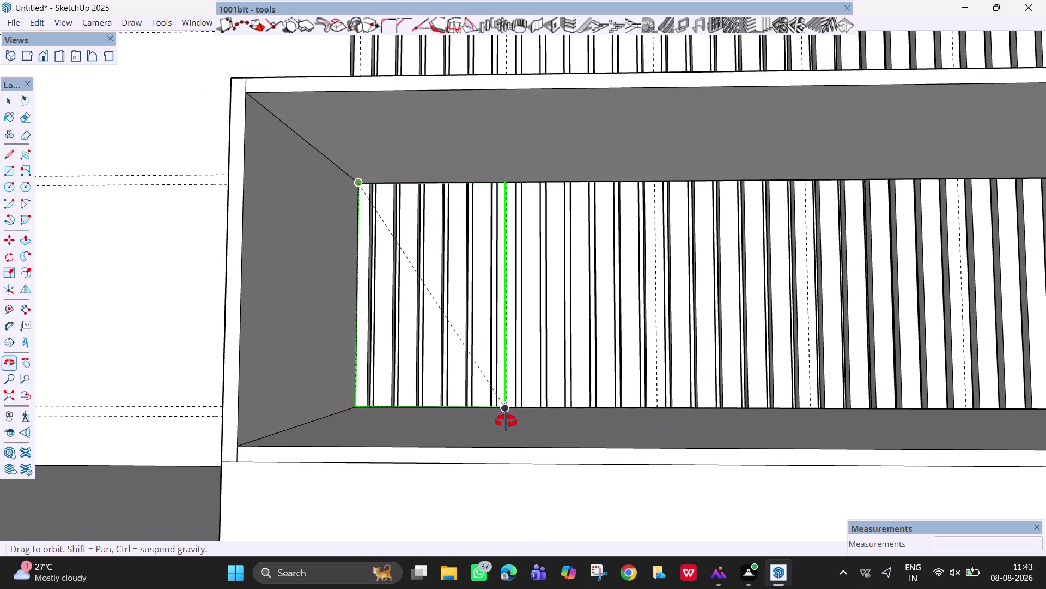
middle_drag(508, 436, 507, 446)
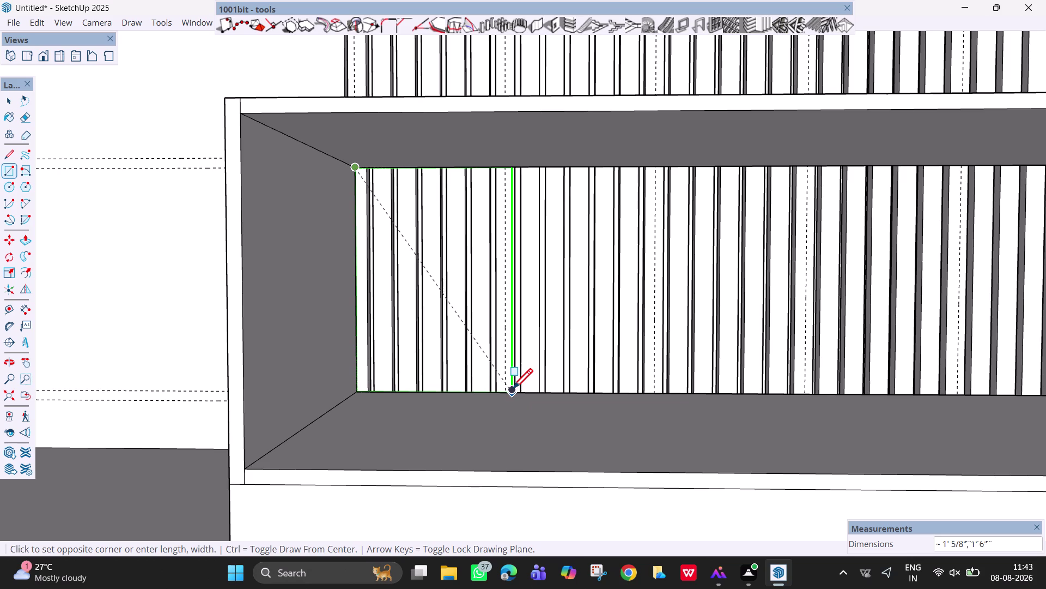
scroll(up, 3)
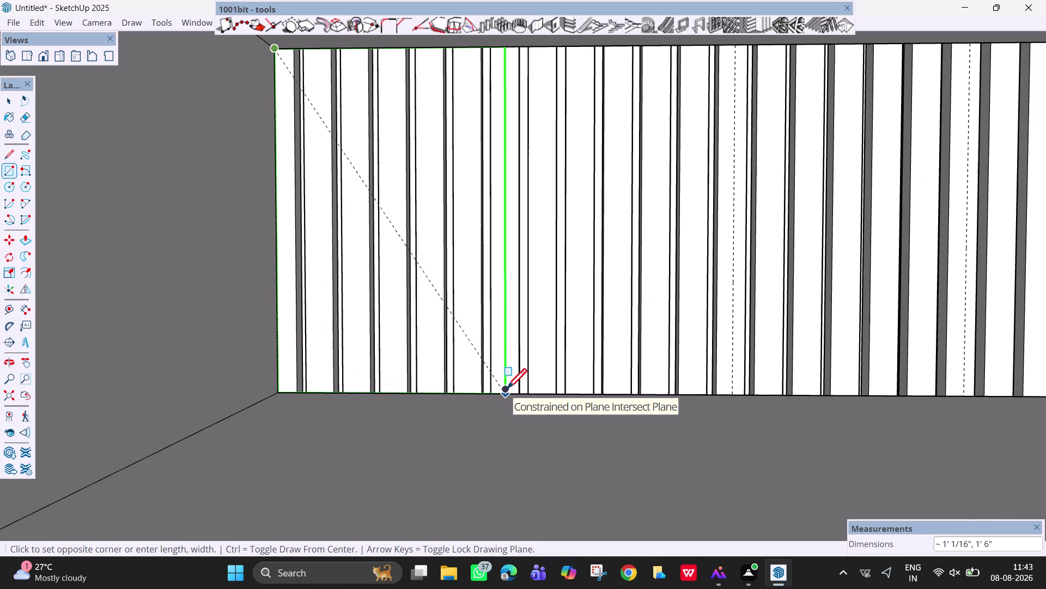
scroll(up, 3)
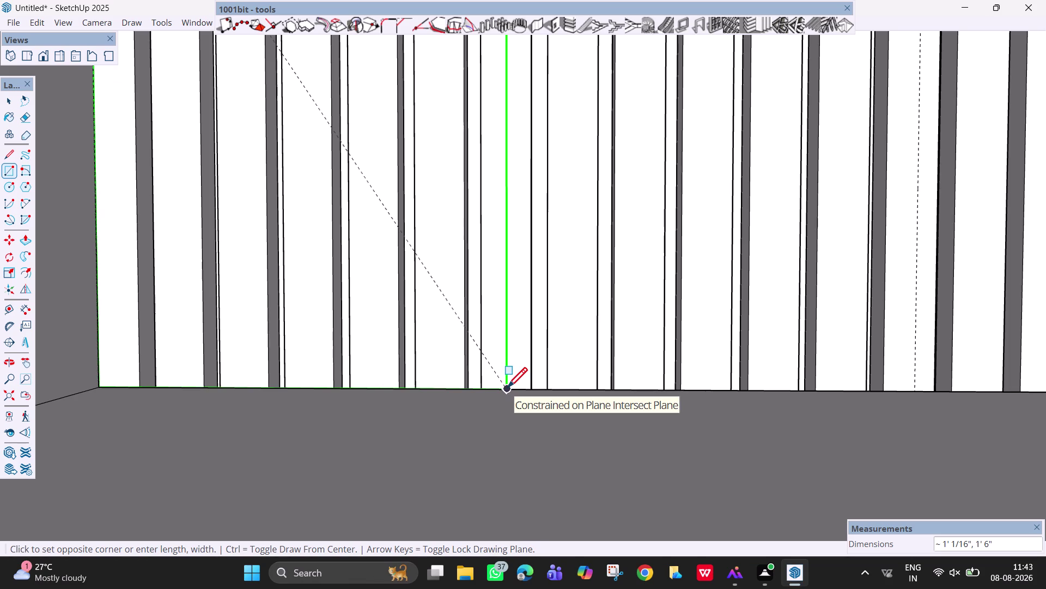
click(506, 389)
scroll(down, 3)
scroll(down, 3)
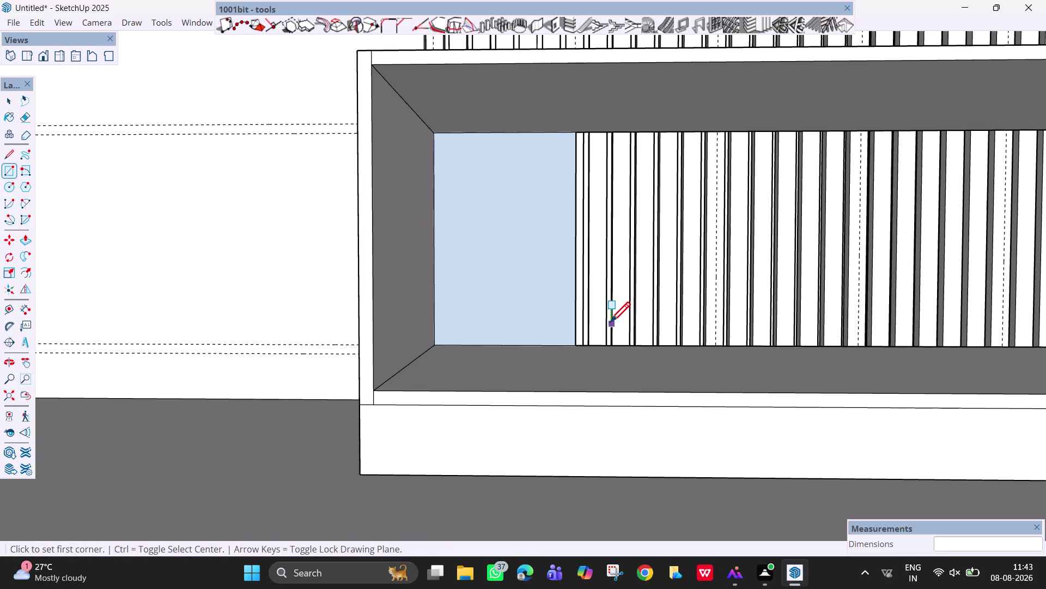
Reverse Faces on the leftmost bench panel so its front side shows.
middle_drag(635, 270, 596, 309)
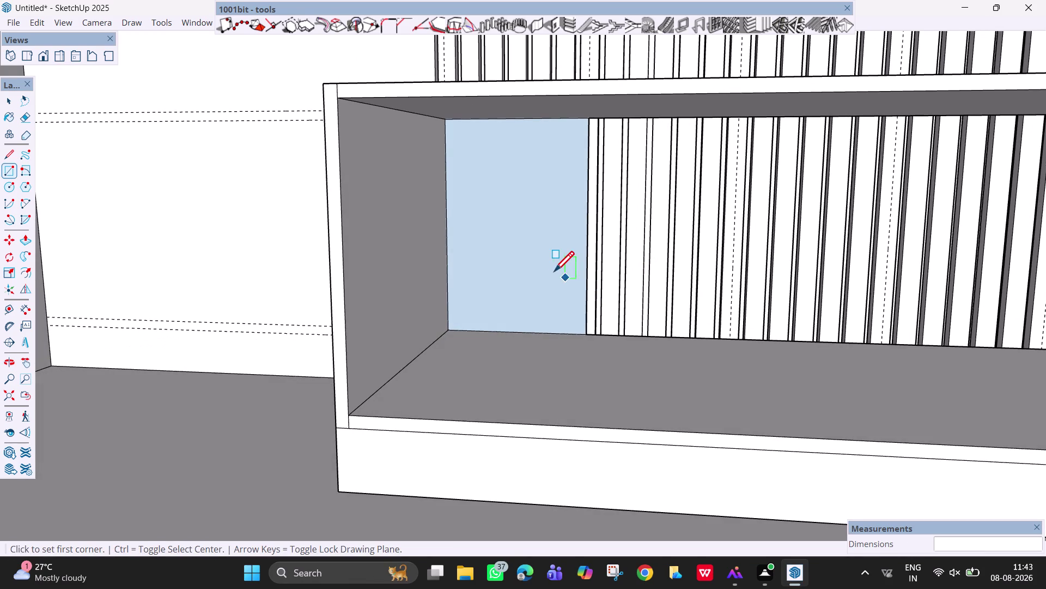
key(space)
right_click(554, 266)
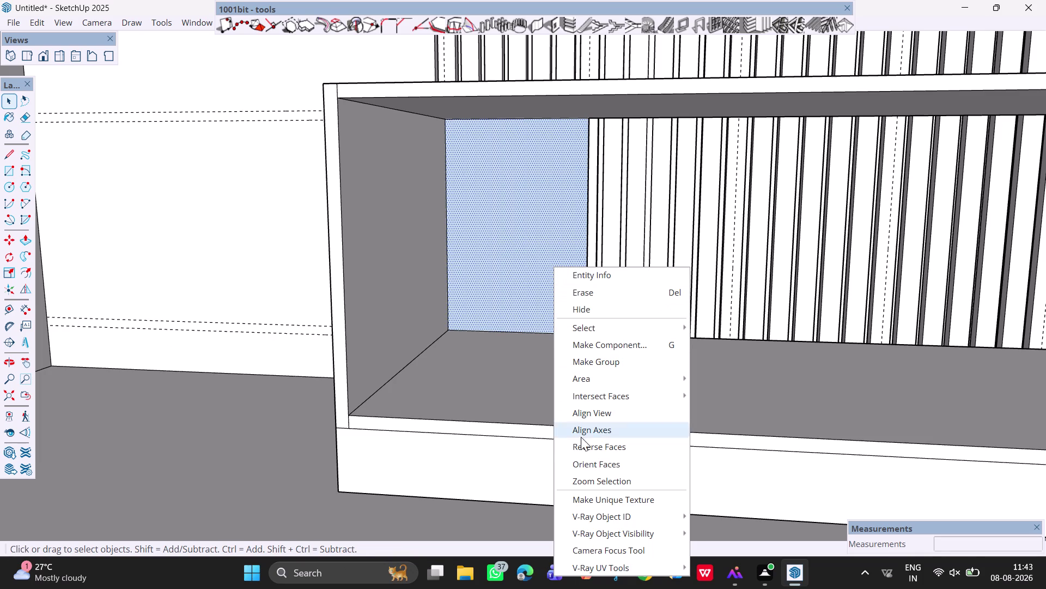
click(583, 447)
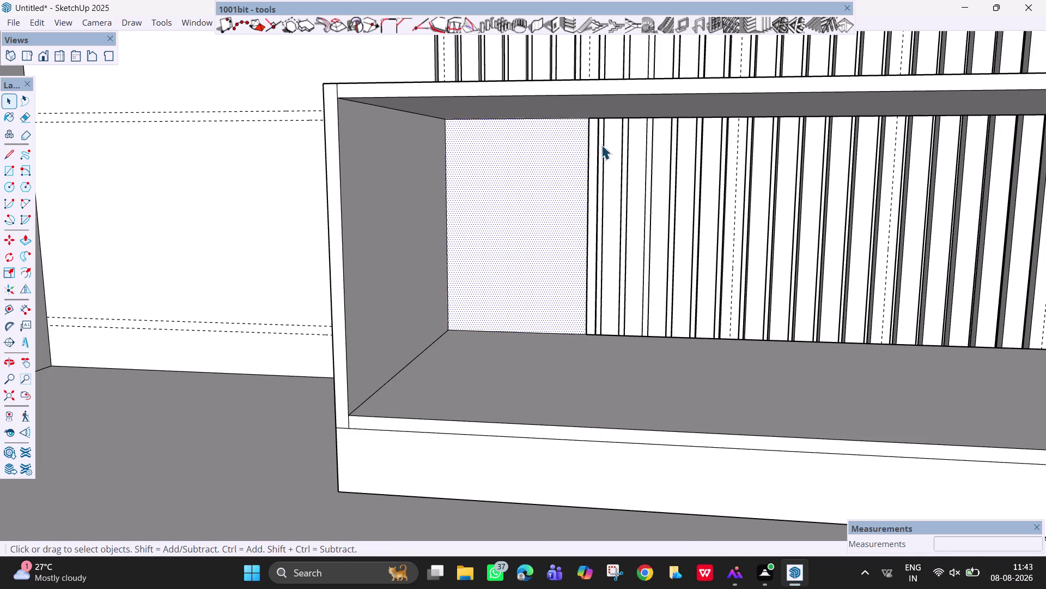
key(space)
key(r)
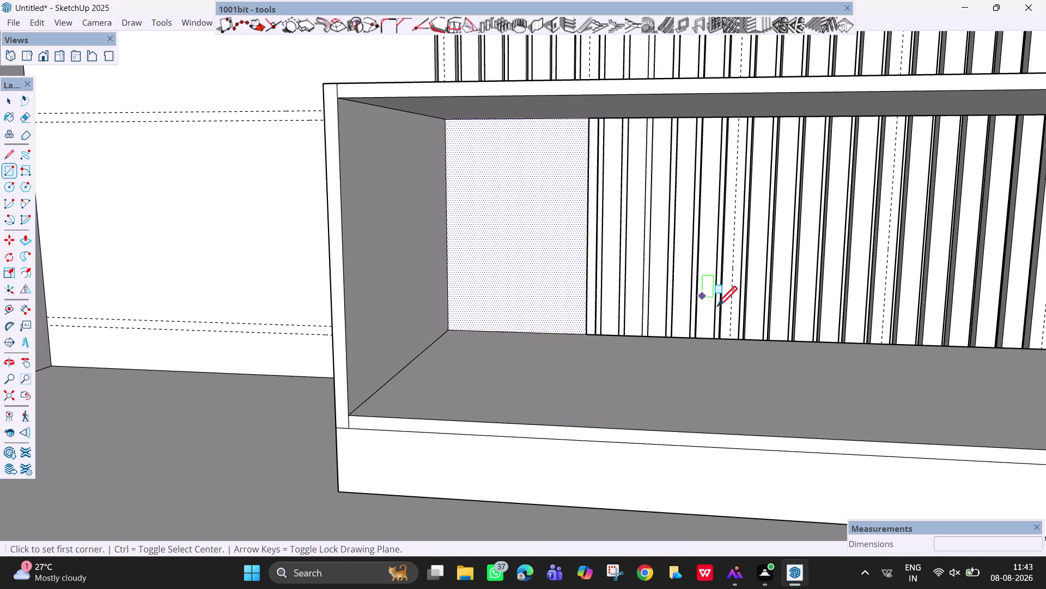
Draw rectangular panels in the second and third bays beside the first panel.
click(730, 339)
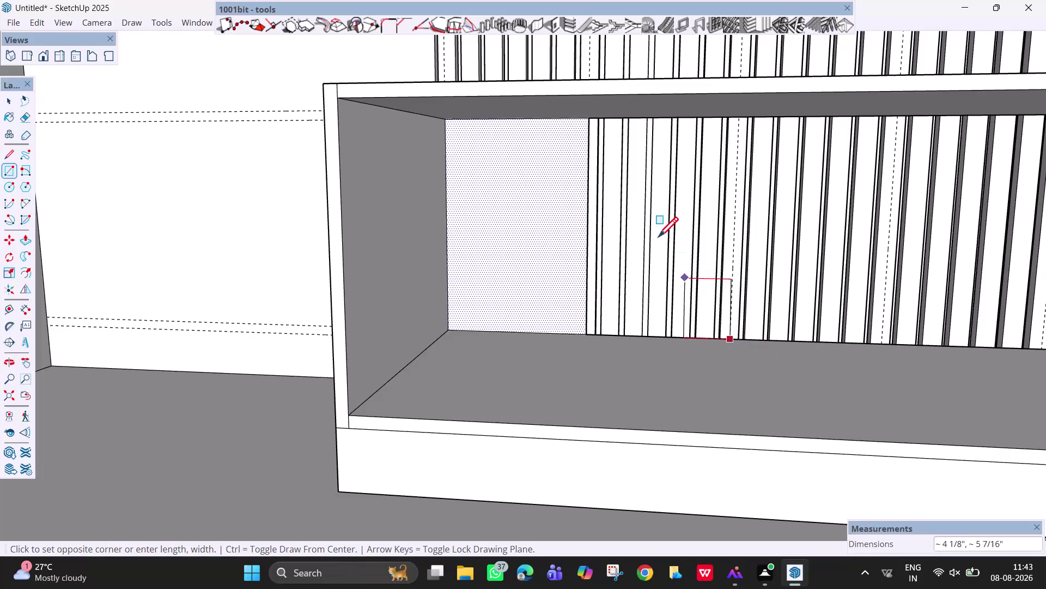
click(591, 119)
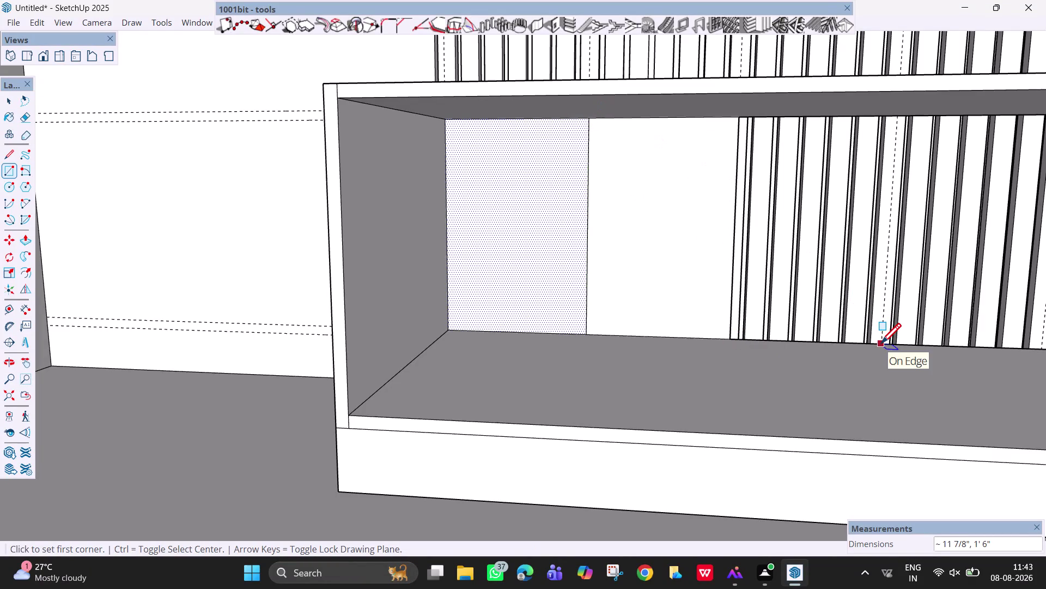
scroll(up, 3)
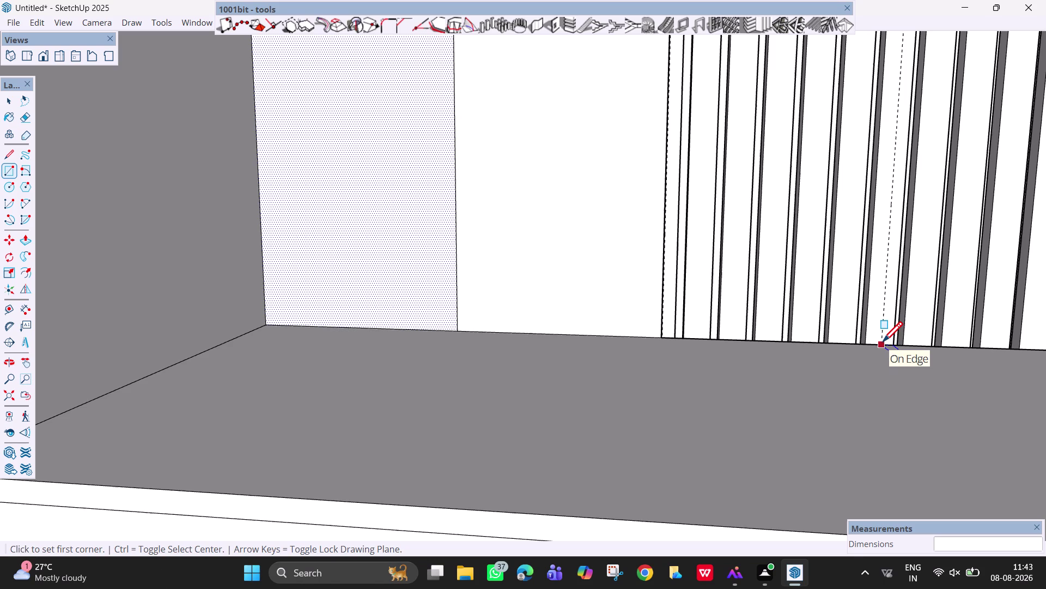
click(885, 342)
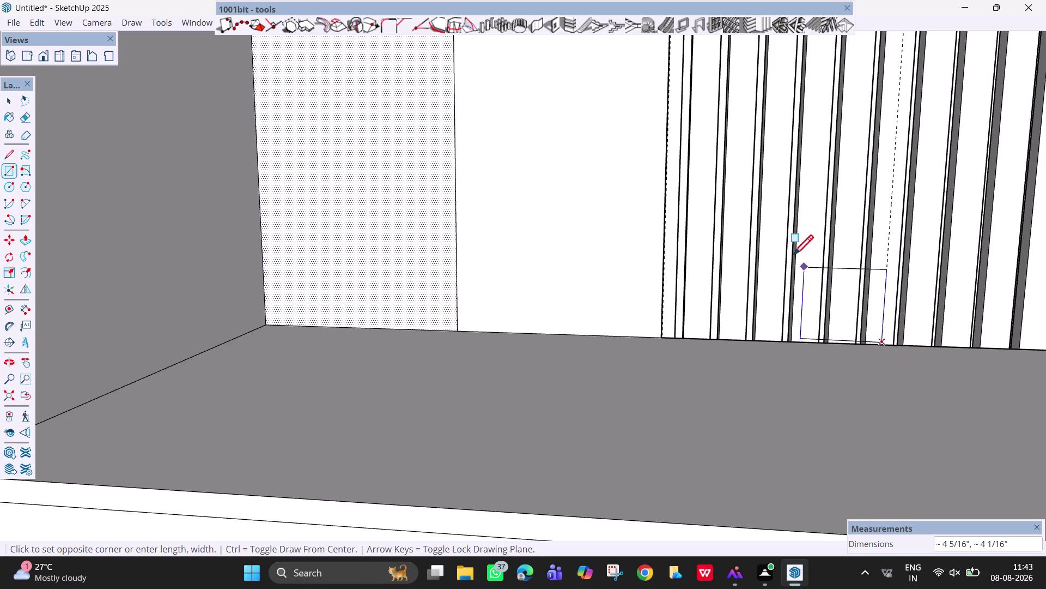
scroll(down, 3)
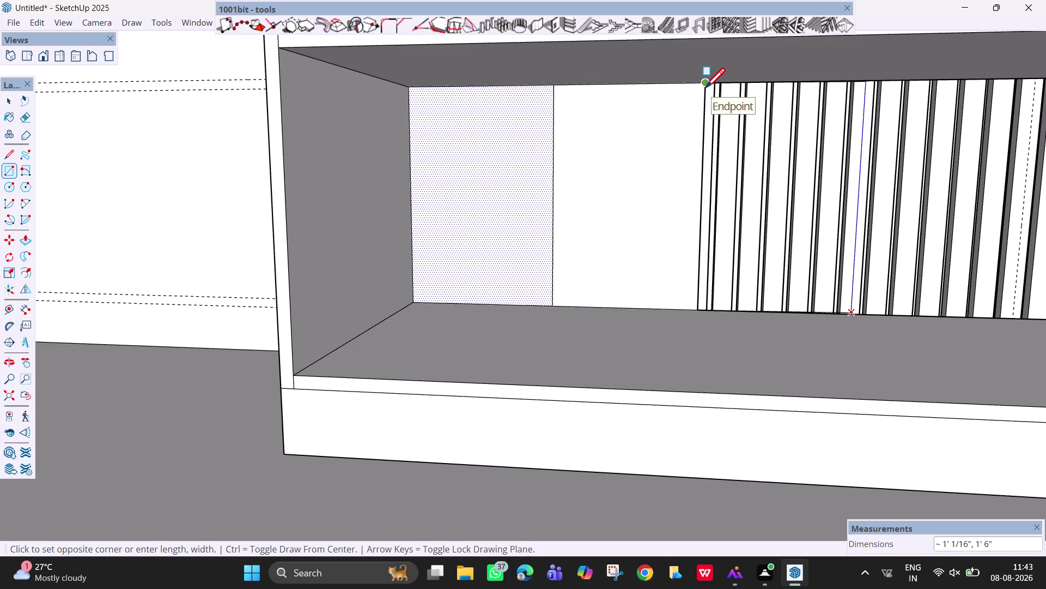
click(705, 84)
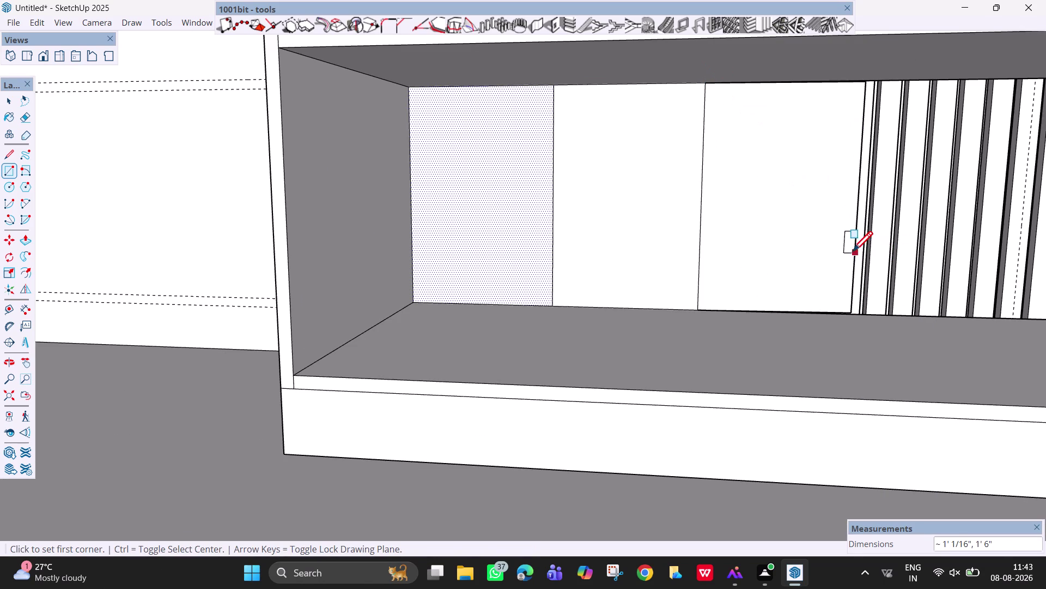
Lower the view into the opening and draw one more rectangular panel.
key(h)
drag(853, 253, 606, 311)
key(space)
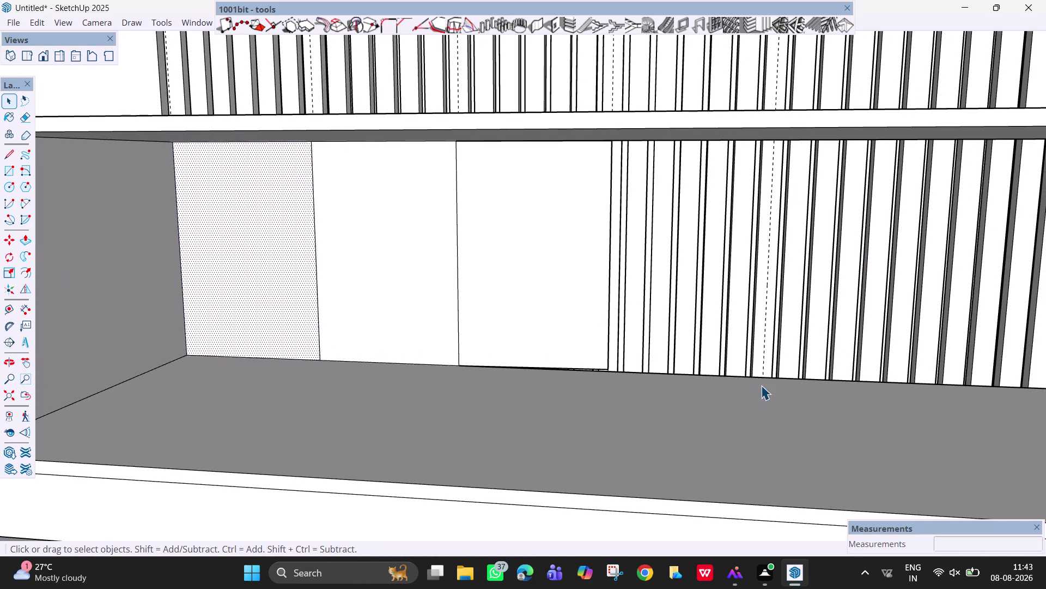
key(r)
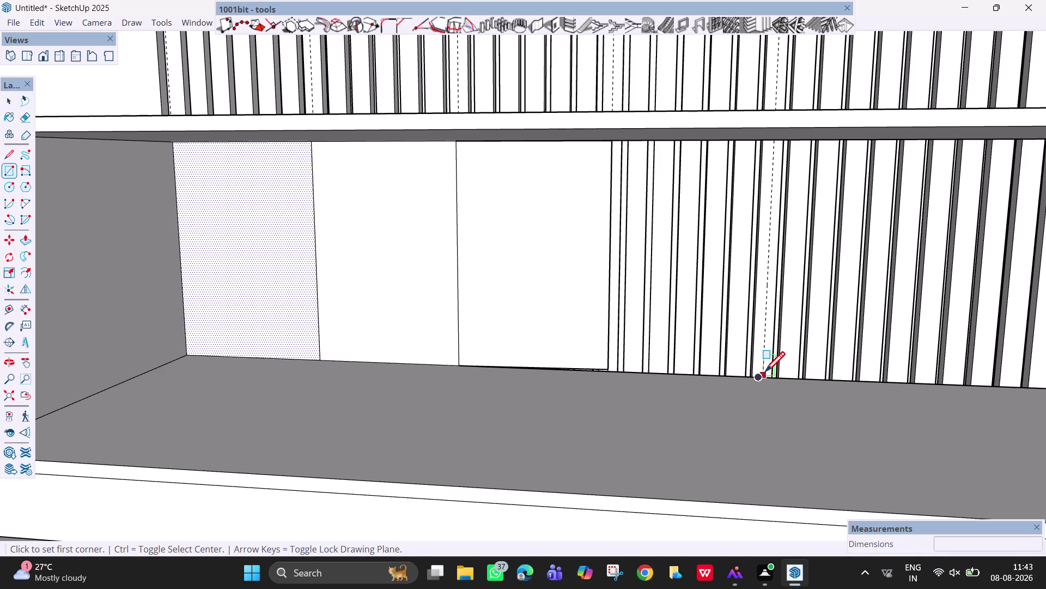
click(766, 375)
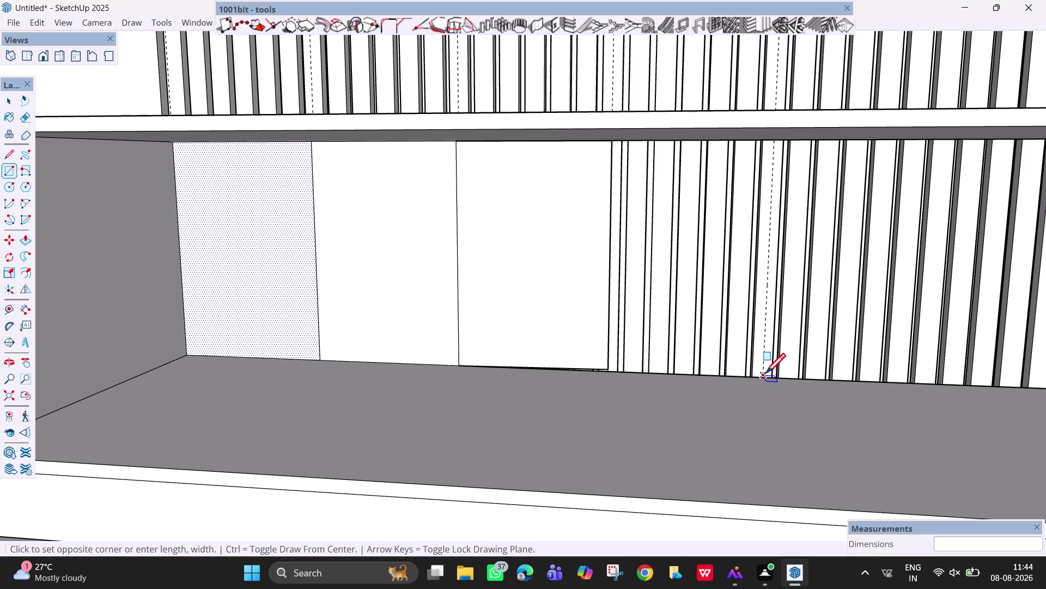
click(612, 144)
scroll(down, 3)
middle_drag(658, 319, 671, 271)
middle_drag(665, 330, 633, 370)
Undo the most recently drawn panel in the bench opening.
middle_drag(702, 293, 610, 356)
scroll(up, 3)
key(ctrl+z)
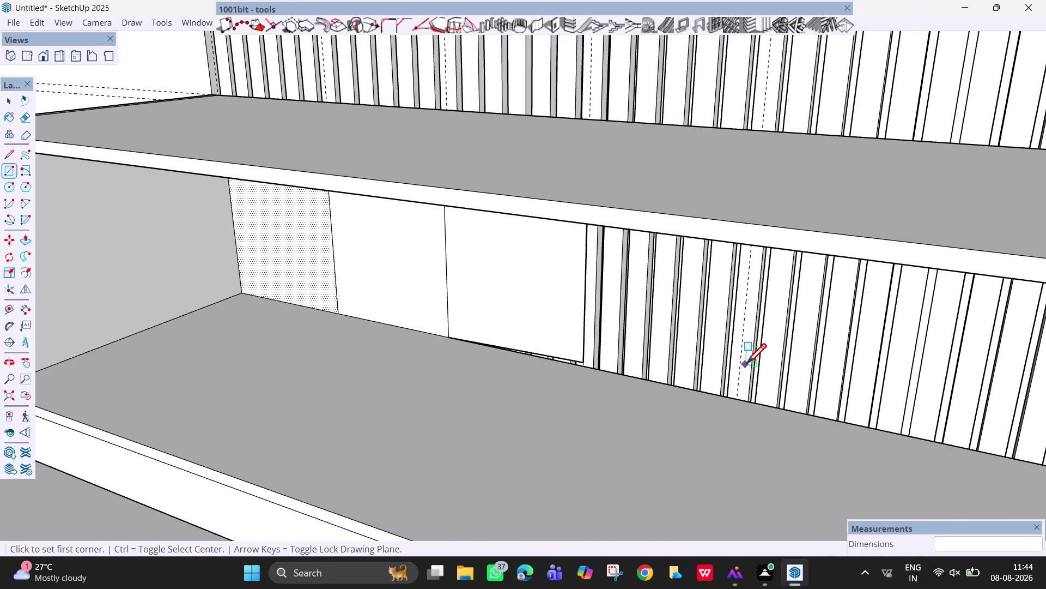
key(ctrl+z)
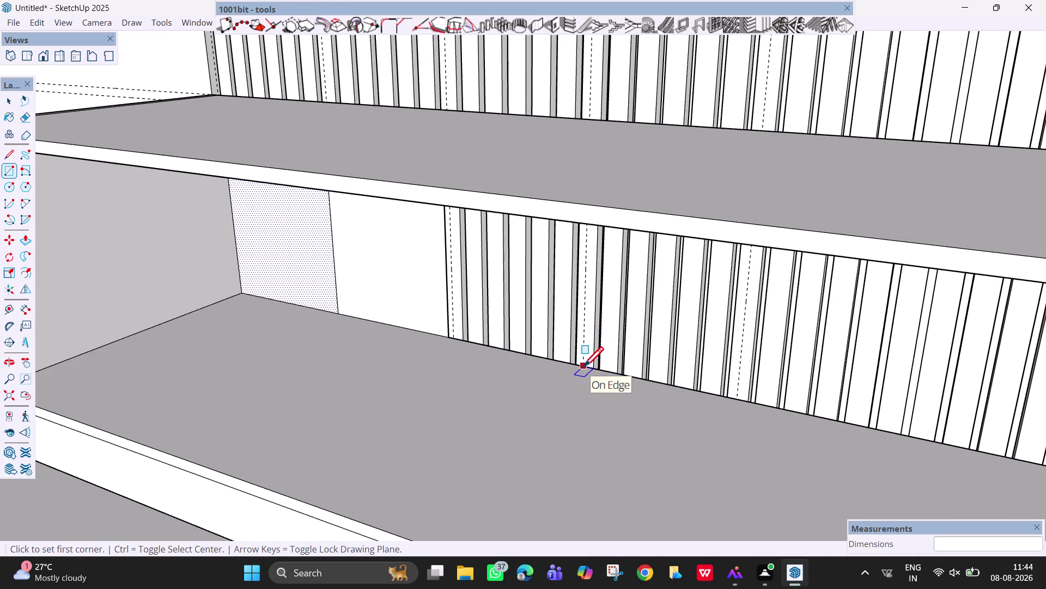
scroll(up, 3)
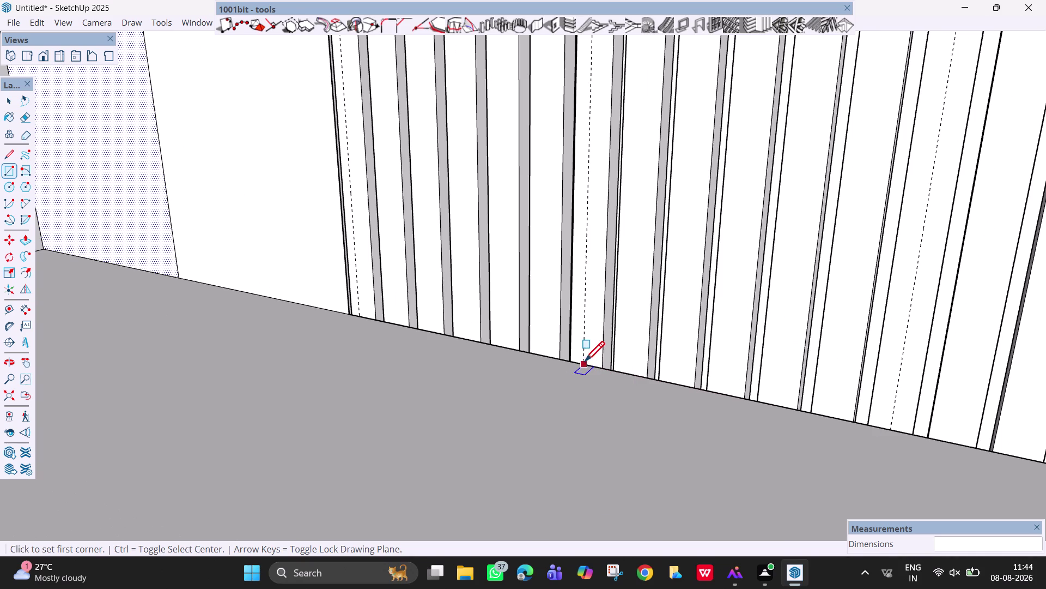
scroll(down, 3)
Orbit and pan so the bench opening is centred and faced squarely.
middle_drag(387, 220, 409, 237)
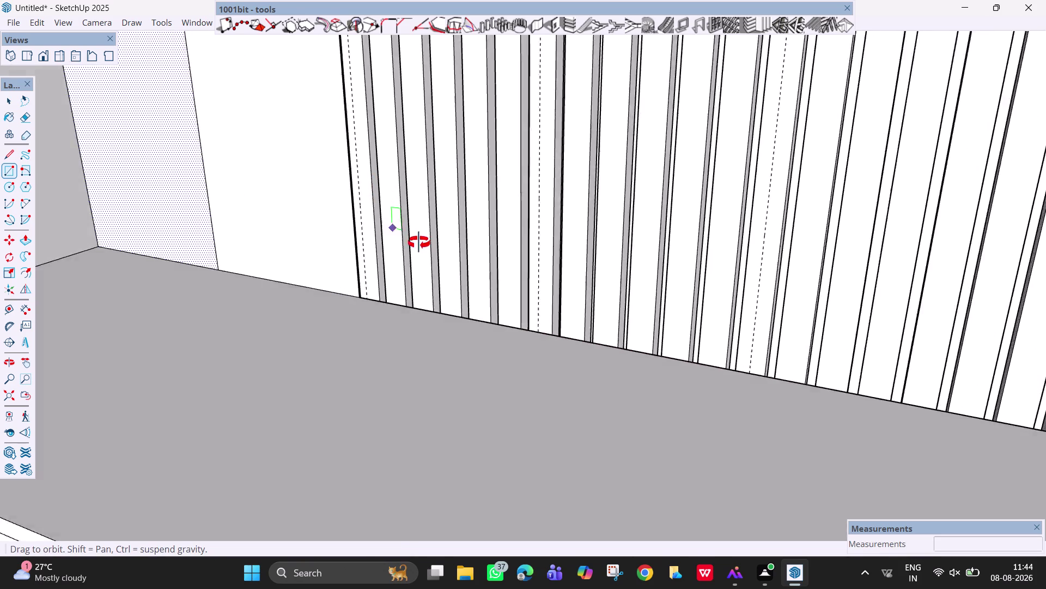
middle_drag(409, 238, 450, 259)
middle_drag(472, 237, 607, 195)
scroll(down, 3)
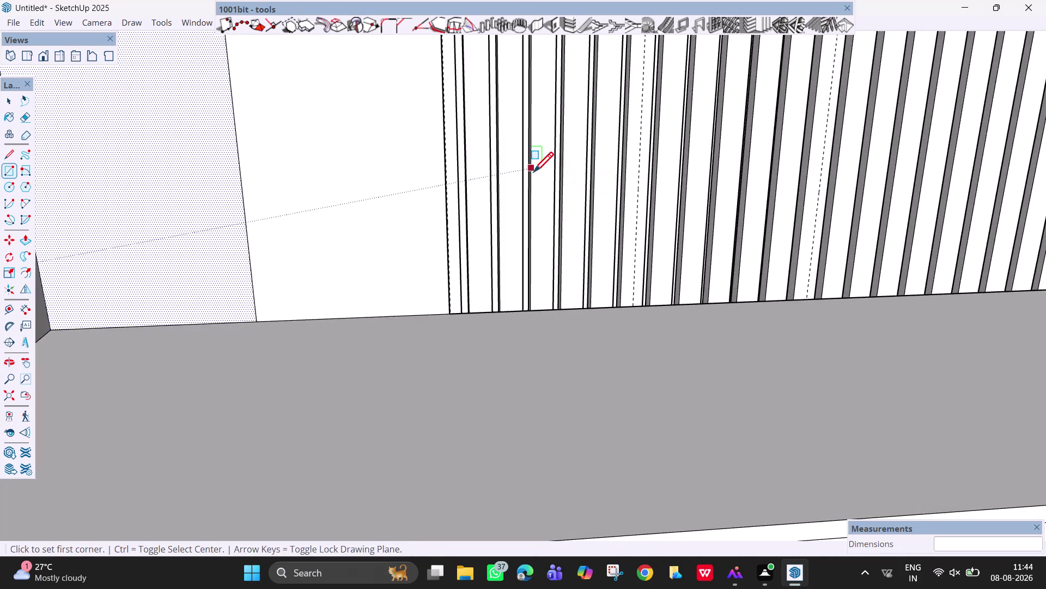
scroll(down, 3)
middle_drag(519, 183, 449, 217)
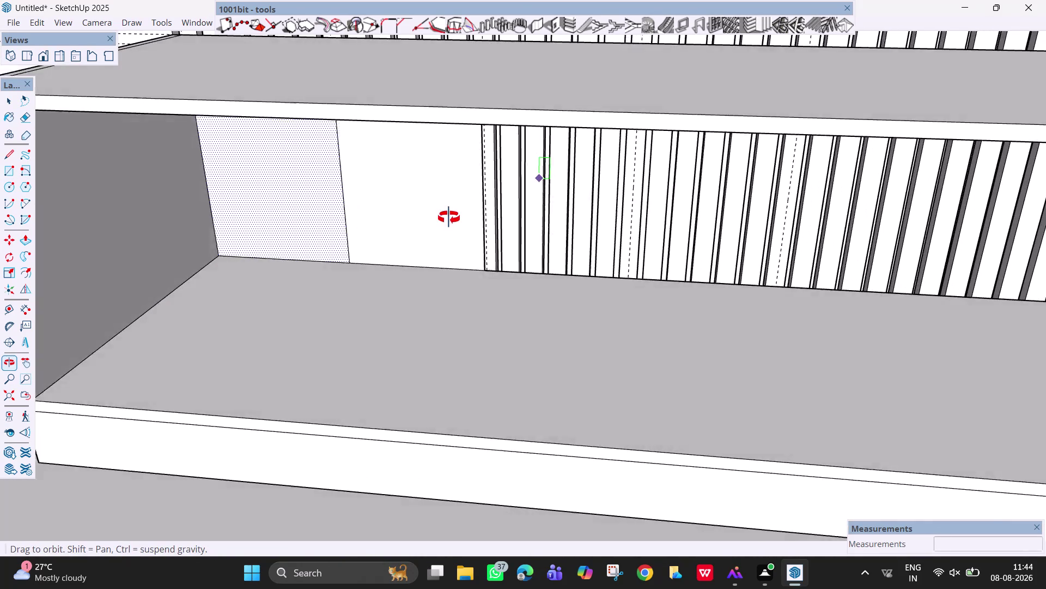
middle_drag(449, 217, 449, 216)
middle_drag(454, 193, 459, 138)
key(h)
drag(502, 189, 524, 235)
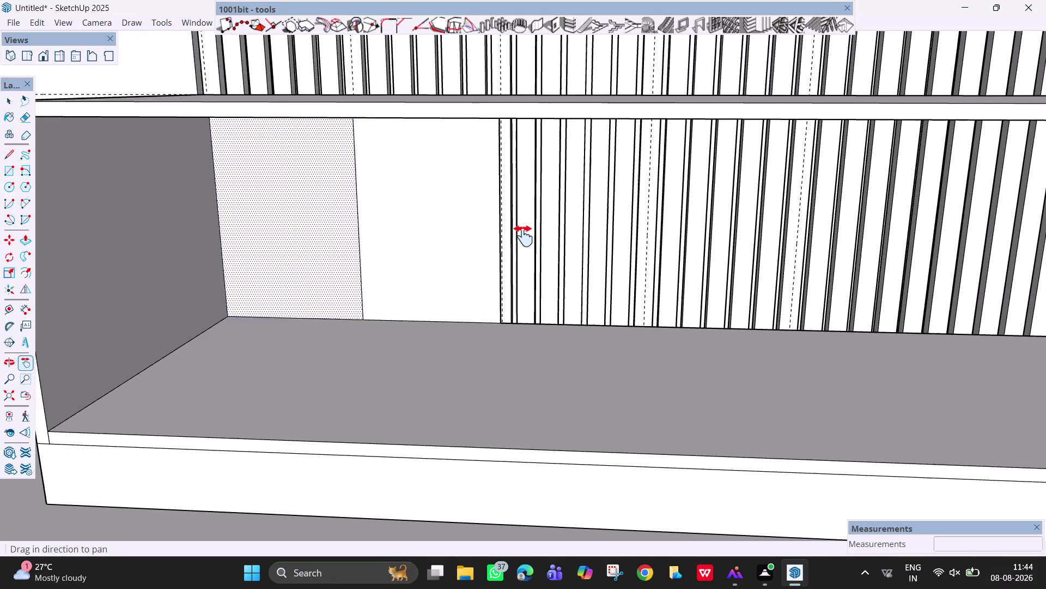
drag(523, 235, 529, 242)
middle_drag(541, 233, 592, 199)
click(27, 306)
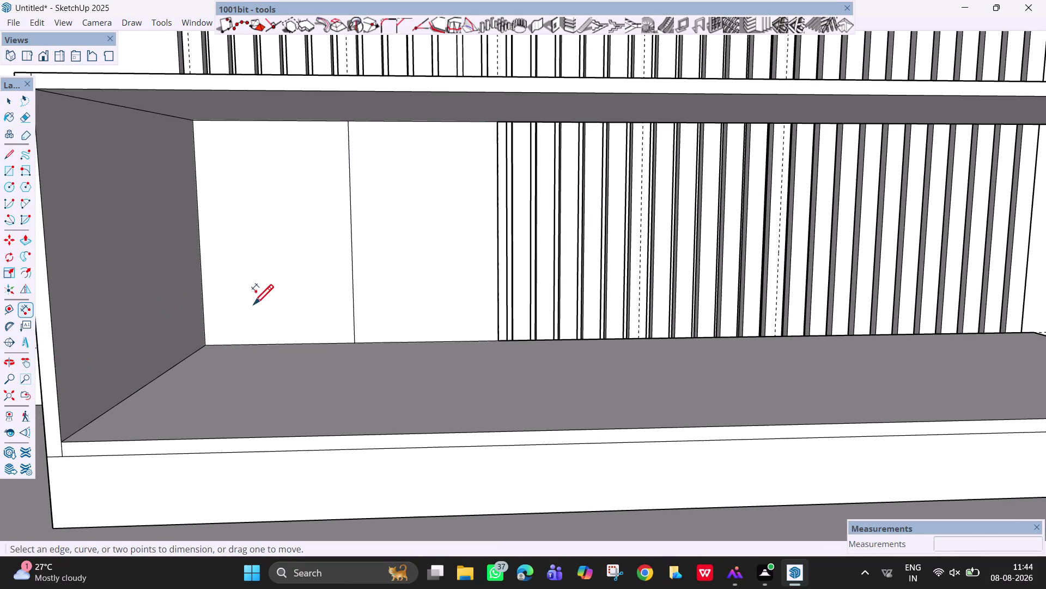
Dimension the panel widths, reading 11 7/8" and 1' 1/16".
drag(497, 339, 489, 339)
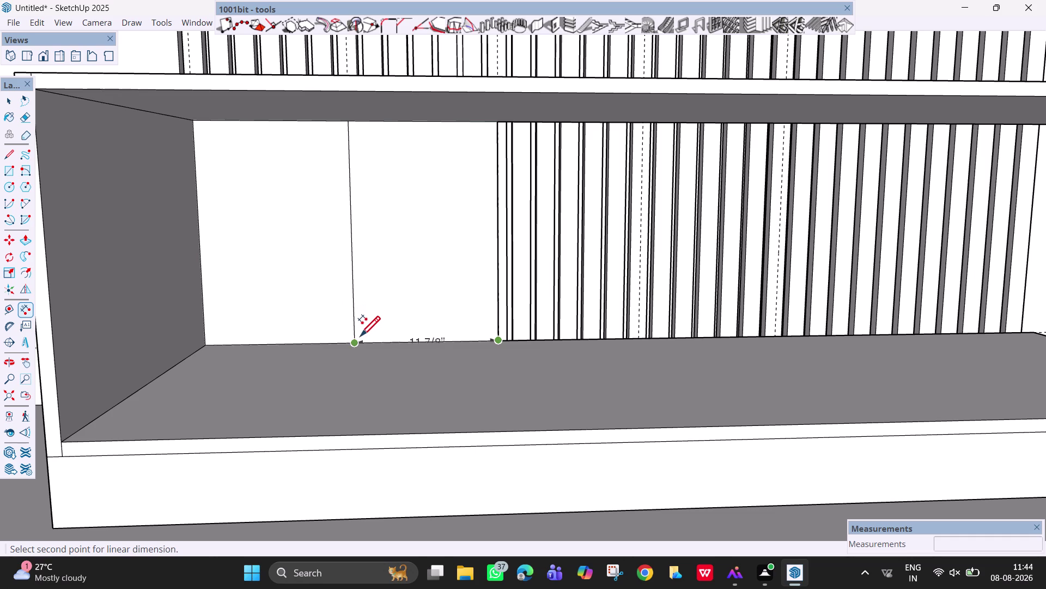
click(353, 343)
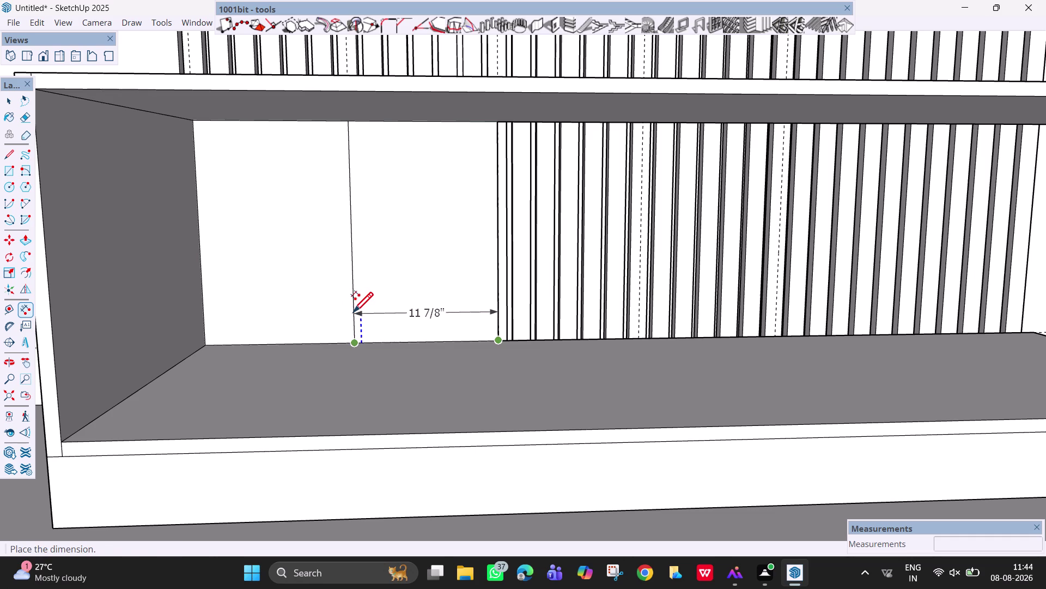
key(Escape)
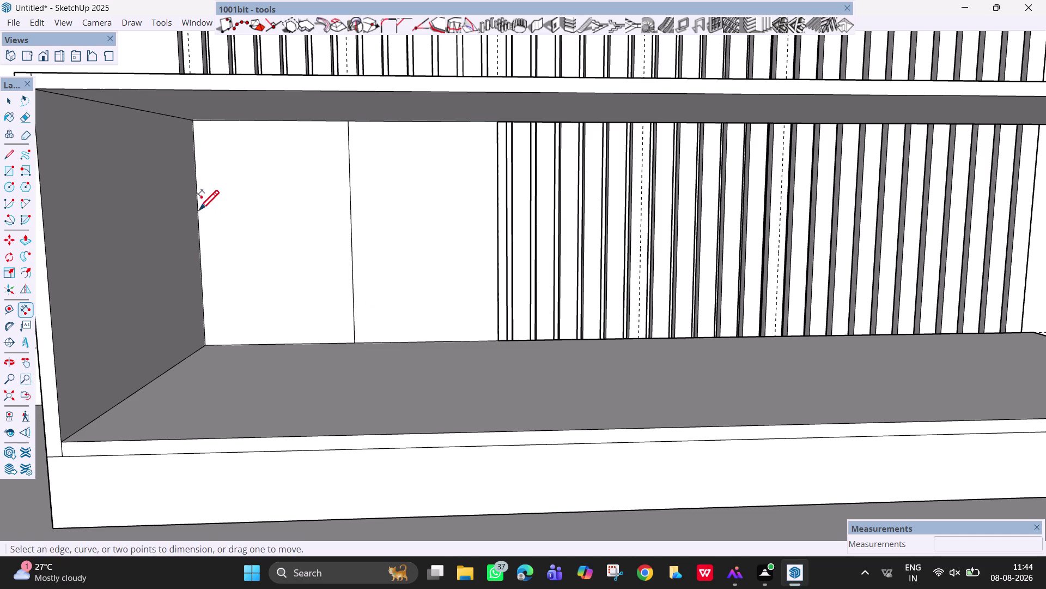
click(206, 345)
click(353, 344)
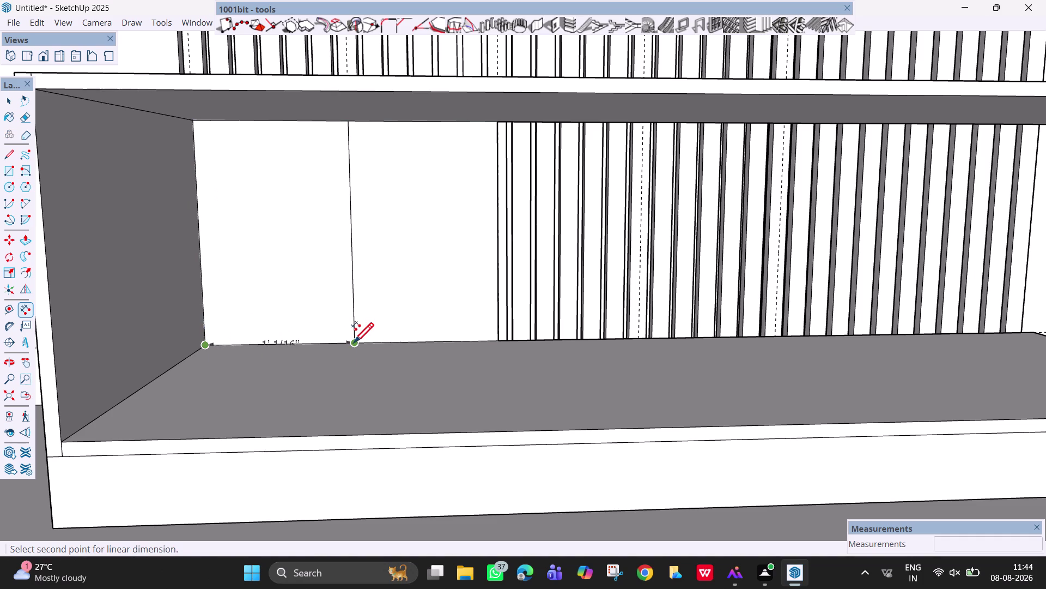
click(350, 314)
key(Escape)
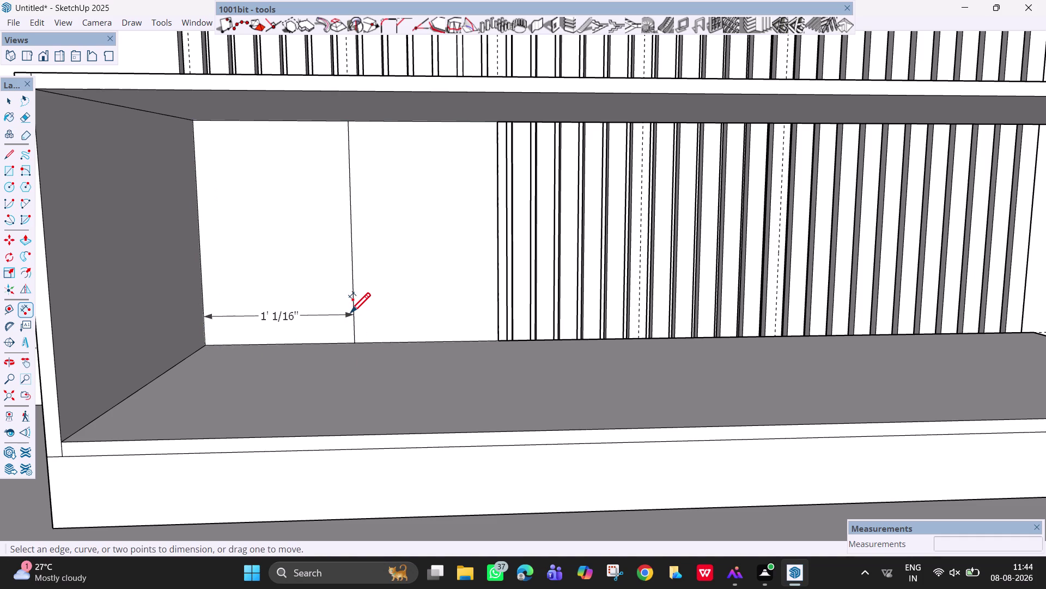
Undo the width dimensions and the middle panel.
key(ctrl+z)
key(ctrl+z)
key(ctrl+z)
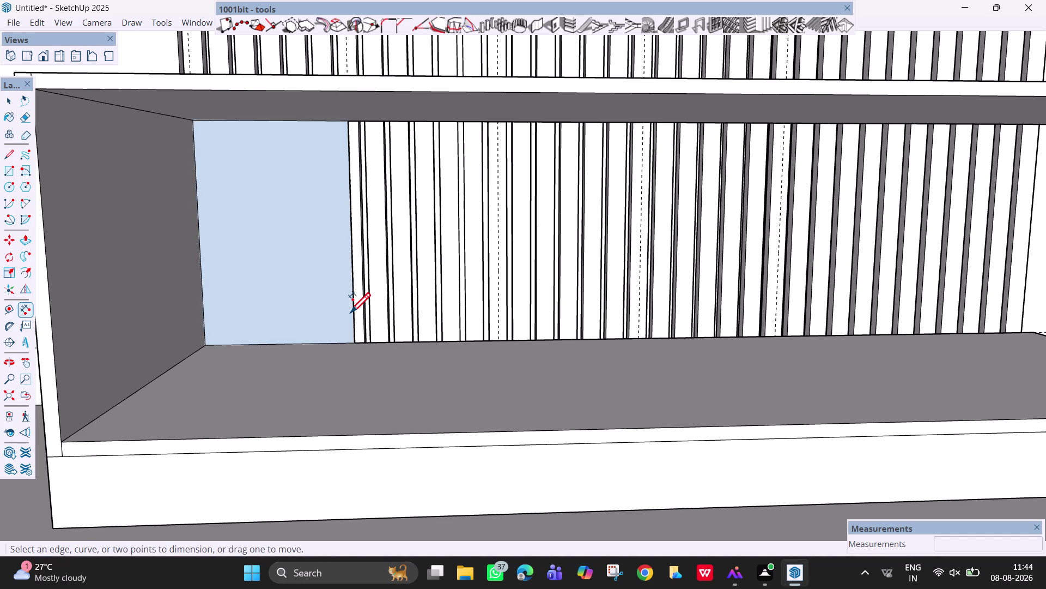